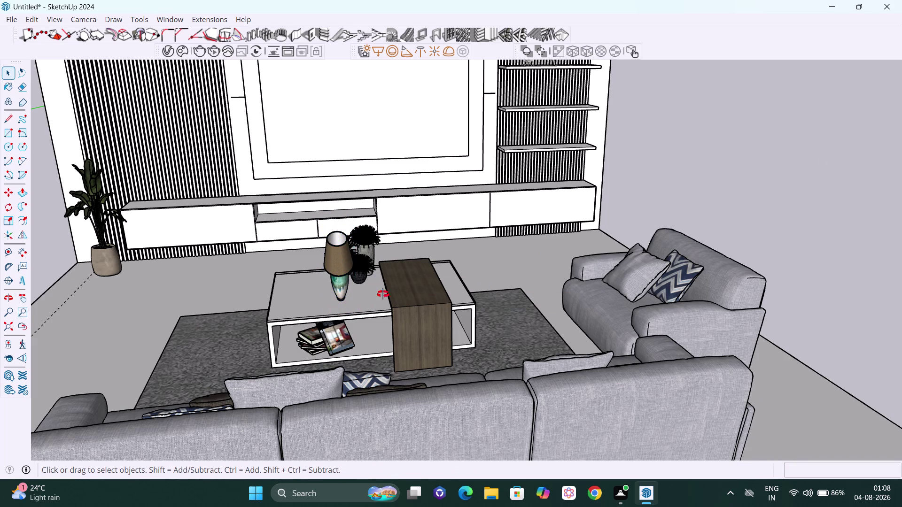
Zoom in on the coffee table and select the table lamp.
middle_drag(378, 298, 448, 248)
middle_drag(436, 267, 410, 334)
scroll(up, 3)
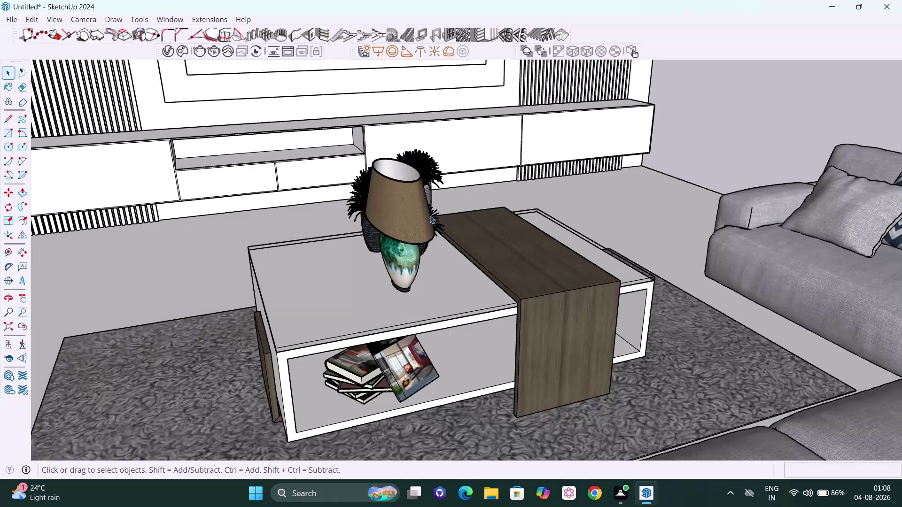
middle_drag(415, 262, 376, 243)
scroll(up, 3)
scroll(up, 3)
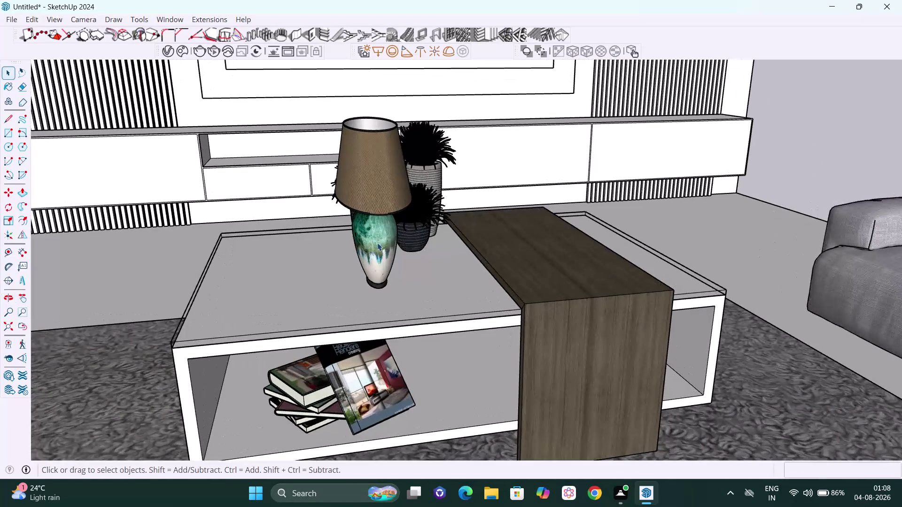
click(377, 243)
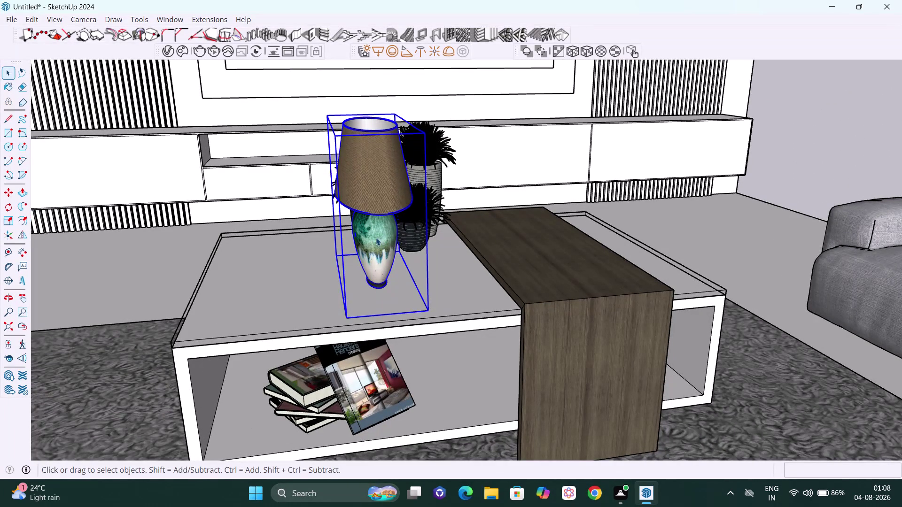
Widen the table lamp to red scale 1.45 with the Scale tool.
key(s)
middle_drag(330, 206, 347, 208)
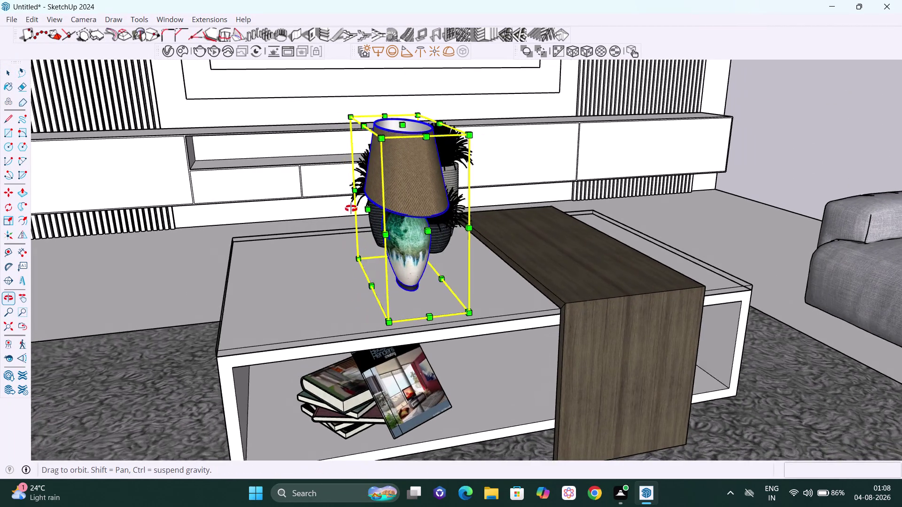
middle_drag(347, 208, 362, 211)
click(400, 221)
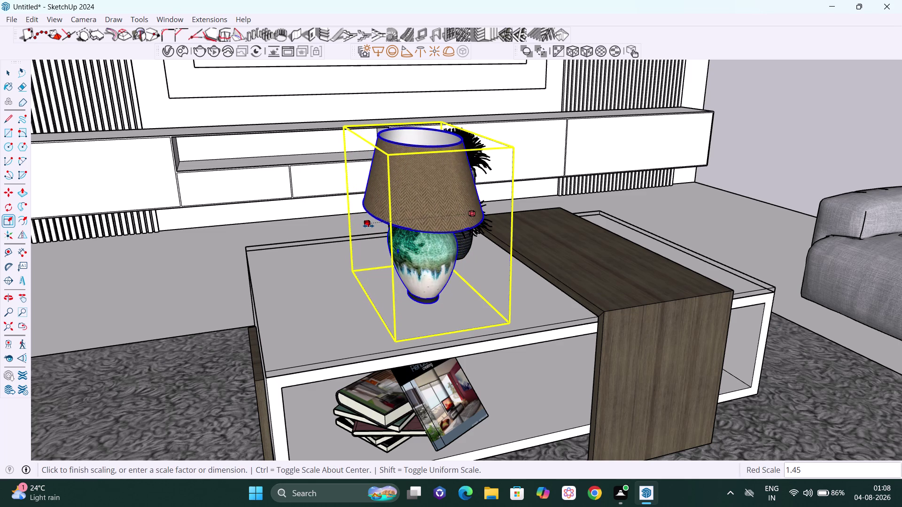
click(369, 226)
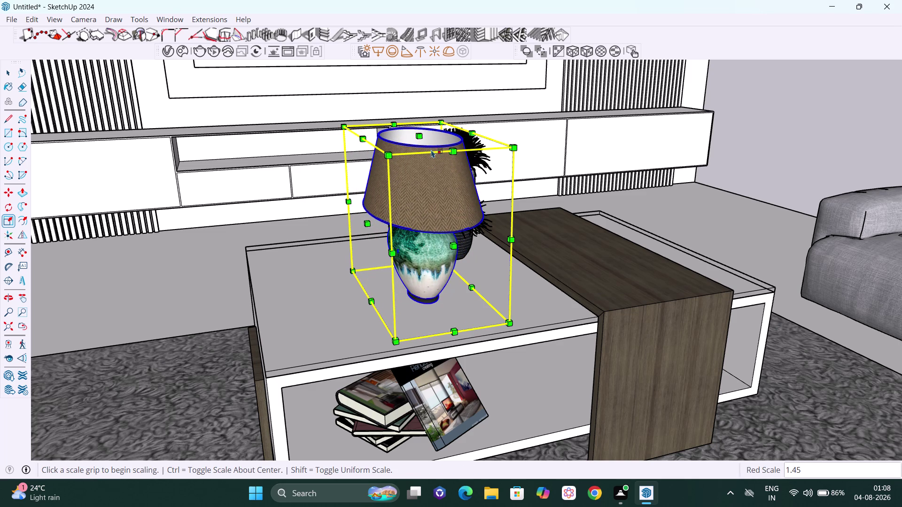
Stretch the lamp upward to blue scale about 1.26.
click(419, 134)
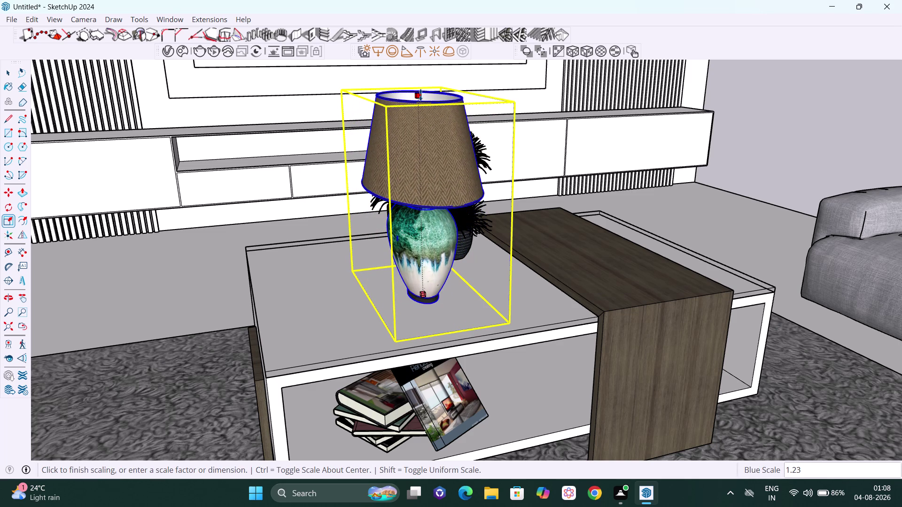
click(421, 91)
key(space)
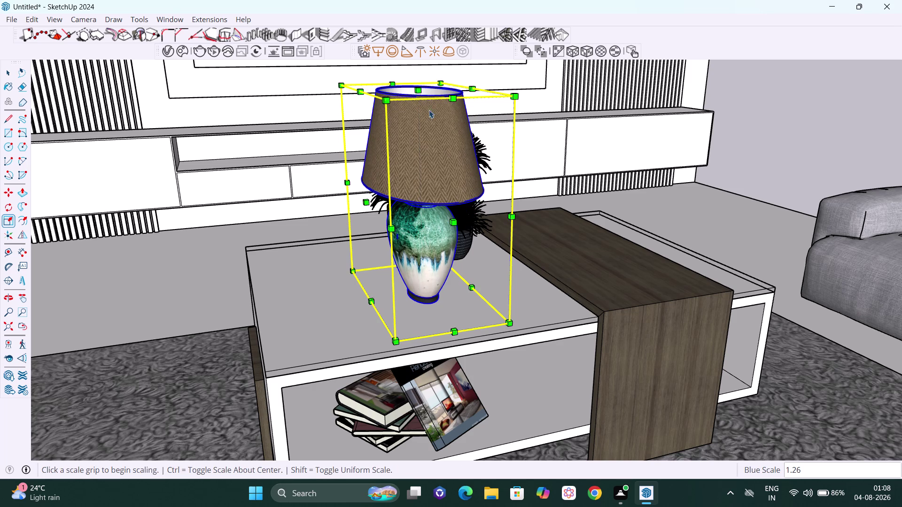
click(839, 142)
scroll(down, 3)
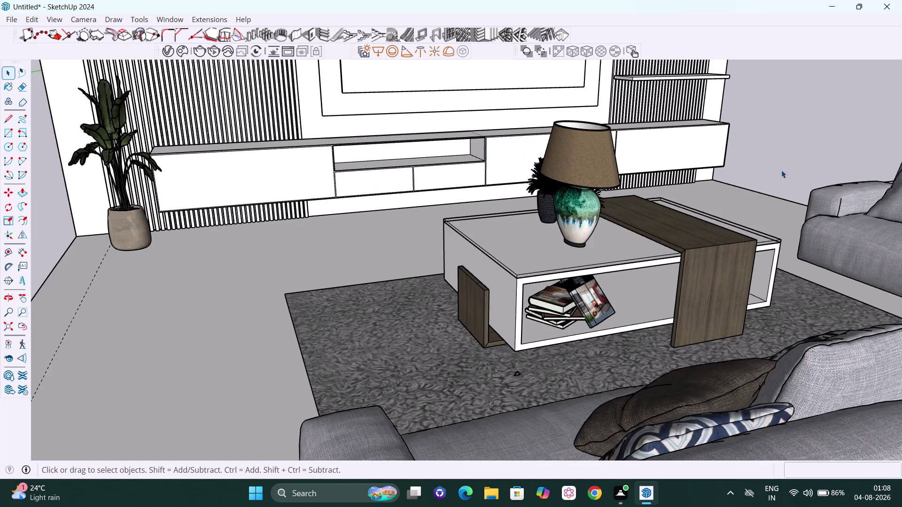
scroll(down, 3)
middle_drag(773, 183, 706, 180)
scroll(down, 3)
scroll(down, 3)
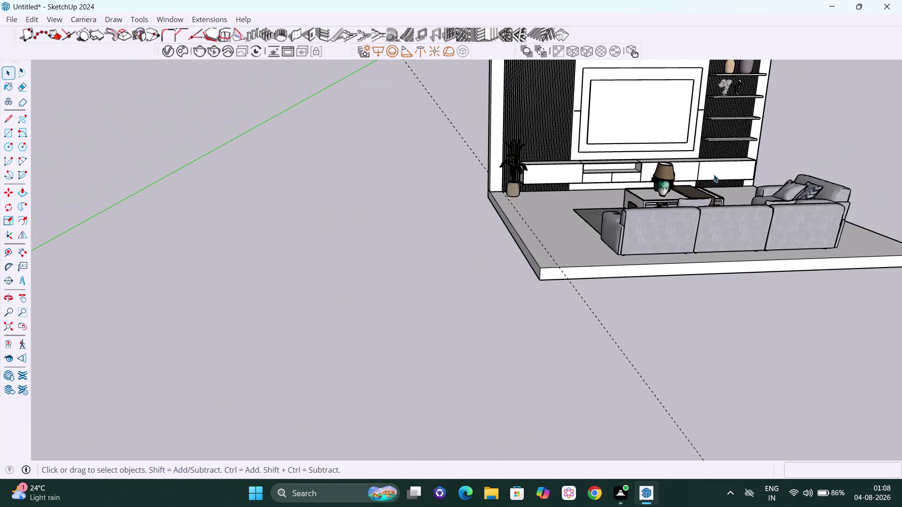
middle_drag(718, 172, 668, 187)
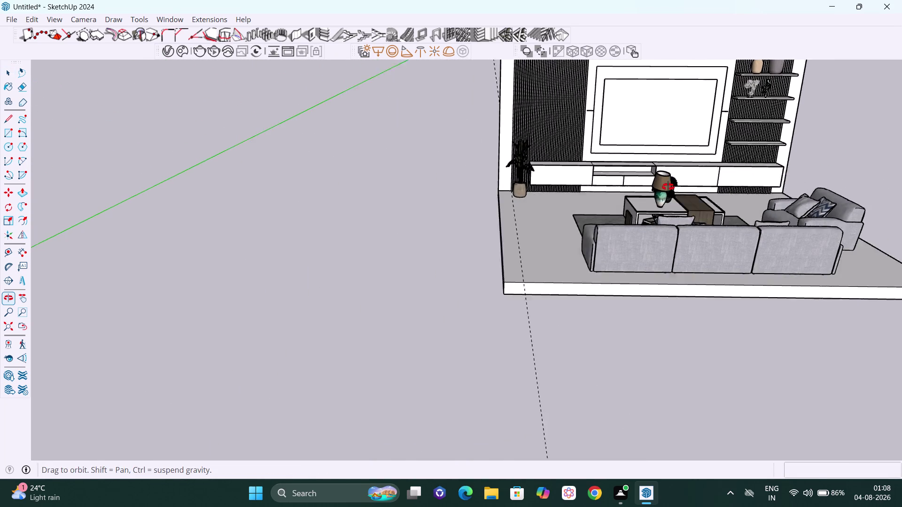
middle_drag(668, 187, 659, 194)
scroll(up, 3)
scroll(up, 3)
middle_drag(640, 227, 568, 239)
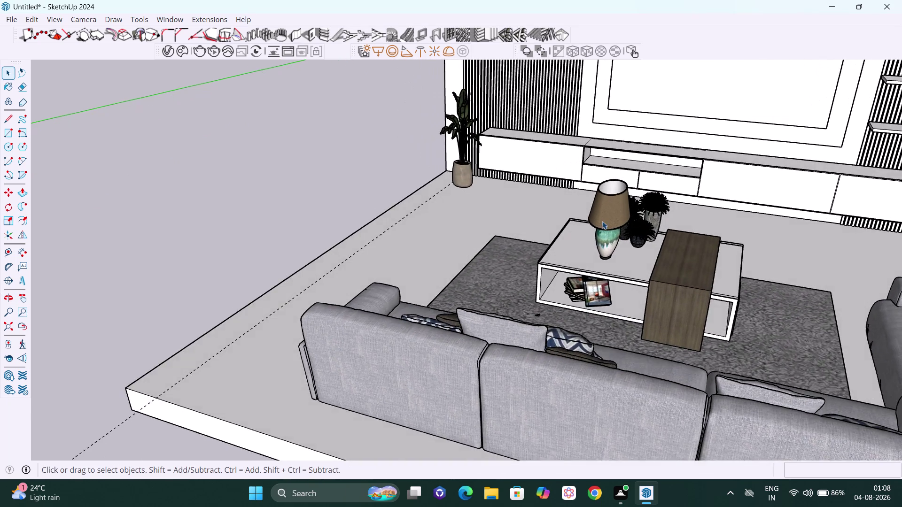
scroll(up, 3)
middle_drag(630, 262, 563, 264)
scroll(up, 3)
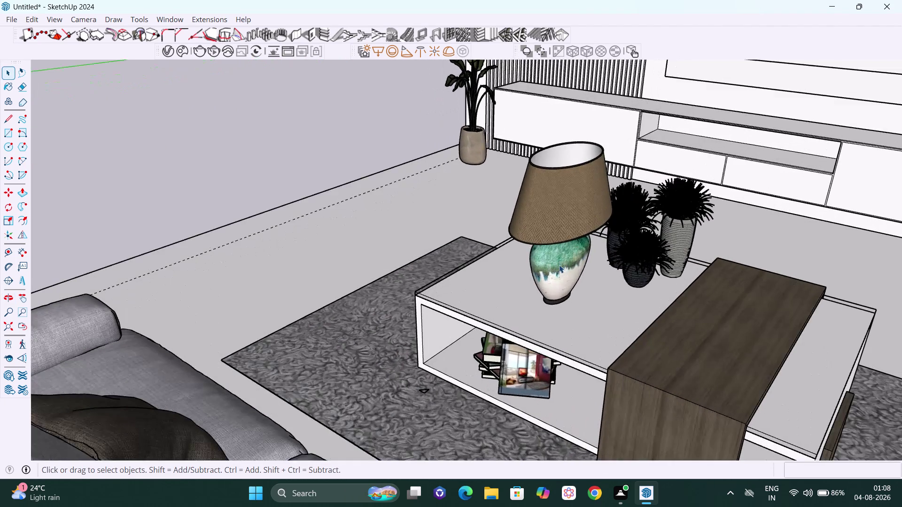
middle_drag(559, 270, 595, 301)
scroll(up, 3)
Scale the table lamp slightly wider, to red scale about 1.08.
click(545, 232)
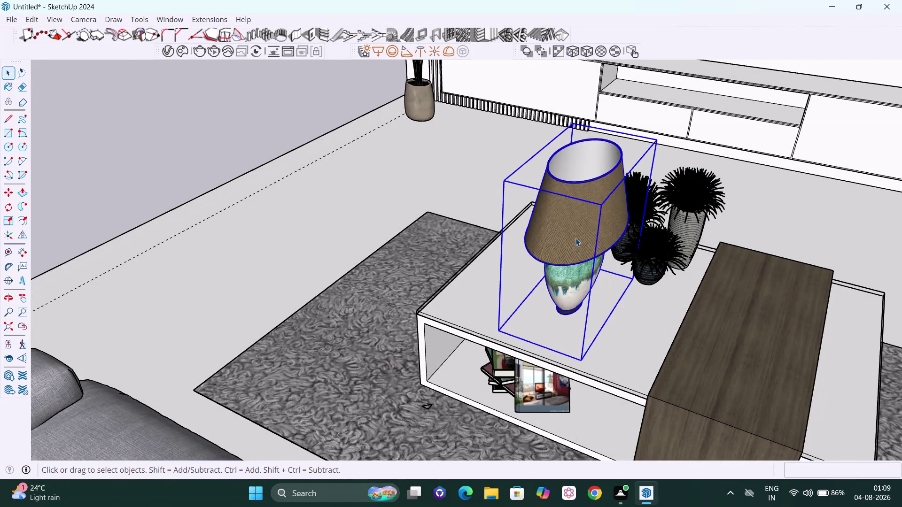
middle_click(576, 239)
key(s)
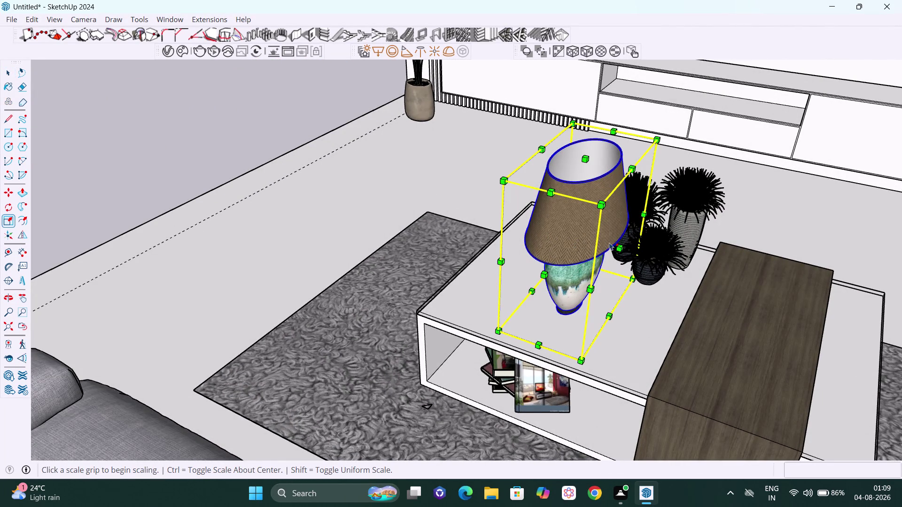
click(620, 248)
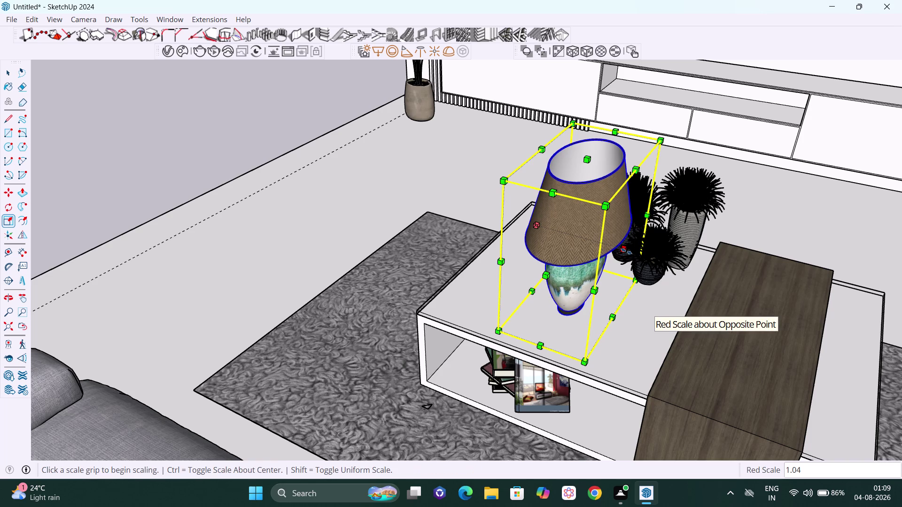
drag(623, 249, 629, 253)
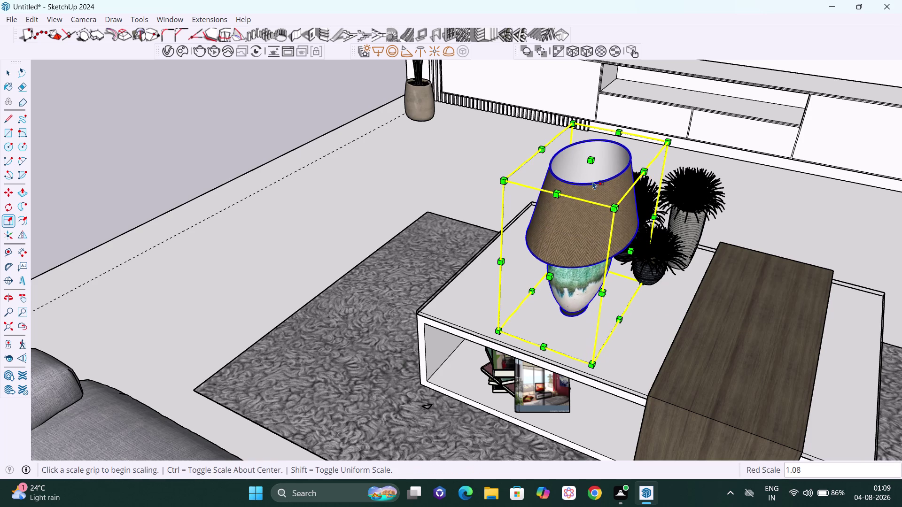
drag(595, 160, 596, 146)
key(space)
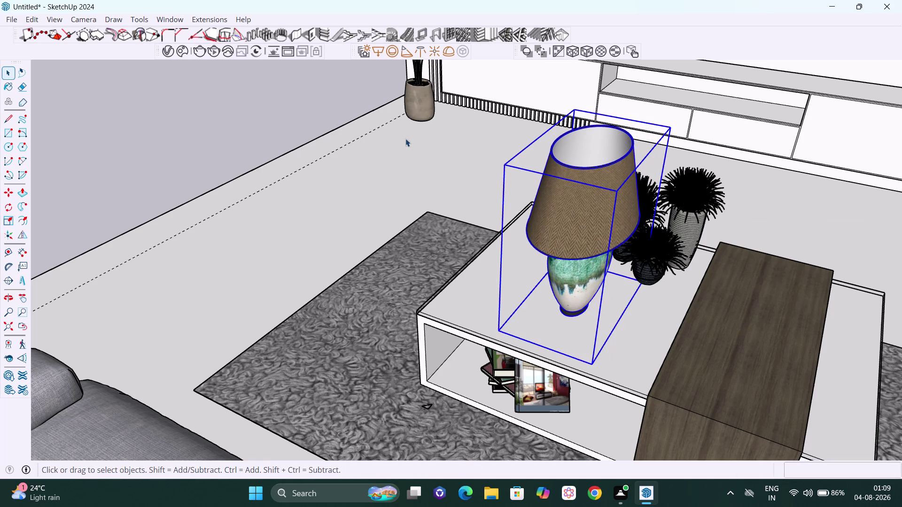
Deselect and orbit around the coffee table to review the resized lamp.
click(309, 95)
scroll(down, 3)
middle_drag(458, 291, 661, 286)
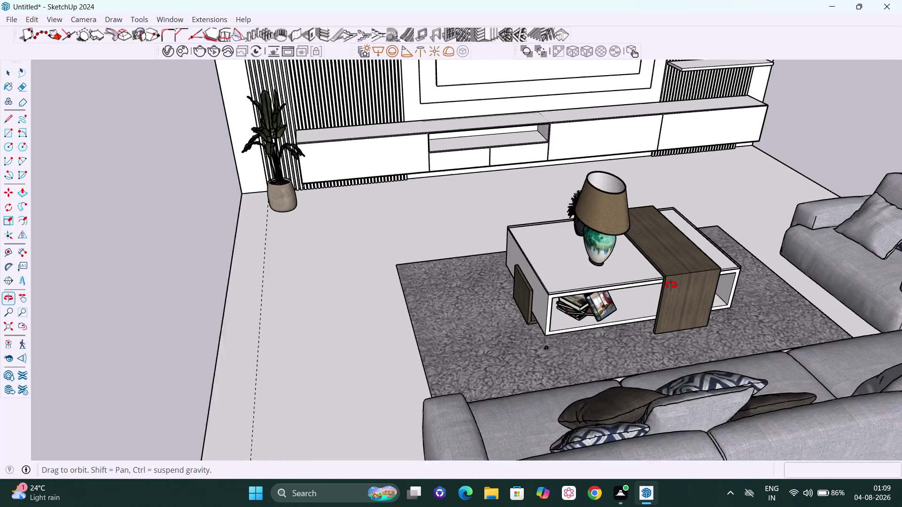
middle_drag(661, 285, 671, 285)
scroll(up, 3)
scroll(up, 3)
middle_drag(570, 255, 782, 218)
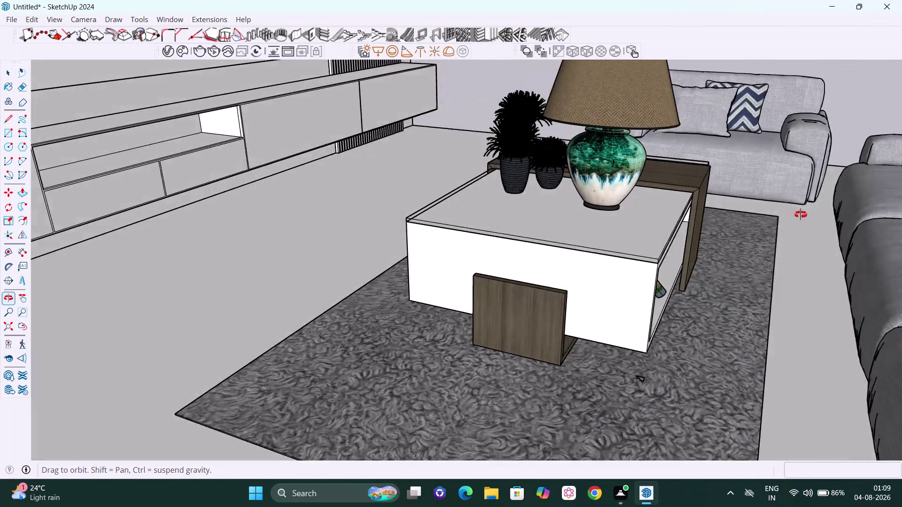
middle_drag(782, 218, 499, 246)
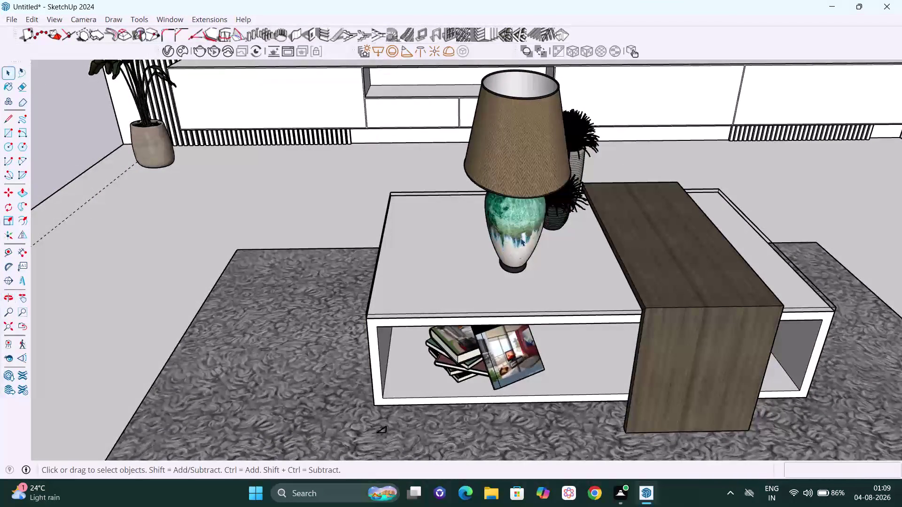
Select the lamp again and pick it up with the Move tool.
click(521, 237)
scroll(up, 3)
middle_drag(520, 237, 477, 235)
key(m)
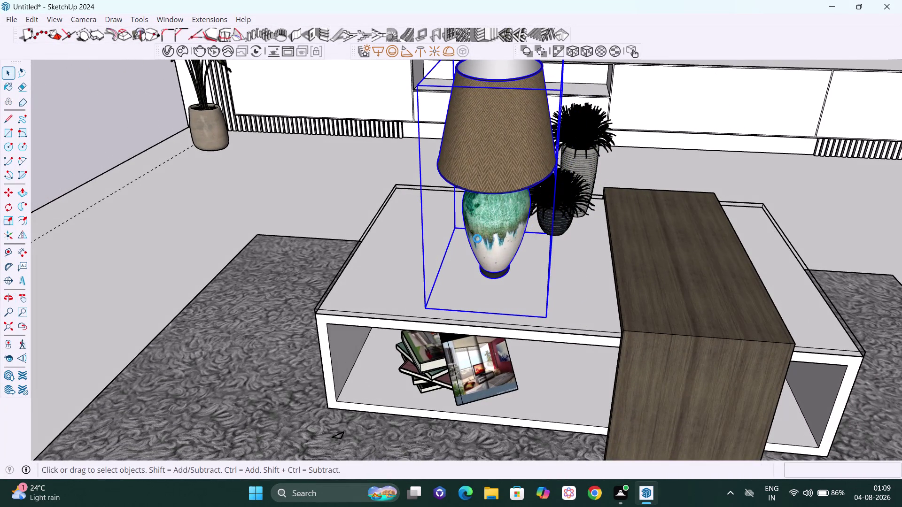
click(497, 278)
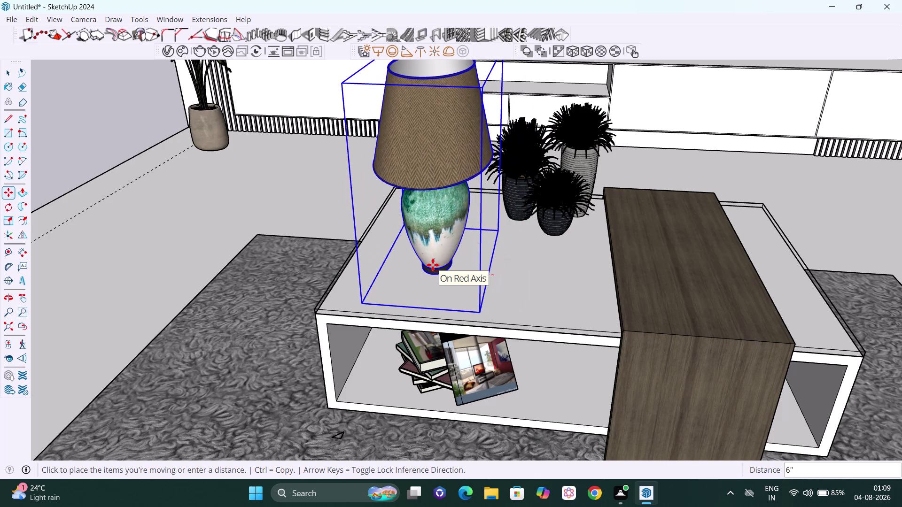
Drop the lamp 6 inches along the red axis and clear the selection.
click(433, 265)
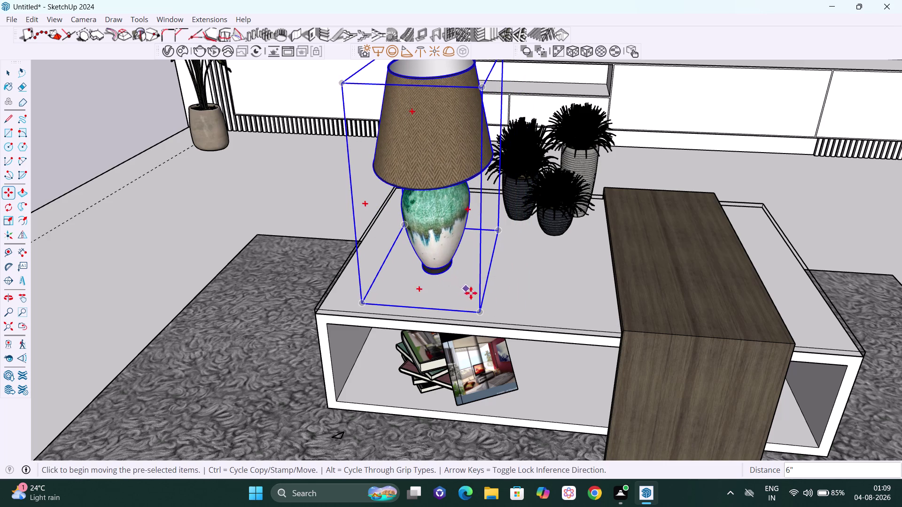
key(space)
scroll(down, 3)
click(189, 132)
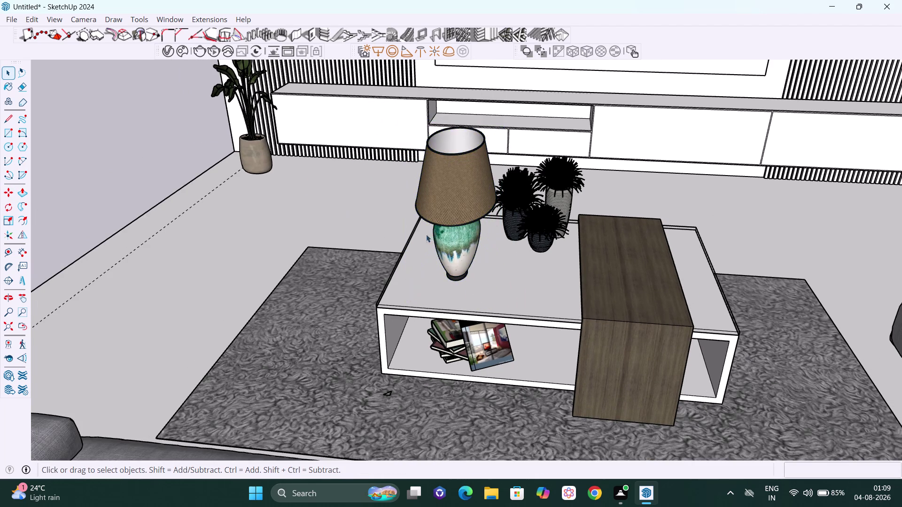
Orbit around the coffee table to review the lamp's new position.
scroll(down, 3)
middle_drag(519, 277, 720, 299)
scroll(up, 3)
scroll(up, 3)
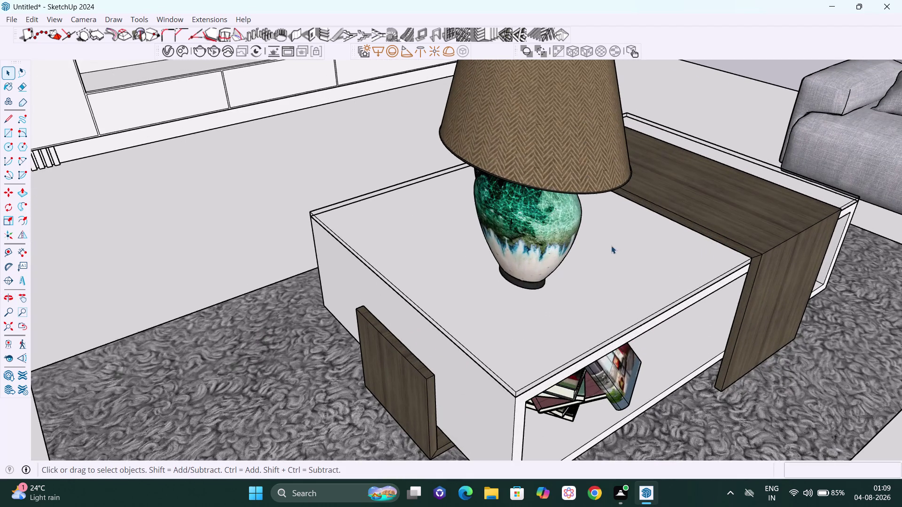
middle_drag(521, 289, 799, 258)
scroll(down, 3)
scroll(down, 3)
middle_drag(612, 196, 720, 217)
middle_drag(702, 211, 603, 209)
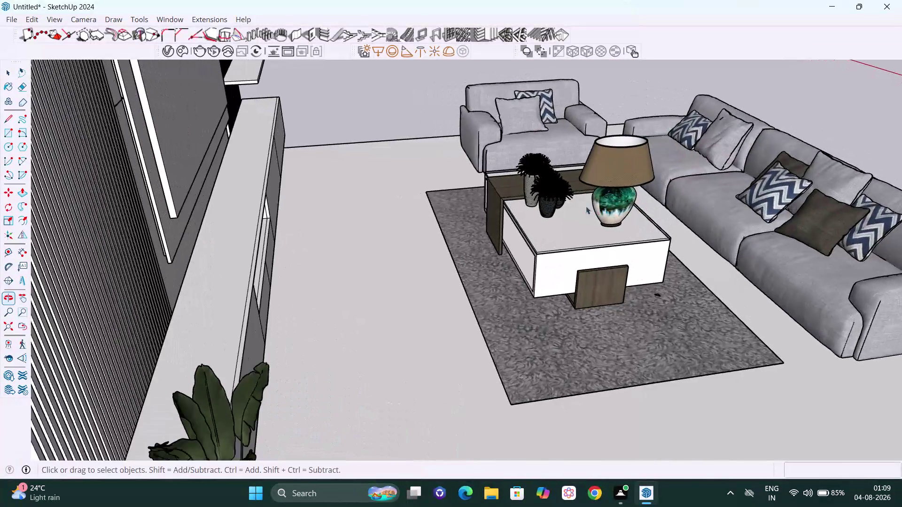
scroll(up, 3)
scroll(up, 3)
Frame the lamp beside the potted plants and select it.
middle_drag(603, 217, 429, 219)
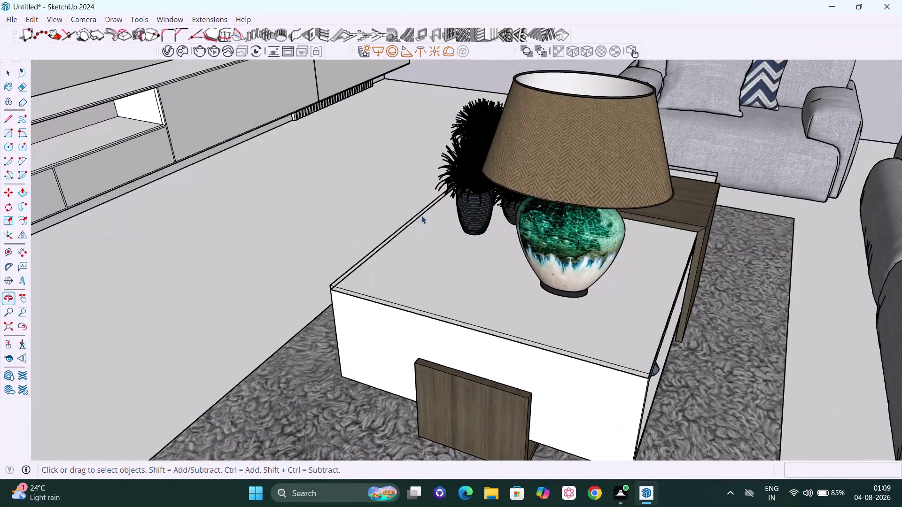
scroll(down, 3)
middle_drag(500, 220, 575, 241)
scroll(up, 3)
click(544, 223)
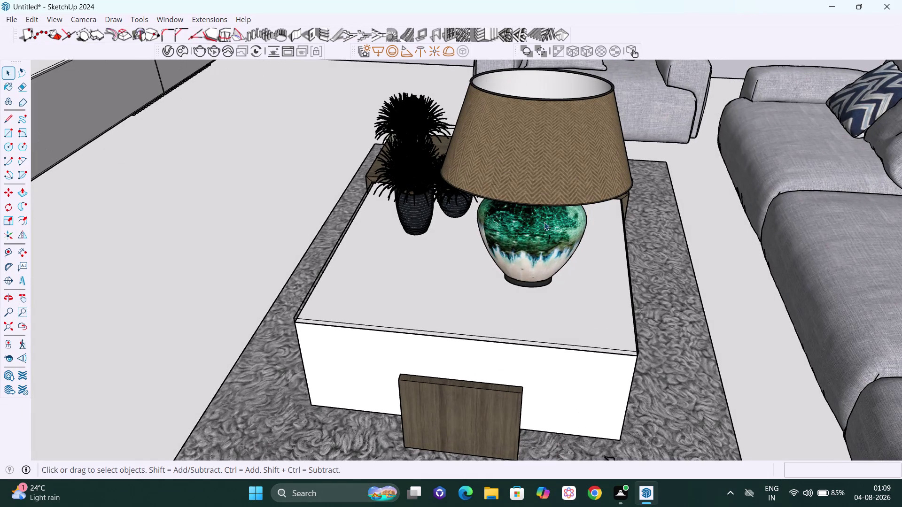
Shrink the table lamp to green scale 0.61, then zoom out over the room.
middle_drag(542, 228, 650, 238)
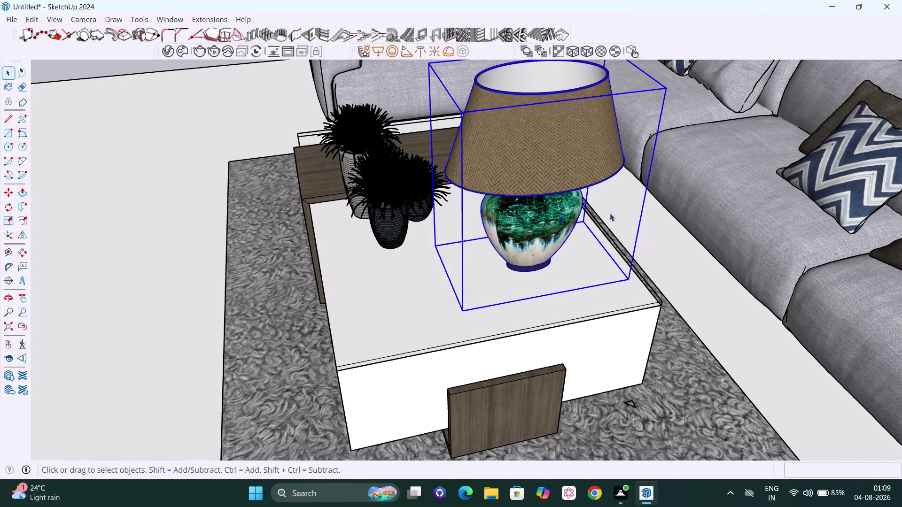
key(s)
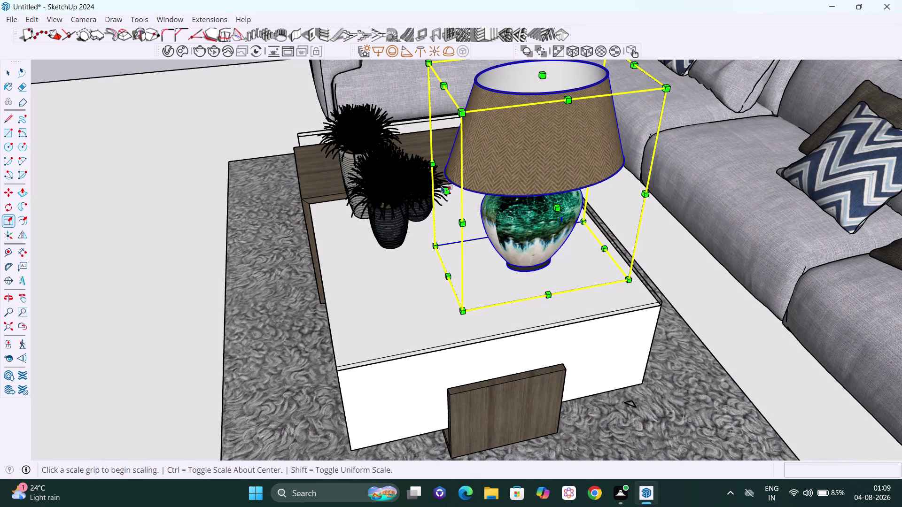
click(442, 188)
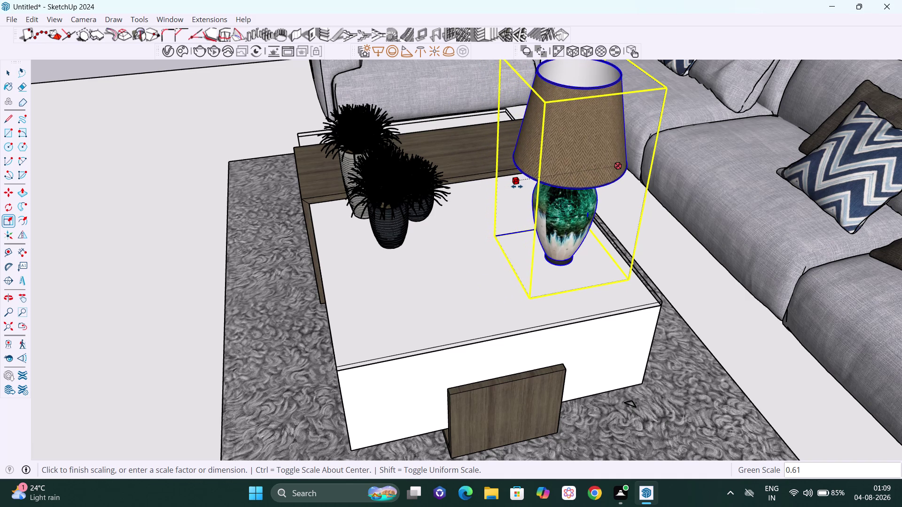
click(517, 186)
scroll(down, 3)
middle_drag(692, 297, 565, 303)
key(space)
scroll(down, 3)
scroll(down, 3)
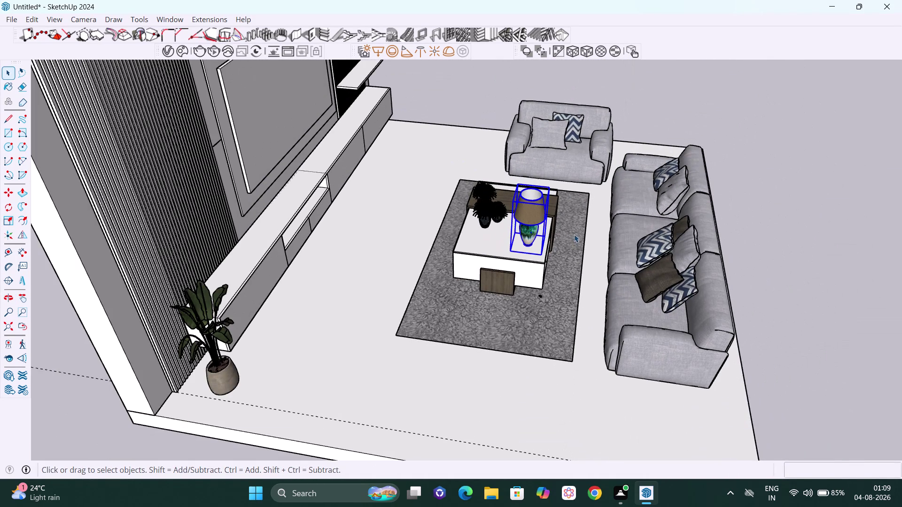
Zoom in on the coffee table and select the narrowed lamp.
middle_drag(564, 232, 559, 232)
click(742, 207)
scroll(up, 3)
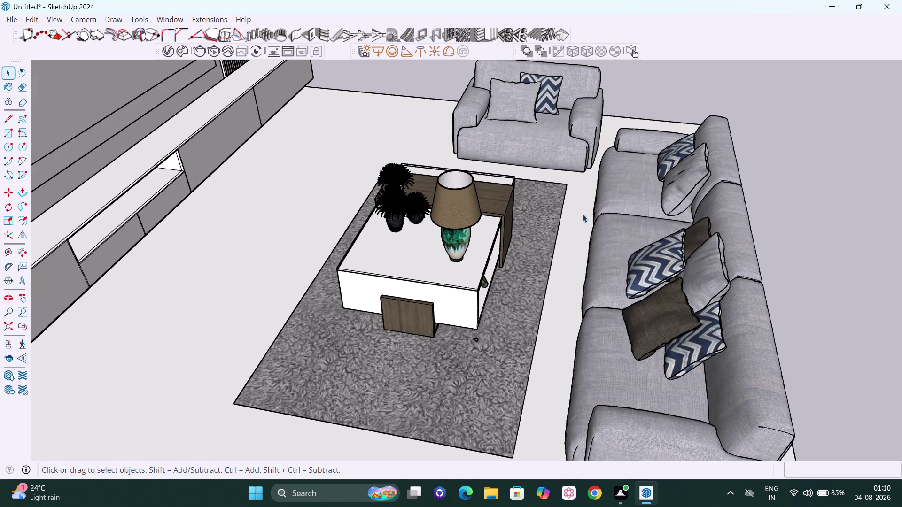
scroll(up, 3)
middle_drag(444, 194, 392, 193)
scroll(up, 3)
middle_drag(414, 243, 508, 206)
click(468, 245)
Move the lamp 6 inches along the green axis, beside the potted plants.
middle_drag(466, 246, 459, 249)
key(m)
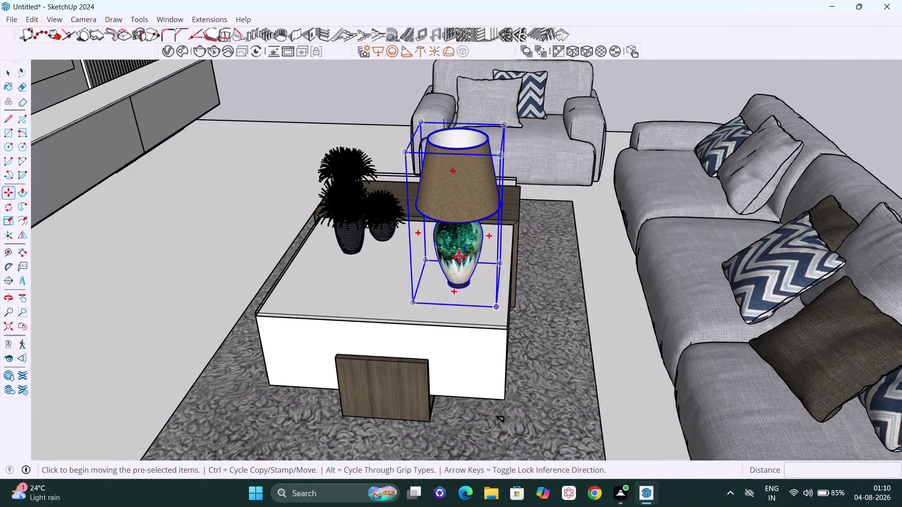
click(459, 256)
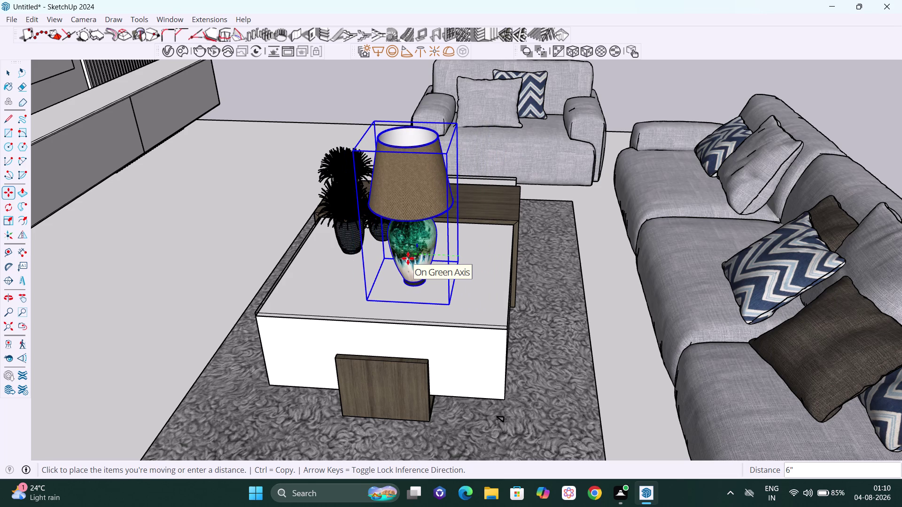
click(407, 259)
key(space)
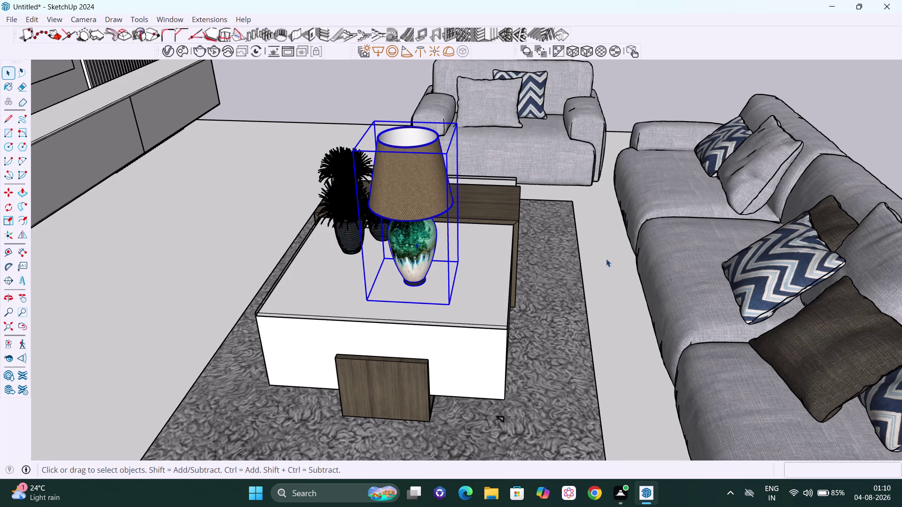
click(606, 259)
scroll(down, 3)
middle_drag(608, 272, 323, 276)
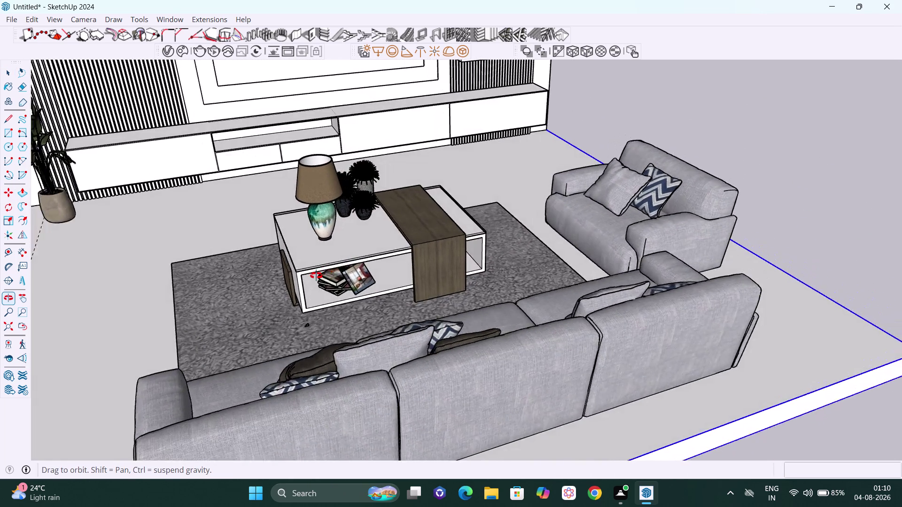
middle_drag(323, 276, 315, 276)
scroll(down, 3)
middle_drag(406, 250, 167, 293)
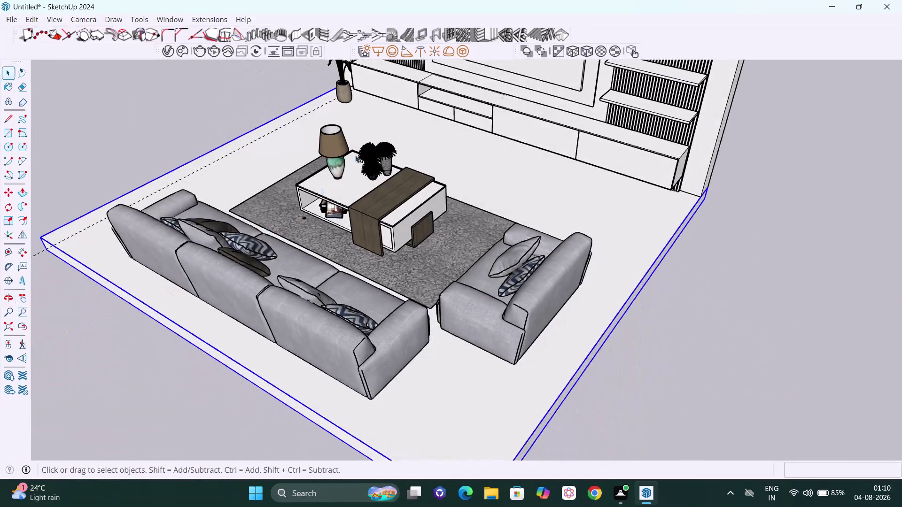
scroll(up, 3)
scroll(up, 3)
middle_drag(357, 167, 592, 176)
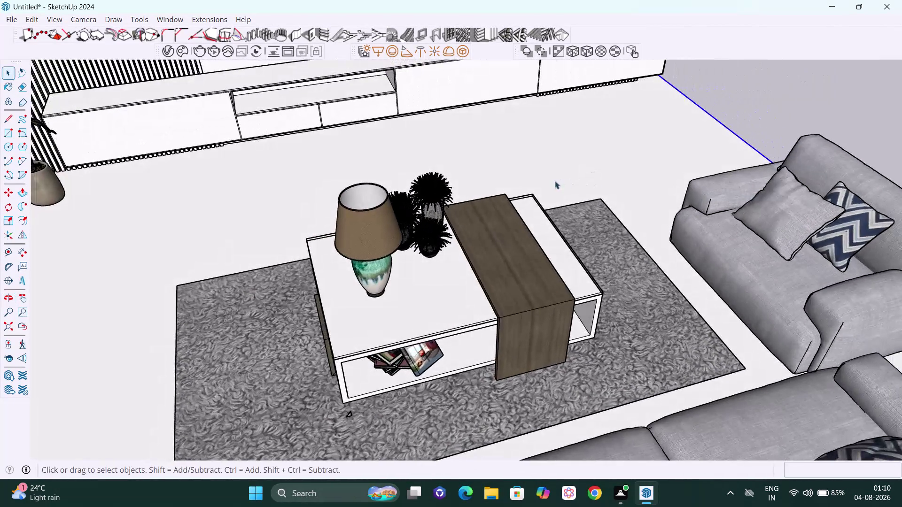
scroll(down, 3)
middle_drag(583, 172, 325, 133)
scroll(down, 3)
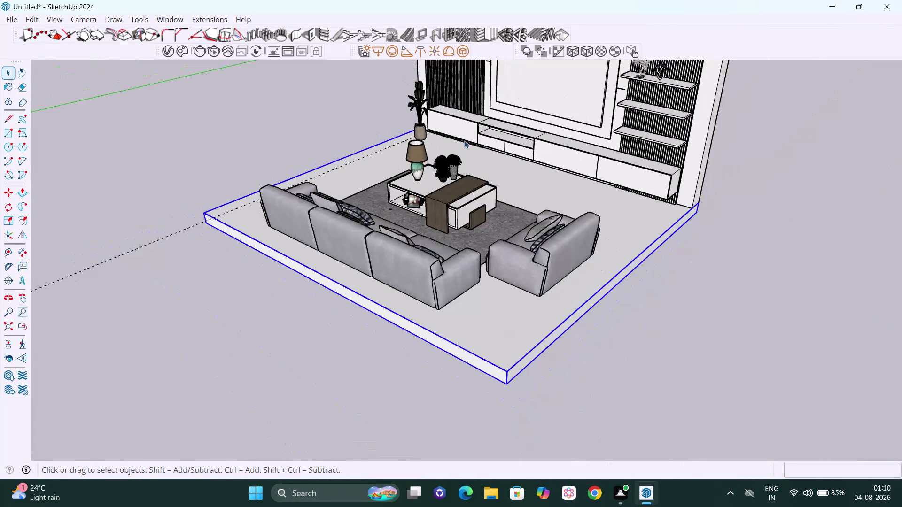
scroll(down, 3)
click(682, 162)
scroll(up, 3)
scroll(up, 3)
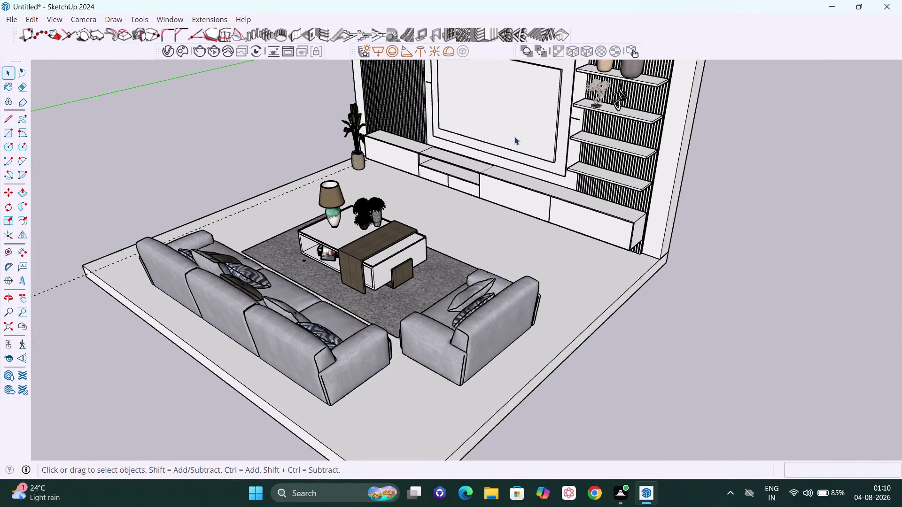
scroll(up, 3)
scroll(up, 3)
middle_drag(493, 175, 628, 161)
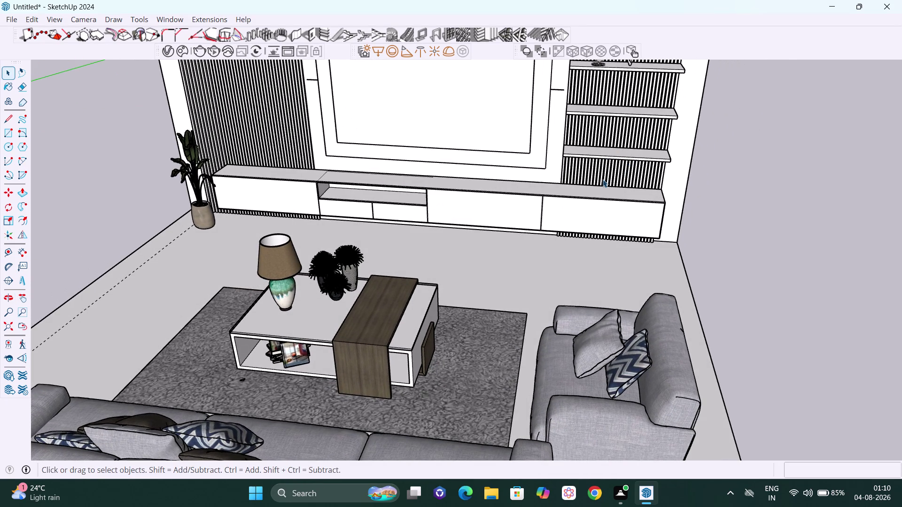
key(h)
drag(534, 157, 519, 274)
scroll(up, 3)
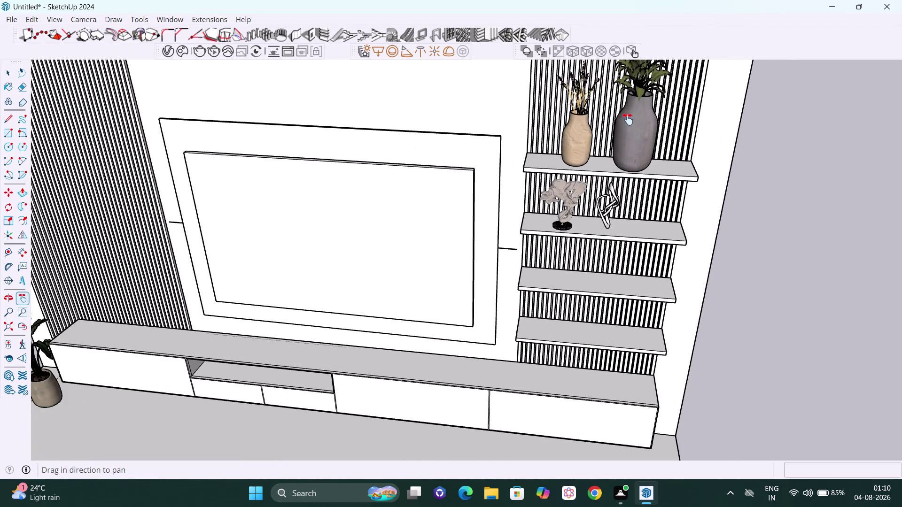
scroll(up, 3)
middle_drag(628, 229, 850, 167)
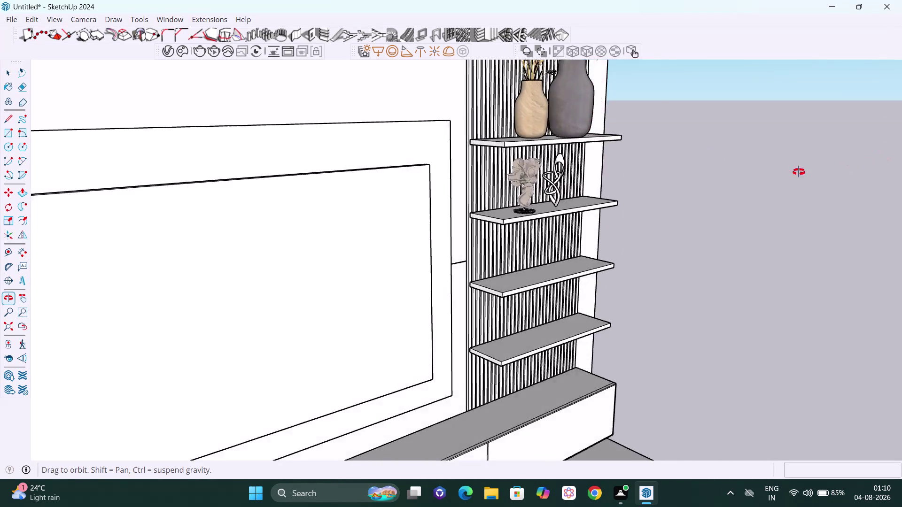
middle_drag(851, 167, 576, 175)
scroll(down, 3)
drag(530, 231, 876, 134)
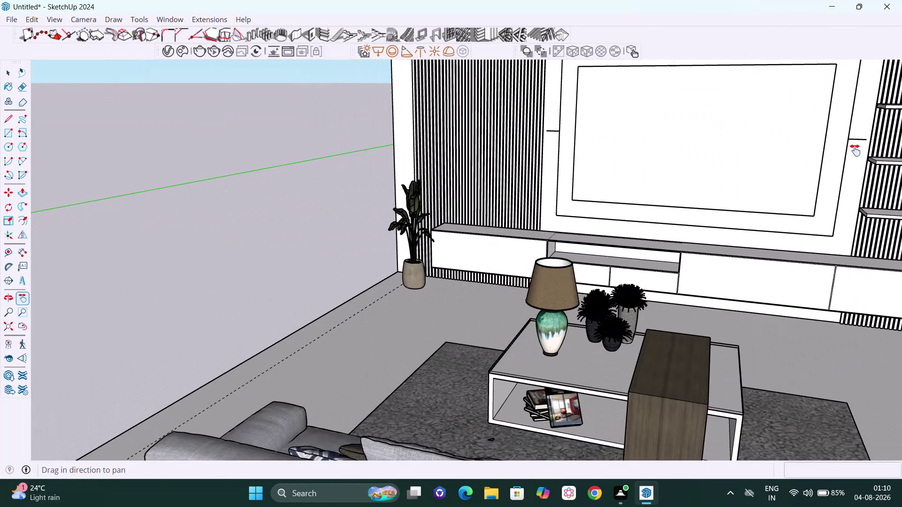
drag(835, 173, 650, 191)
drag(698, 171, 554, 299)
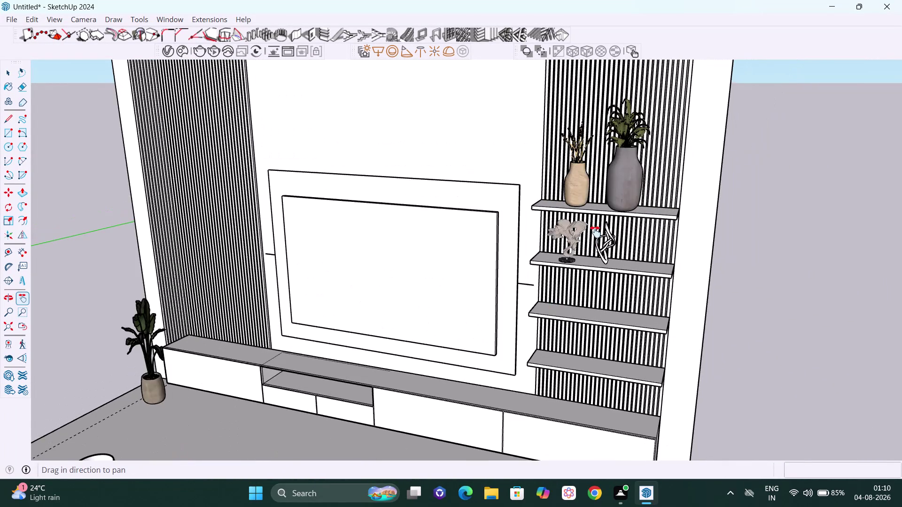
scroll(down, 3)
middle_drag(618, 240, 723, 180)
scroll(up, 3)
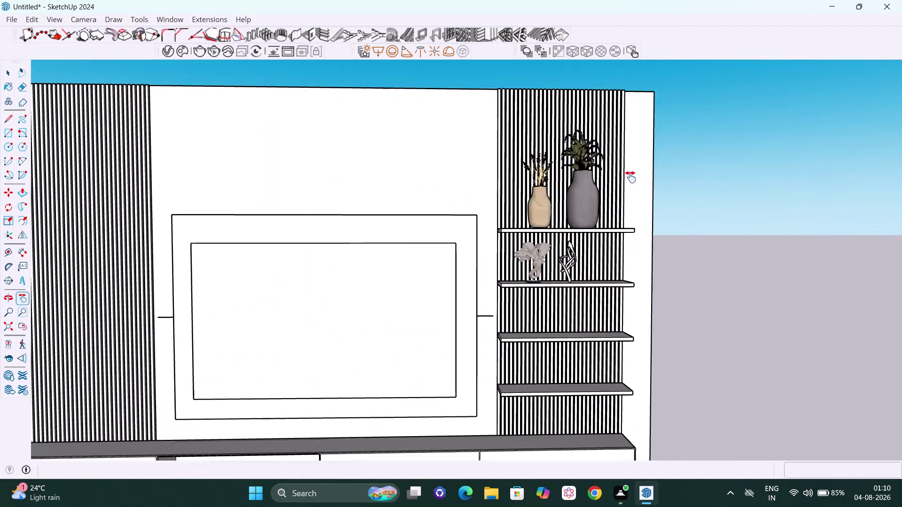
scroll(up, 3)
middle_drag(584, 194, 568, 219)
scroll(up, 3)
key(space)
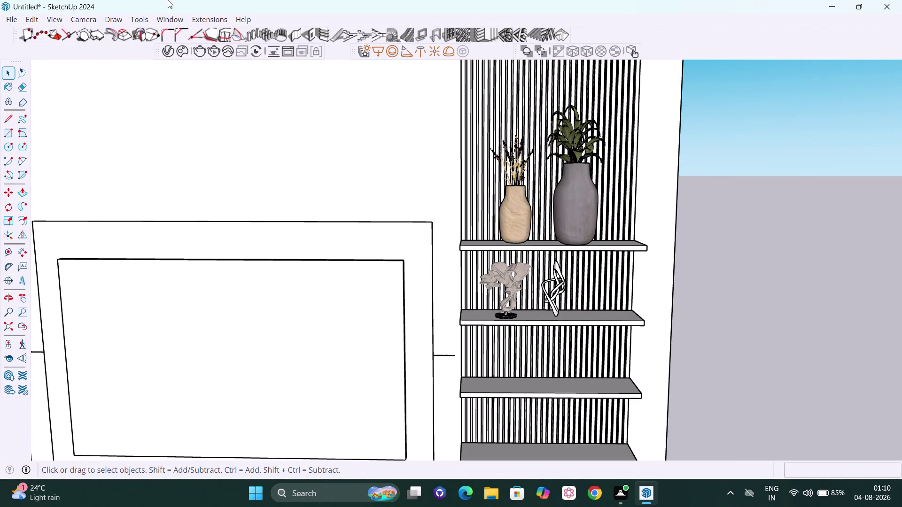
click(170, 21)
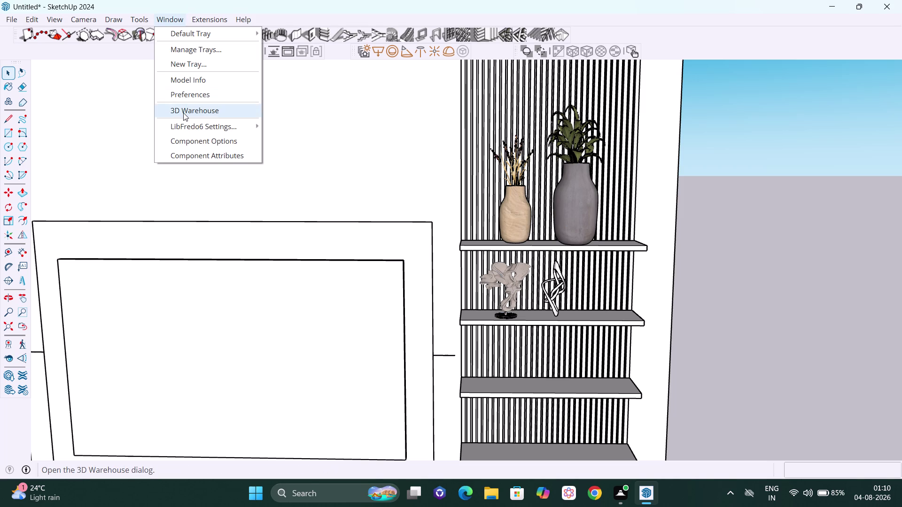
Browse 3D Warehouse ceramic vase results and download the 528 KB 'Ceramic Vase'.
click(183, 112)
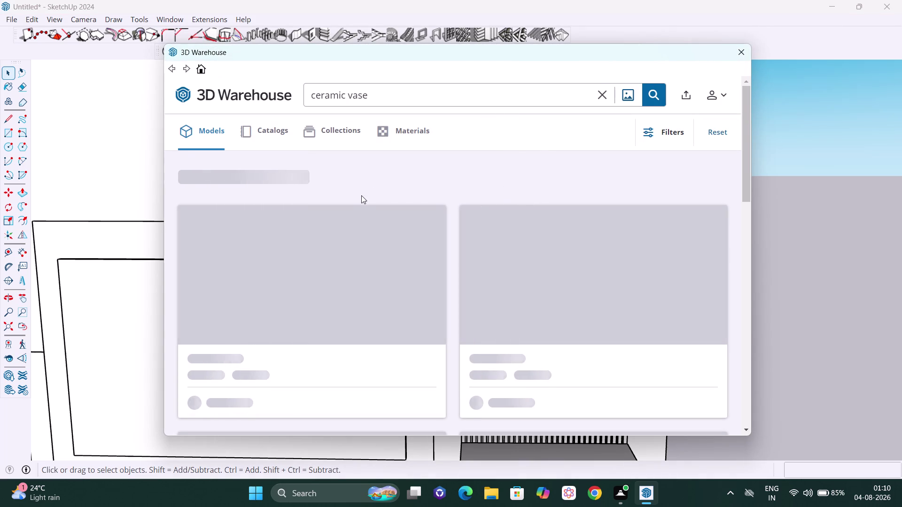
scroll(down, 3)
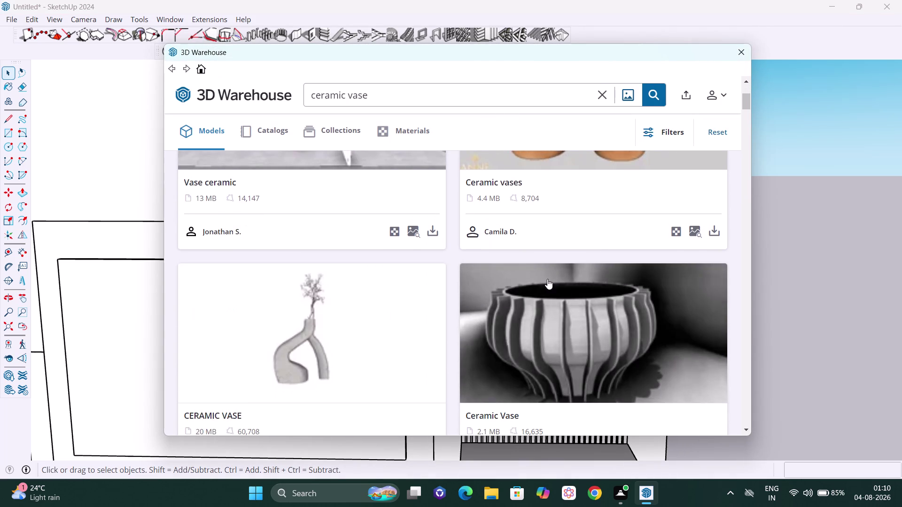
scroll(down, 3)
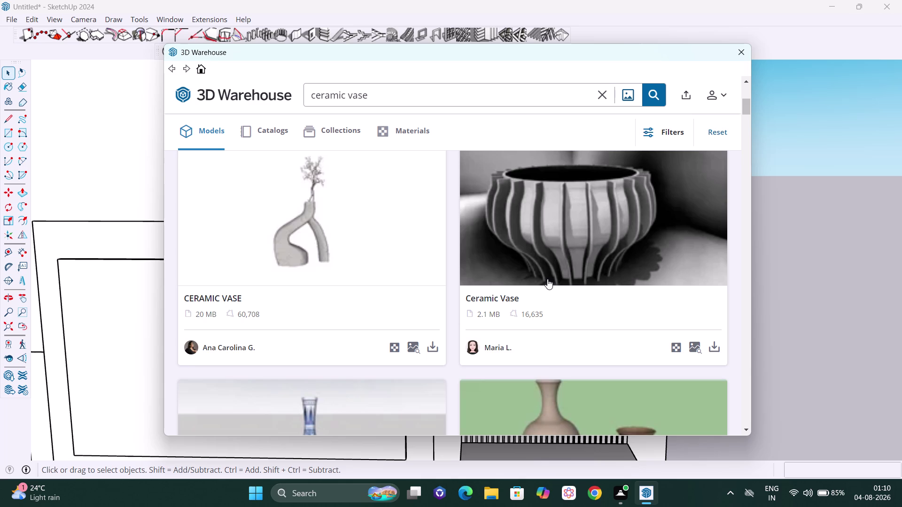
scroll(down, 3)
scroll(down, 3)
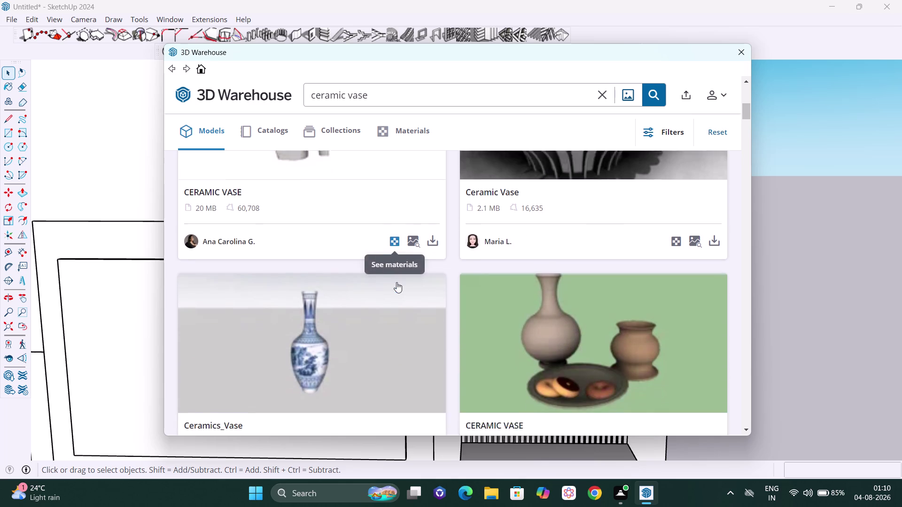
scroll(down, 3)
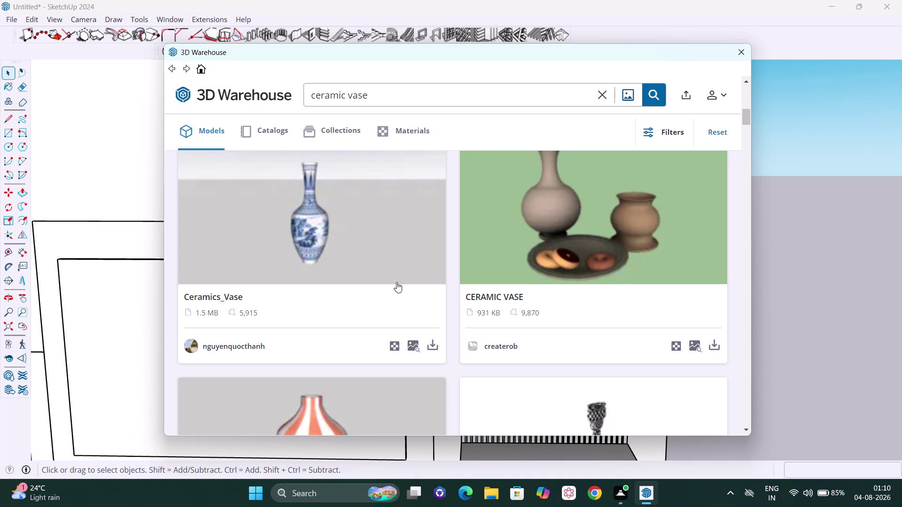
scroll(down, 3)
scroll(down, 3)
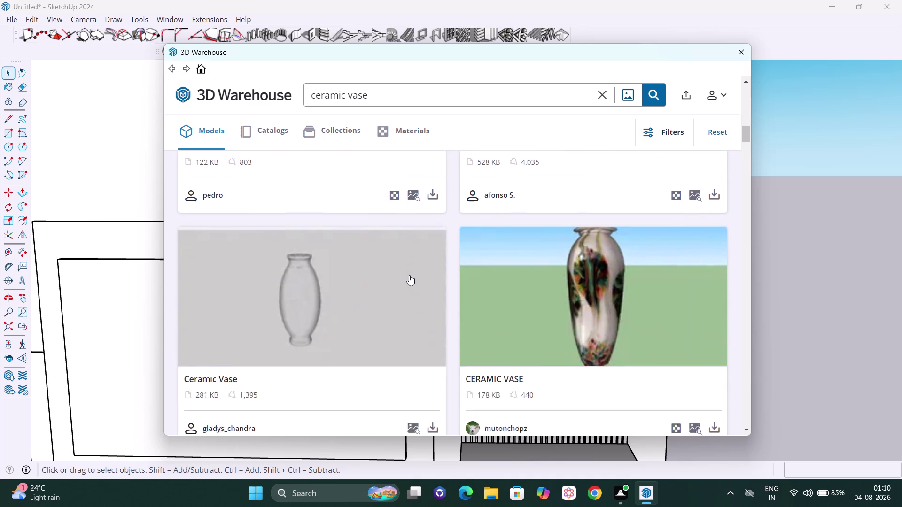
scroll(up, 3)
scroll(up, 3)
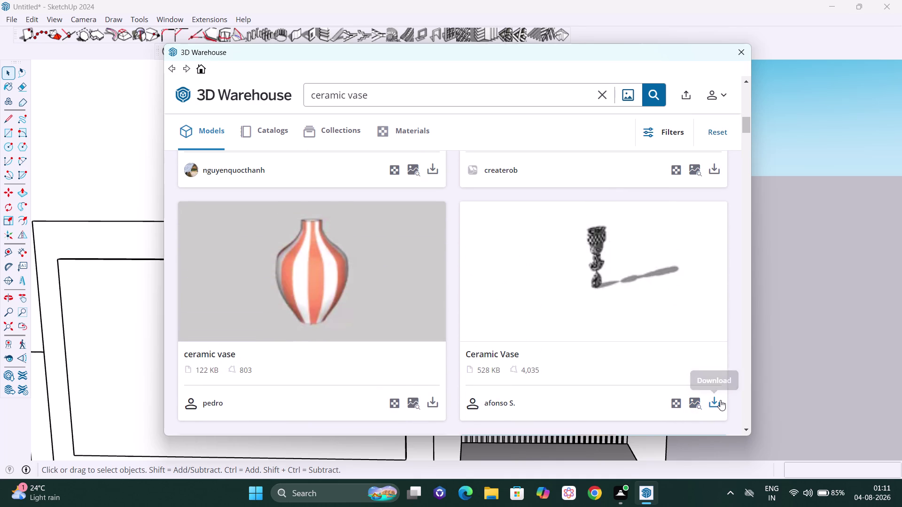
scroll(down, 3)
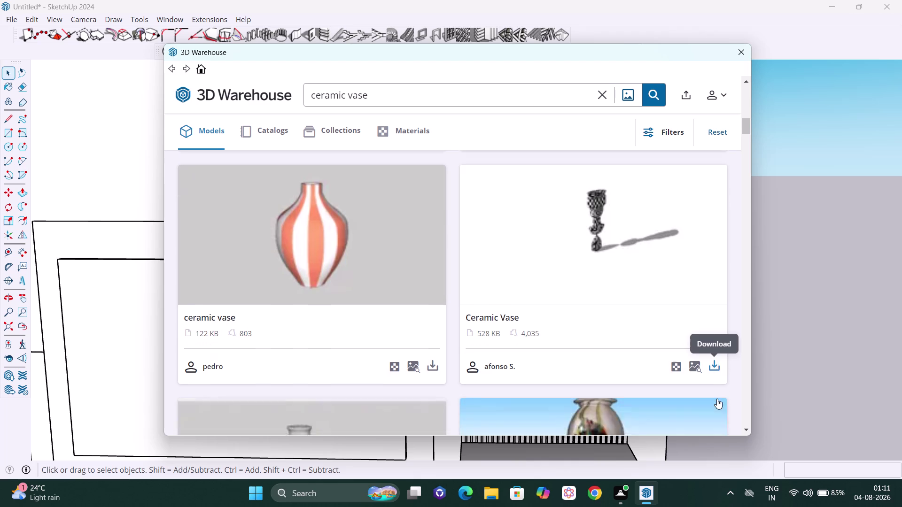
scroll(down, 3)
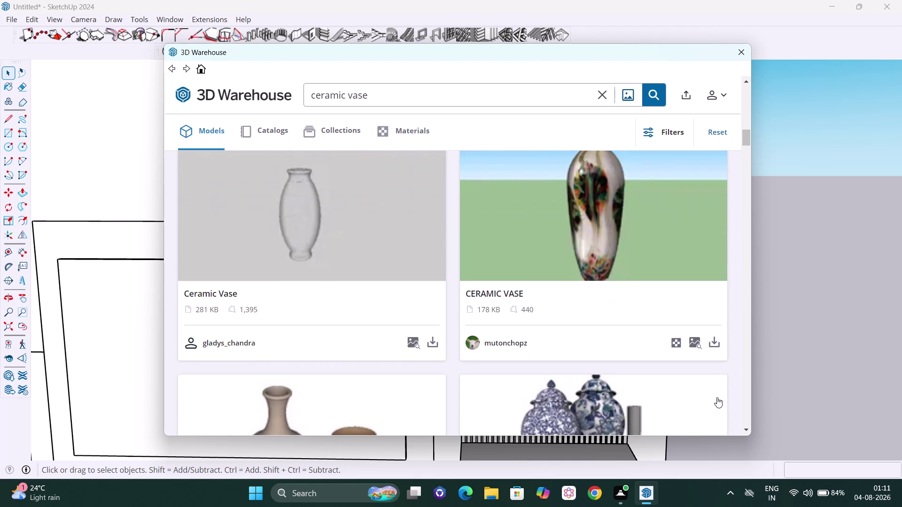
scroll(down, 3)
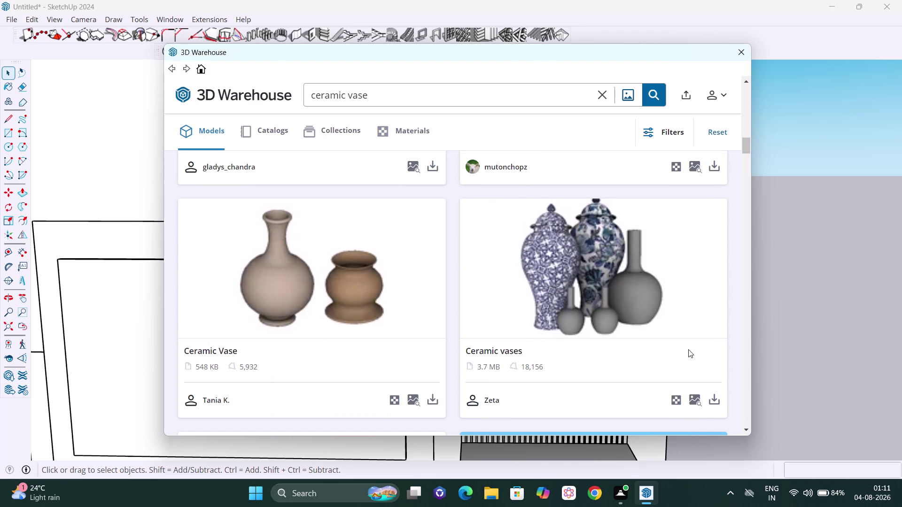
scroll(down, 3)
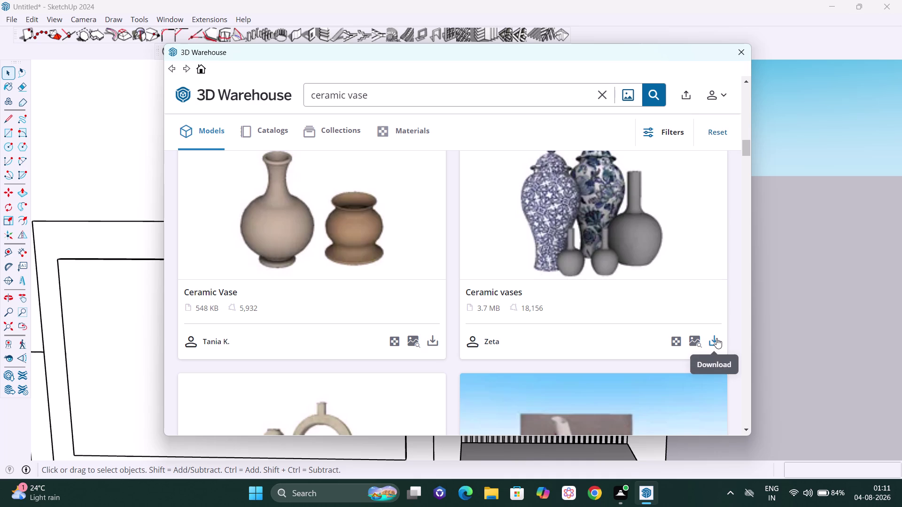
scroll(down, 3)
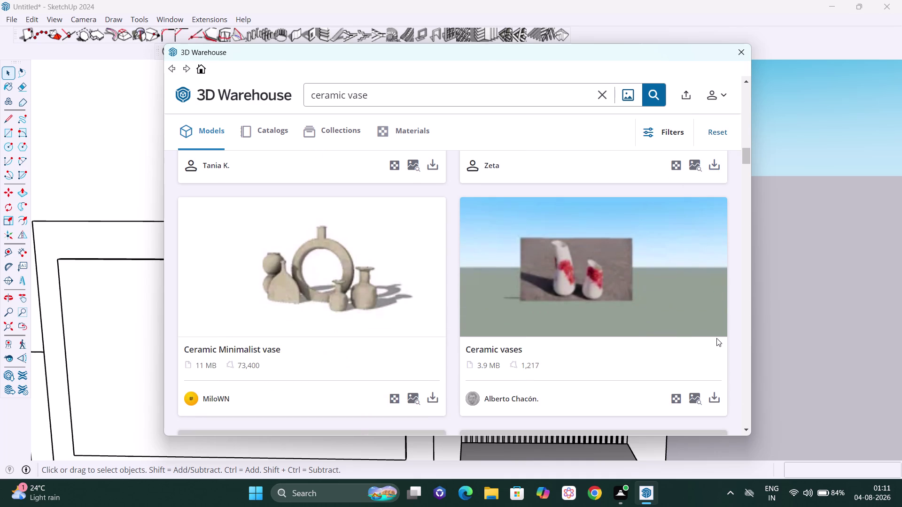
scroll(up, 3)
scroll(up, 3)
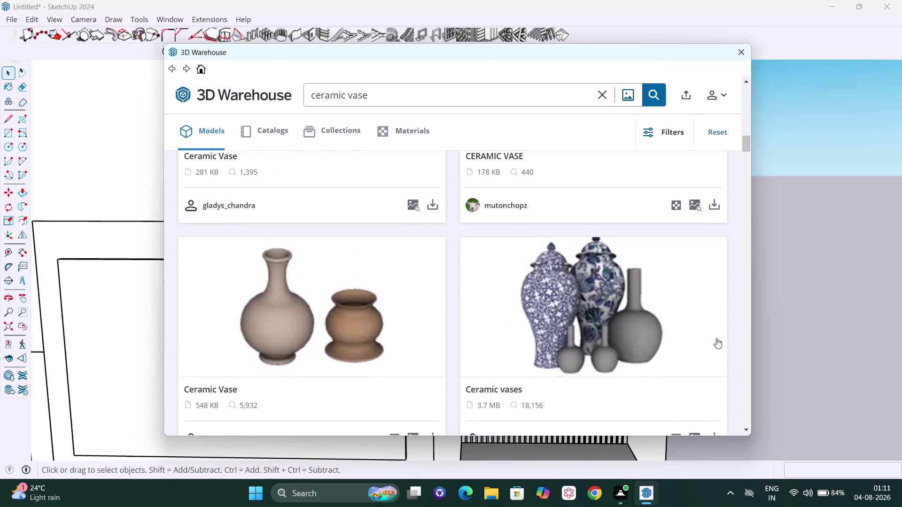
scroll(up, 3)
scroll(up, 3)
scroll(up, 3)
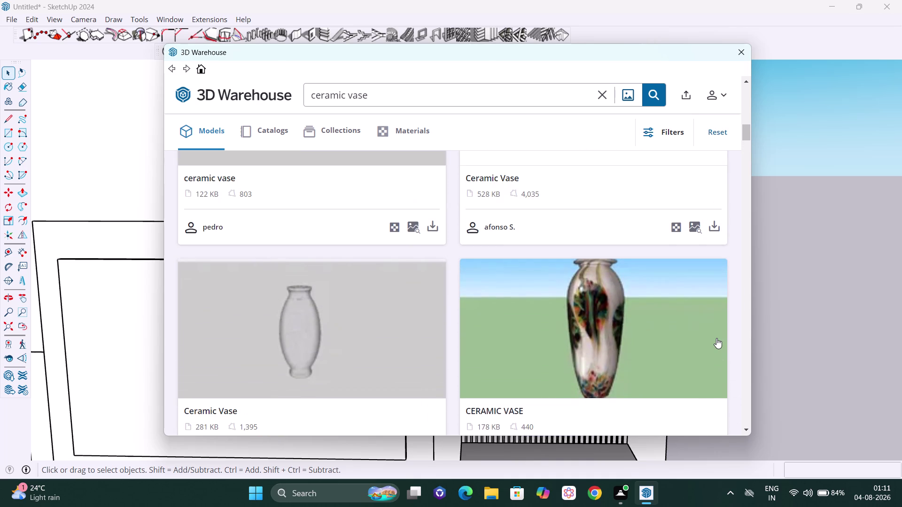
scroll(up, 3)
scroll(up, 3)
scroll(down, 3)
scroll(down, 3)
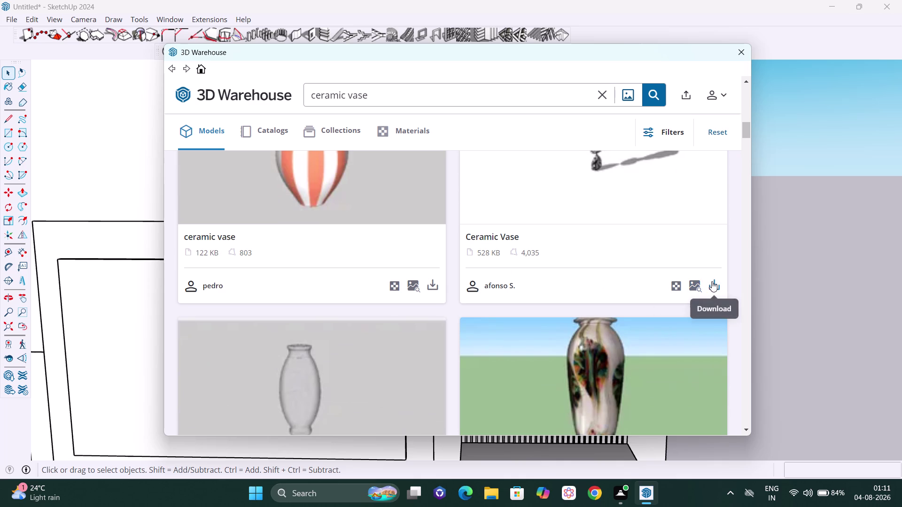
click(712, 281)
Load the Ceramic Vase into the model and place it on the TV wall unit shelf.
click(410, 259)
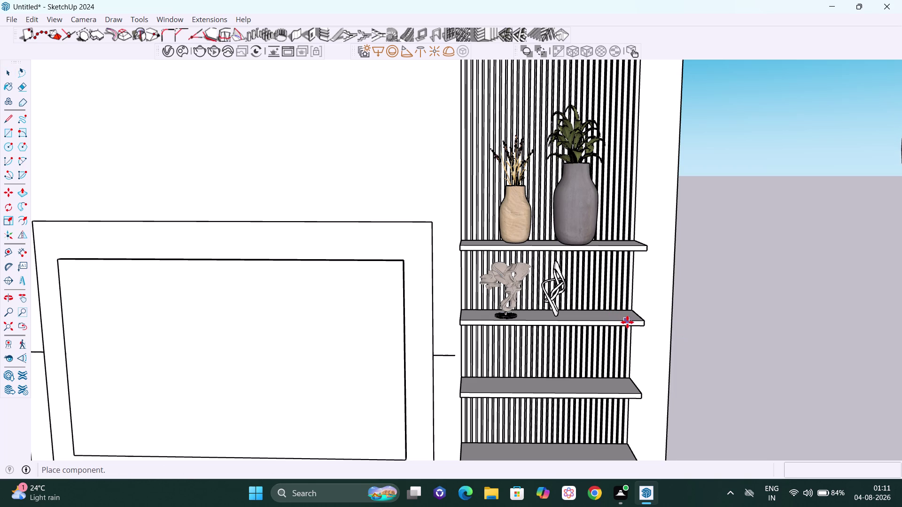
middle_drag(626, 323, 359, 312)
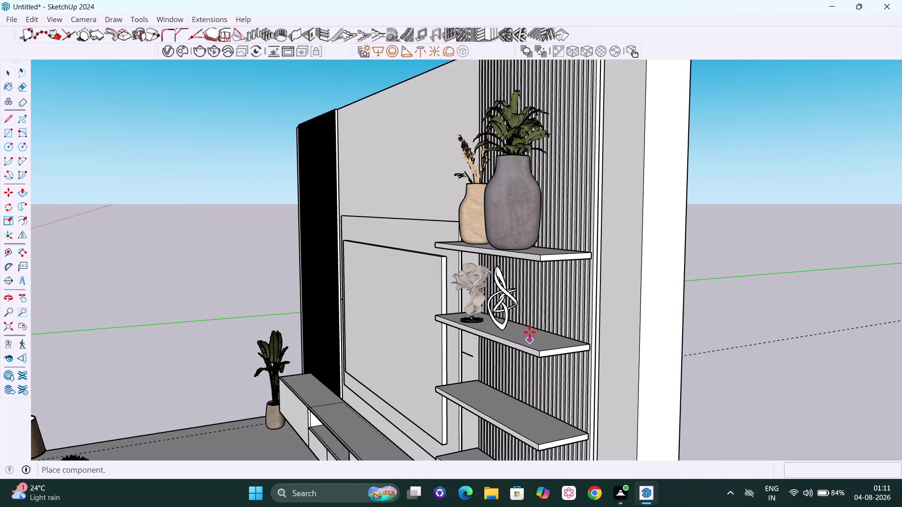
click(522, 341)
scroll(down, 3)
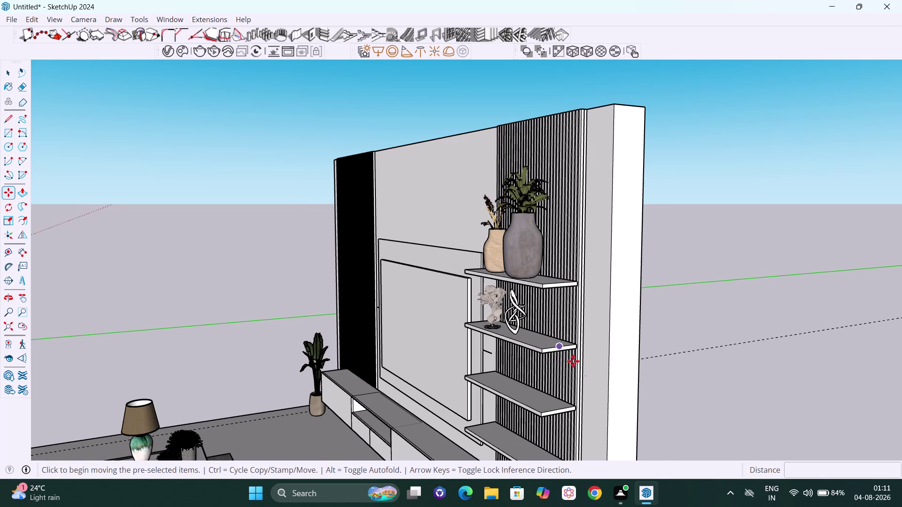
middle_drag(639, 367, 550, 369)
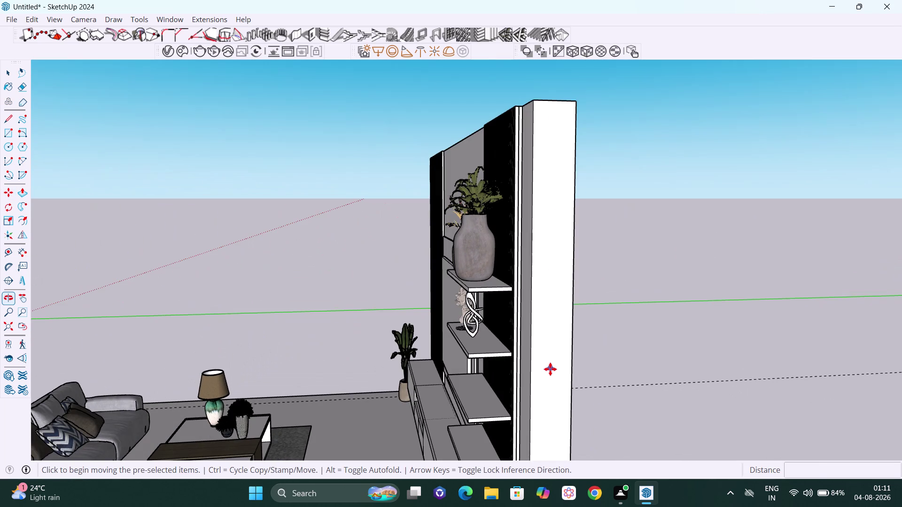
key(ctrl+z)
key(space)
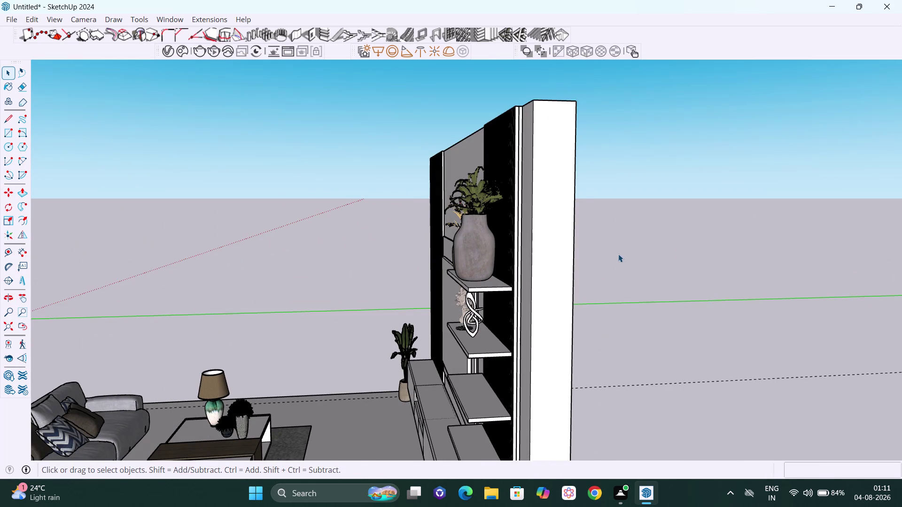
Orbit out to view the whole living room facing the TV wall.
scroll(down, 3)
drag(664, 231, 653, 236)
middle_drag(563, 269, 626, 283)
scroll(up, 3)
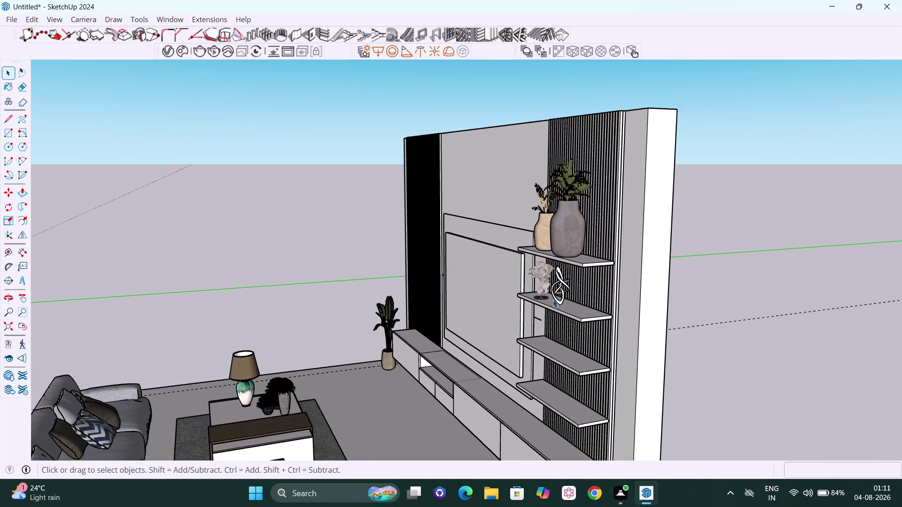
middle_drag(529, 308, 648, 305)
scroll(down, 3)
scroll(down, 3)
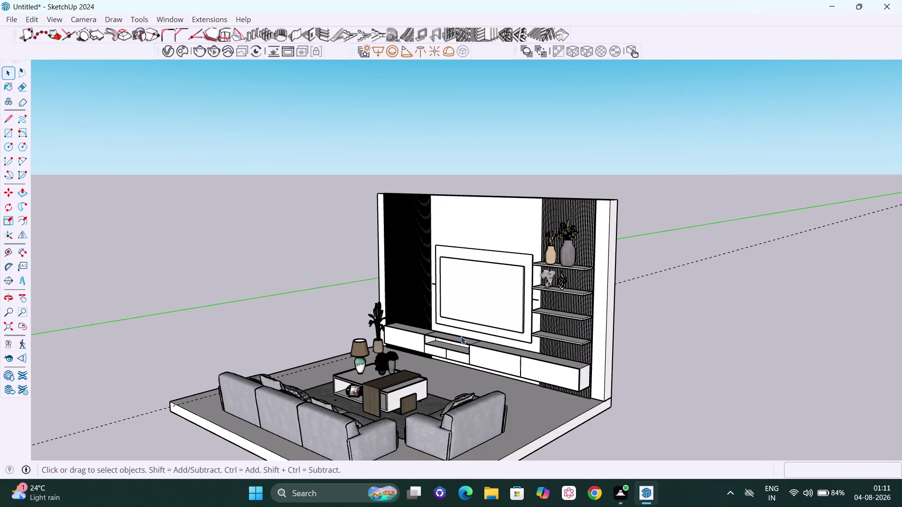
middle_drag(457, 342, 665, 331)
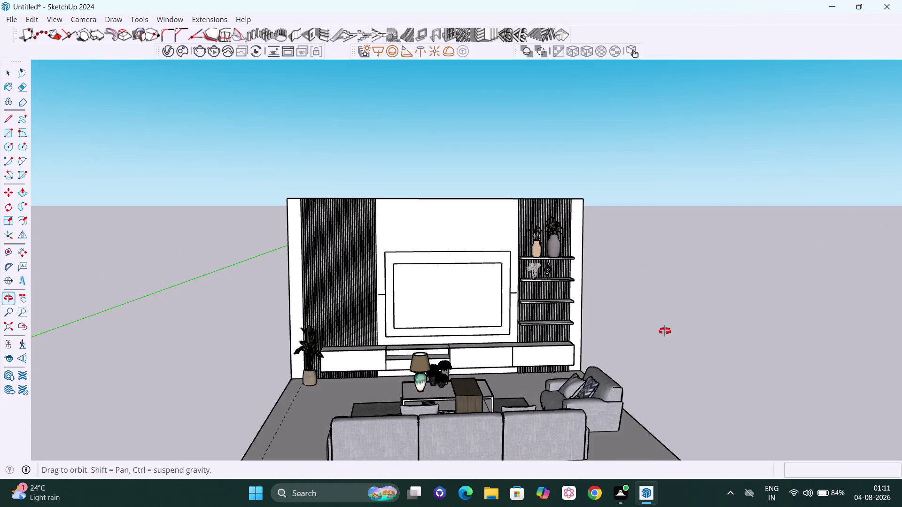
middle_drag(665, 331, 590, 339)
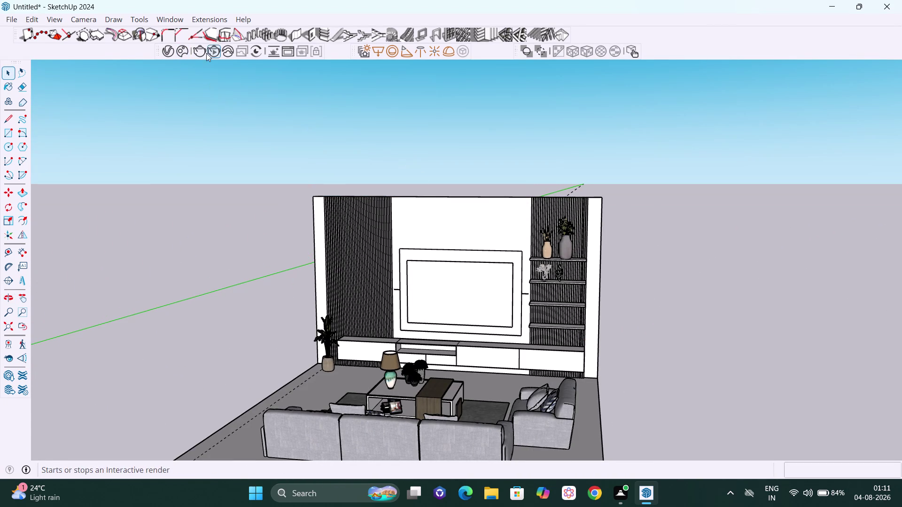
click(171, 15)
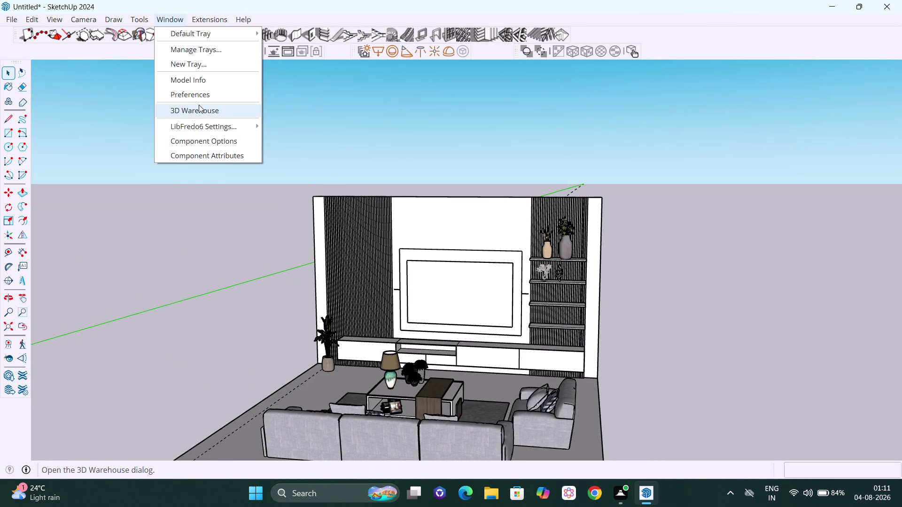
Reopen 3D Warehouse on the 315 ceramic vase results and focus its search box.
click(199, 108)
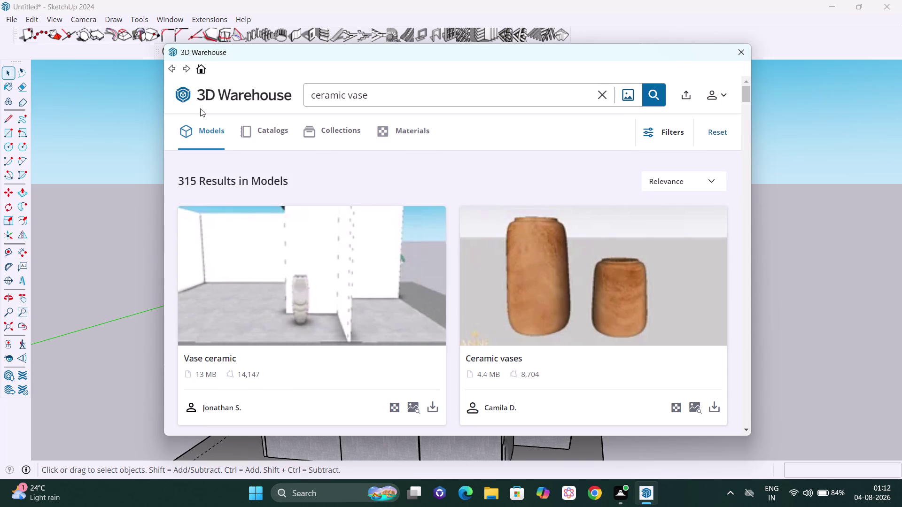
click(397, 98)
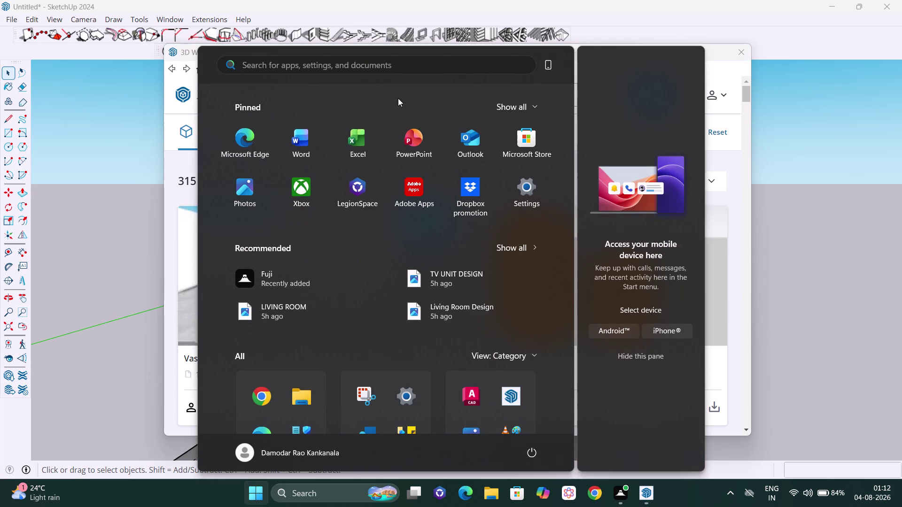
click(398, 98)
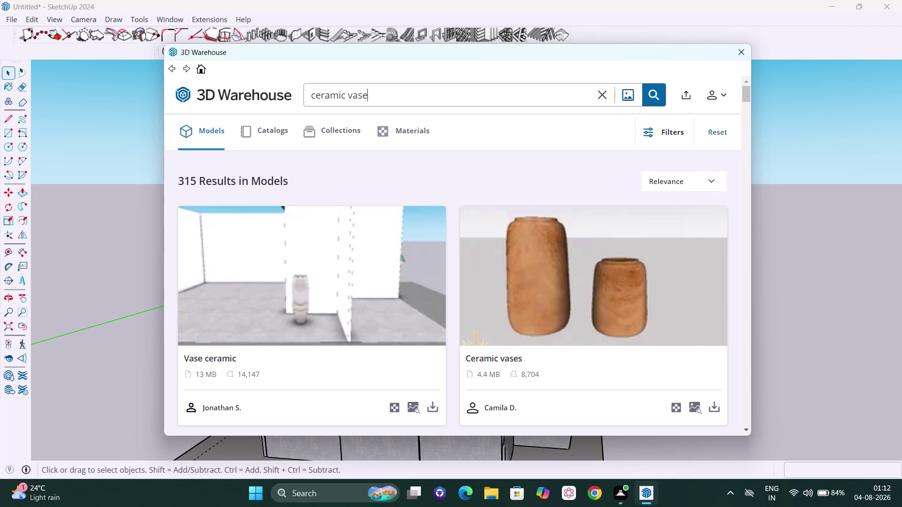
Replace the ceramic vase query with a 3D Warehouse search for 'decorative clocks'.
key(BackSpace)
key(BackSpace)
key(BackSpace)
text(deco)
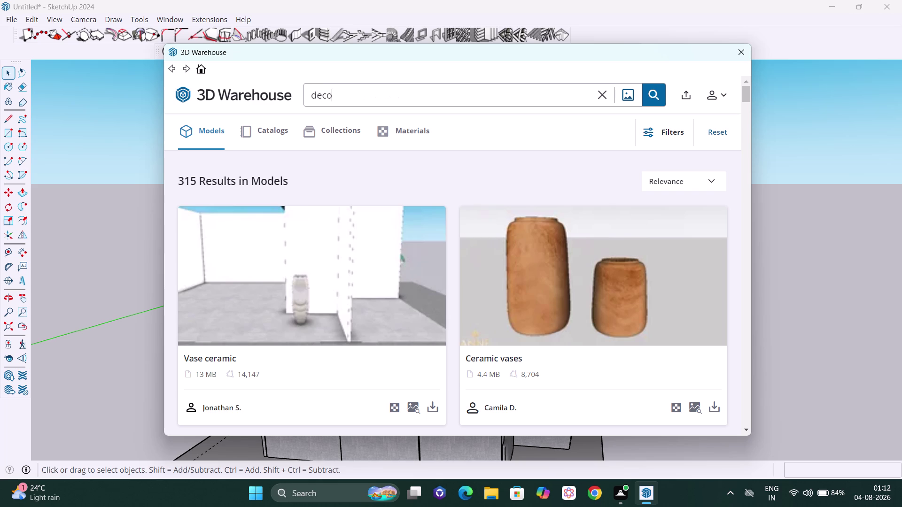
text(rative)
key(space)
text(cloc)
text(ks)
key(Return)
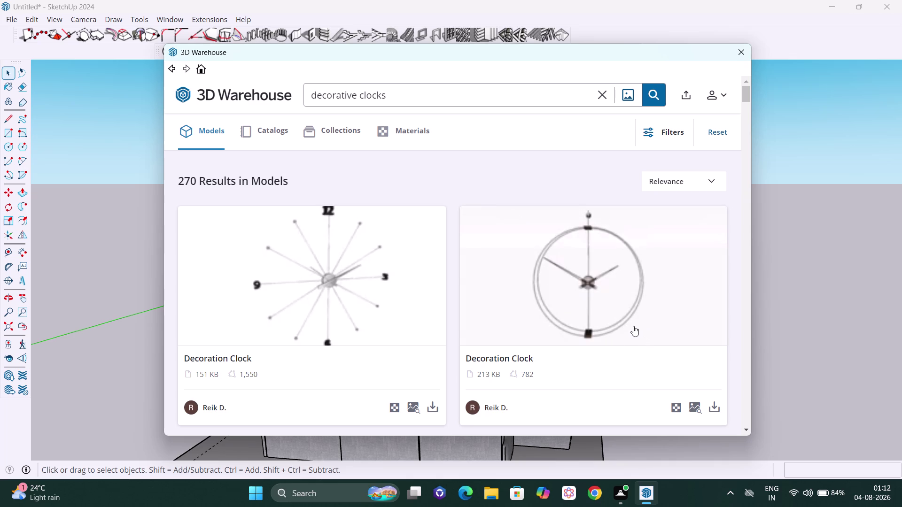
Browse the decorative clock results, then close the 3D Warehouse window.
scroll(down, 3)
scroll(down, 3)
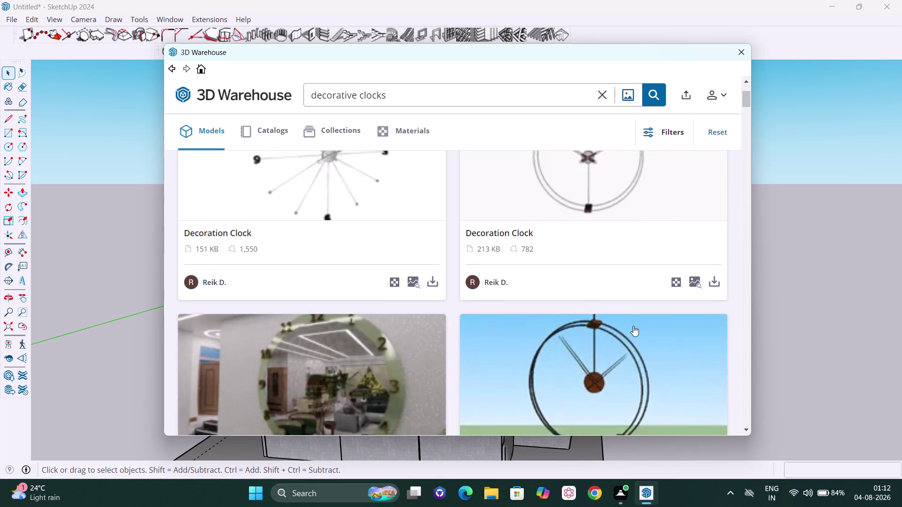
scroll(down, 3)
scroll(down, 3)
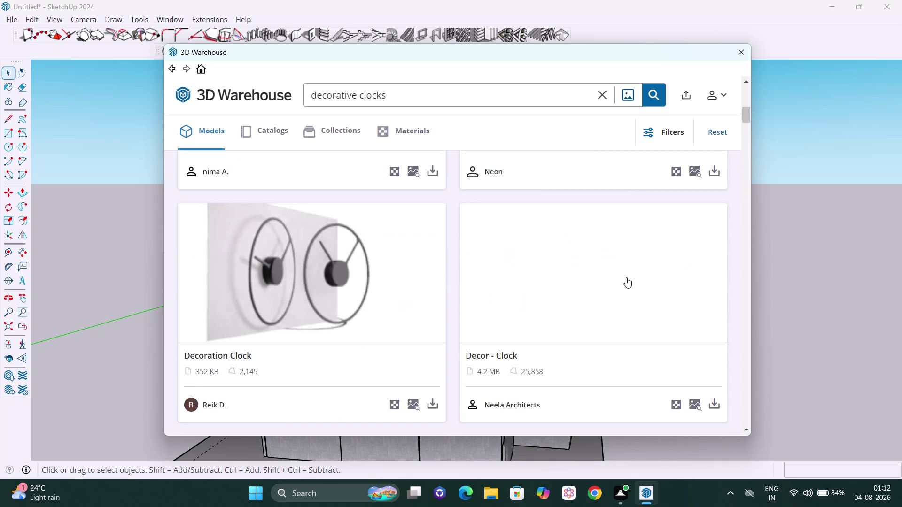
scroll(down, 3)
scroll(down, 3)
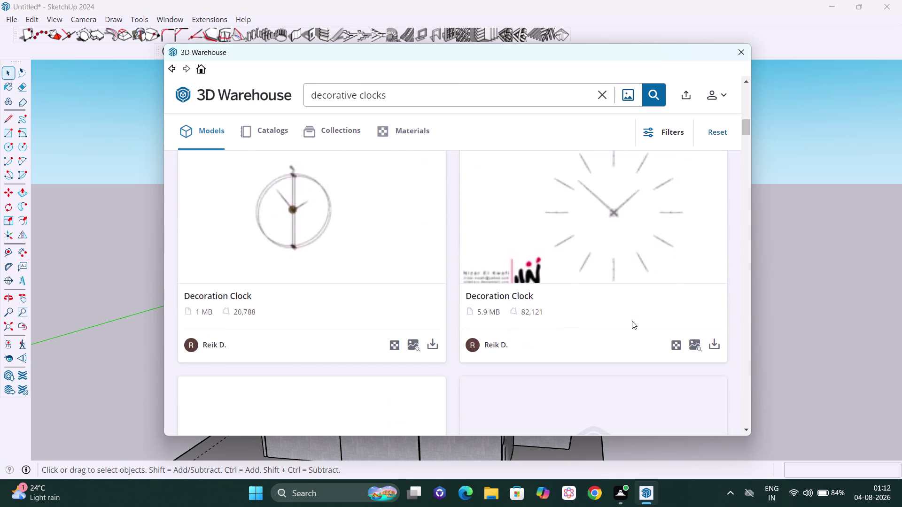
scroll(down, 3)
scroll(down, 3)
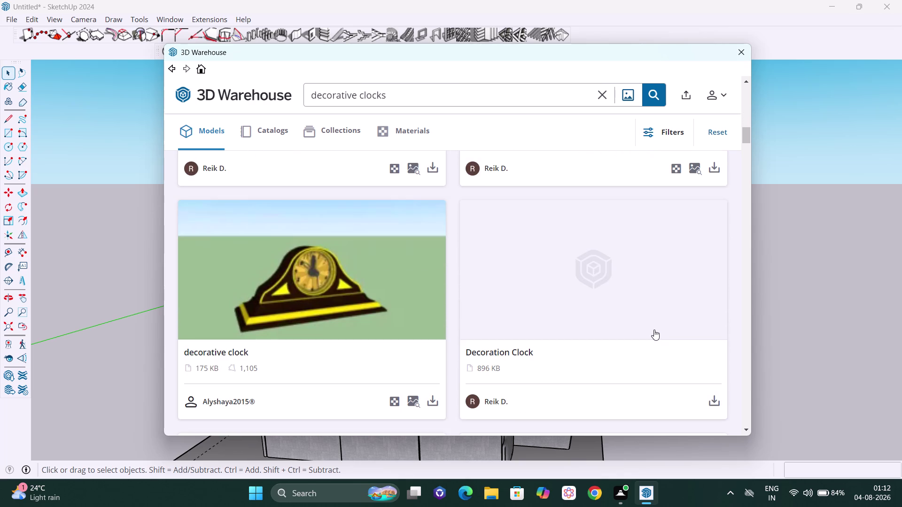
scroll(down, 3)
scroll(down, 3)
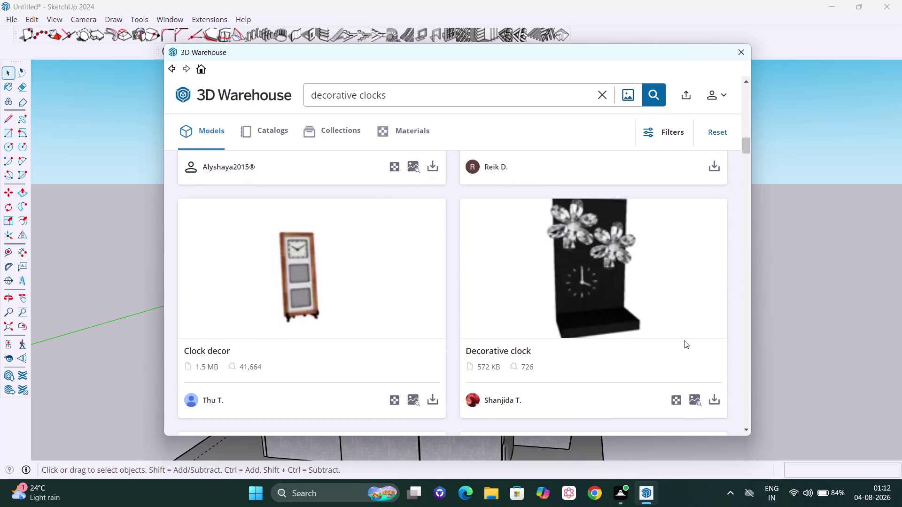
scroll(down, 3)
scroll(down, 3)
scroll(down, 3)
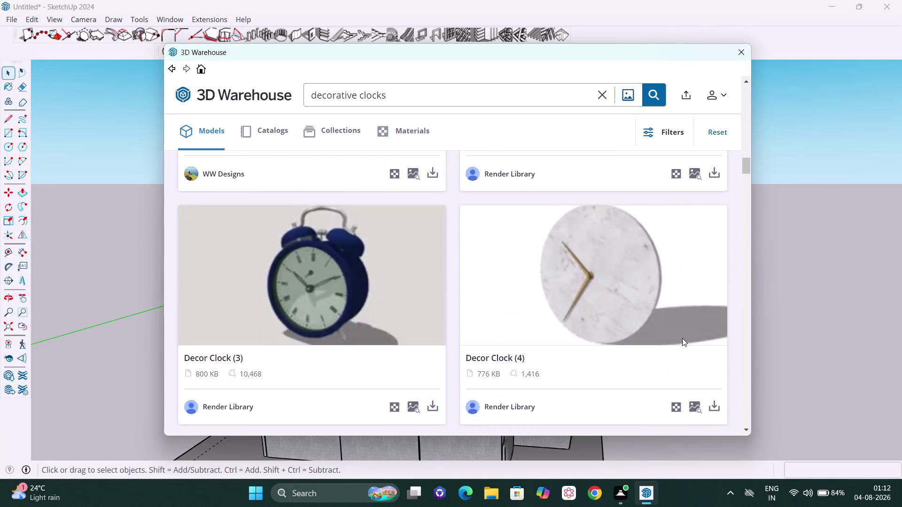
scroll(up, 3)
scroll(down, 3)
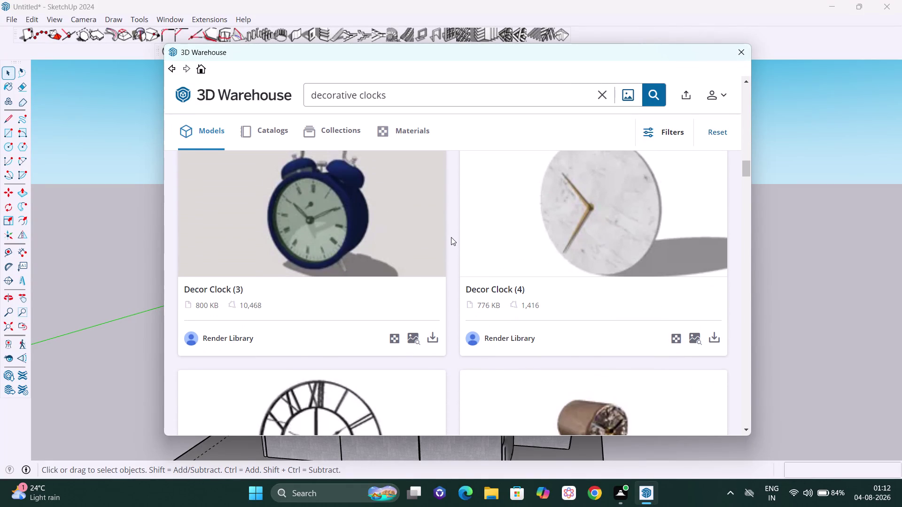
scroll(down, 3)
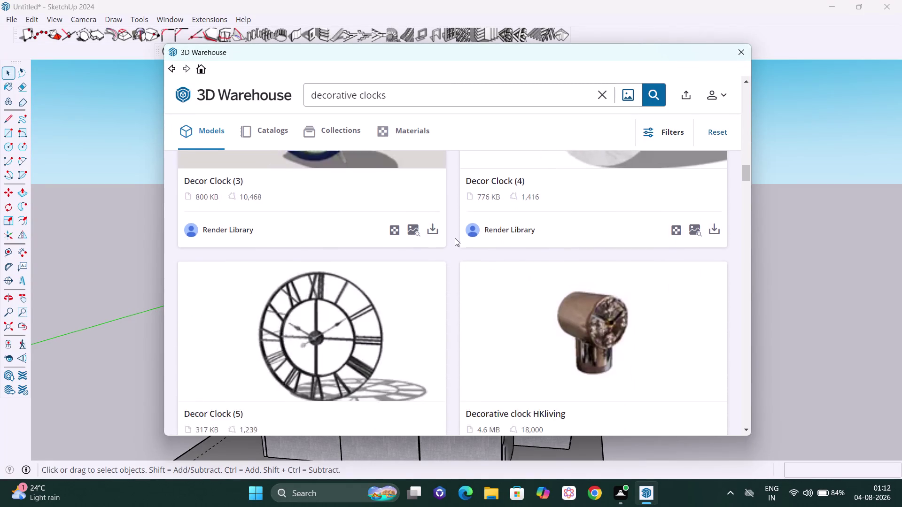
scroll(down, 3)
scroll(down, 3)
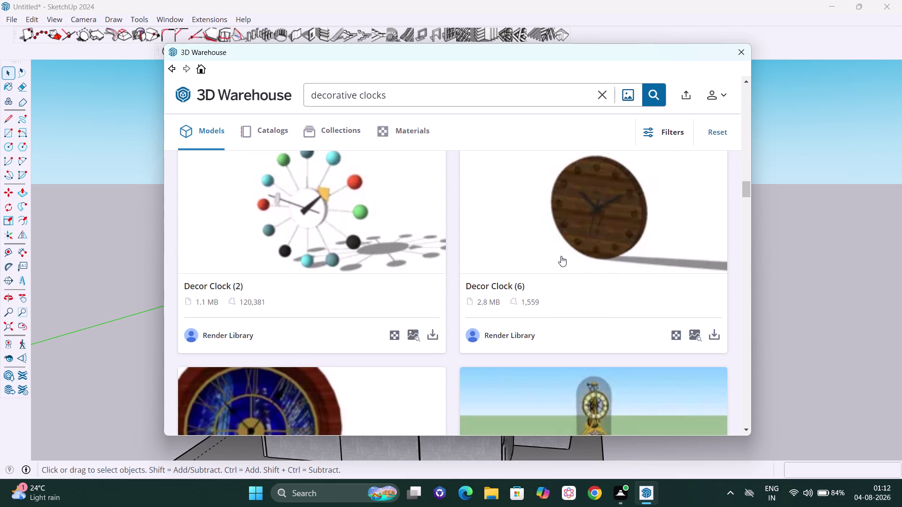
scroll(down, 3)
scroll(up, 3)
scroll(down, 3)
scroll(down, 3)
scroll(down, 3)
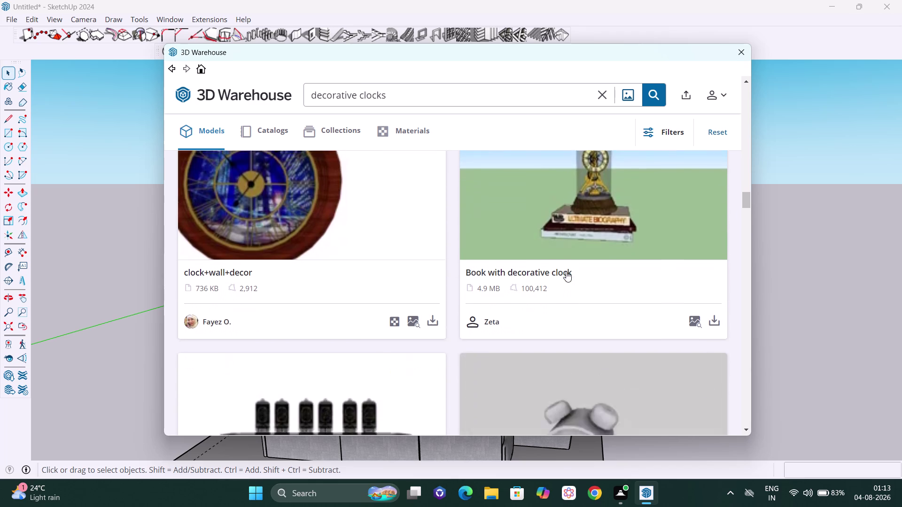
scroll(down, 3)
scroll(down, 3)
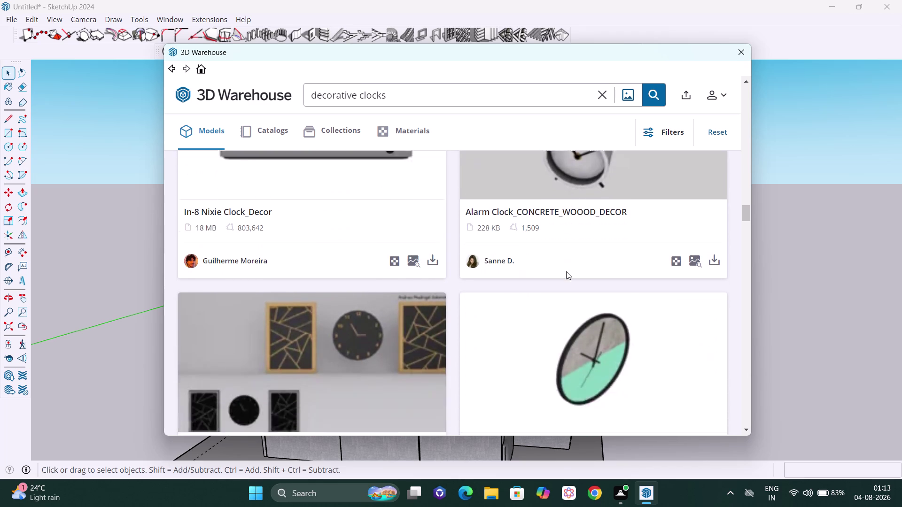
scroll(down, 3)
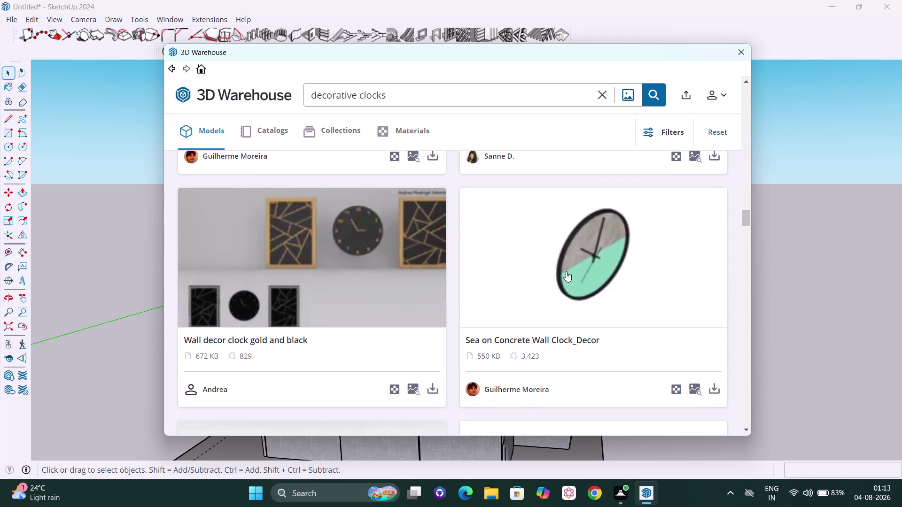
scroll(down, 3)
scroll(down, 3)
scroll(down, 3)
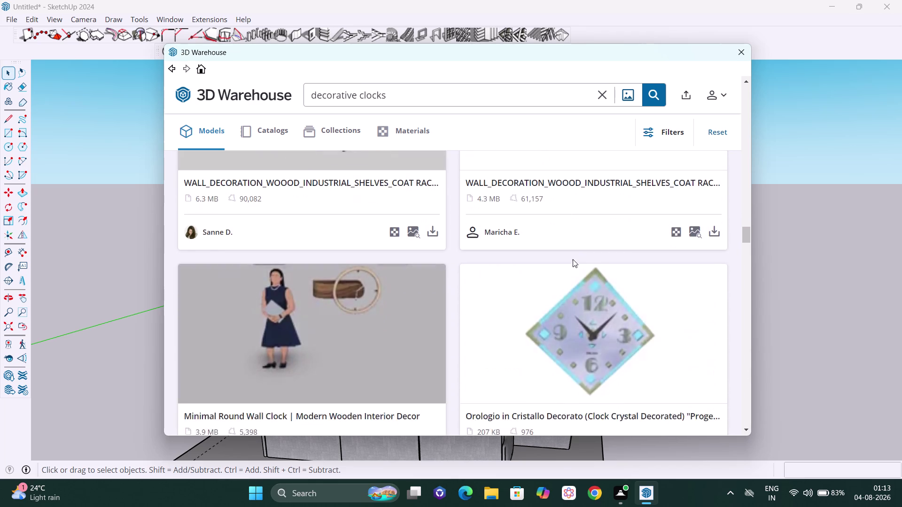
scroll(down, 3)
scroll(down, 3)
scroll(down, 3)
scroll(up, 3)
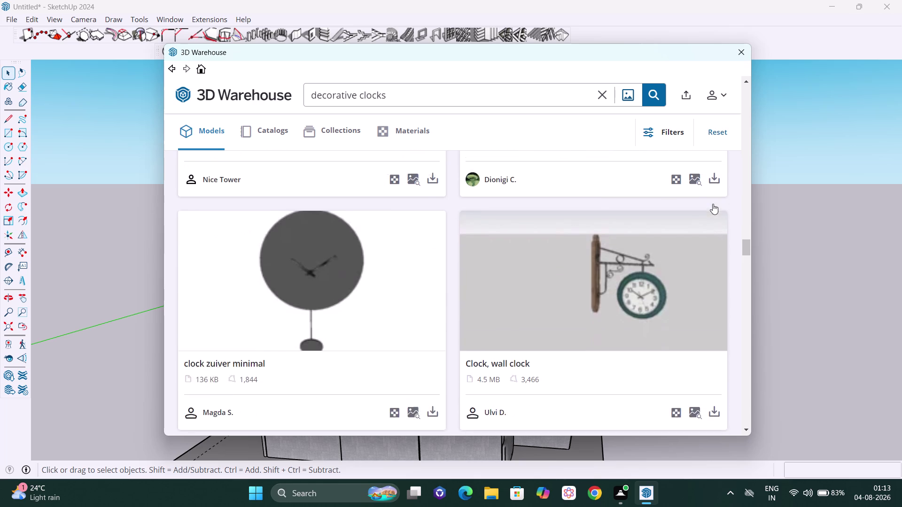
scroll(up, 3)
scroll(up, 3)
scroll(down, 3)
scroll(down, 3)
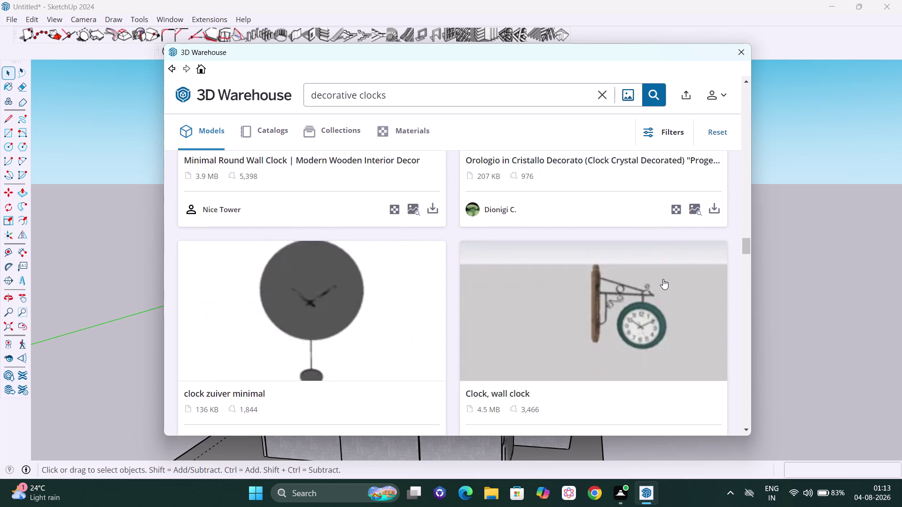
scroll(down, 3)
scroll(down, 3)
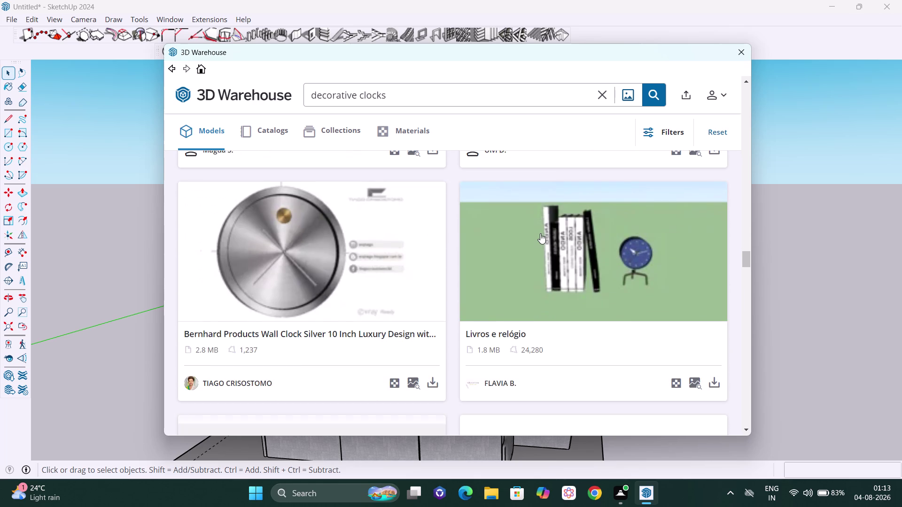
scroll(down, 3)
scroll(down, 3)
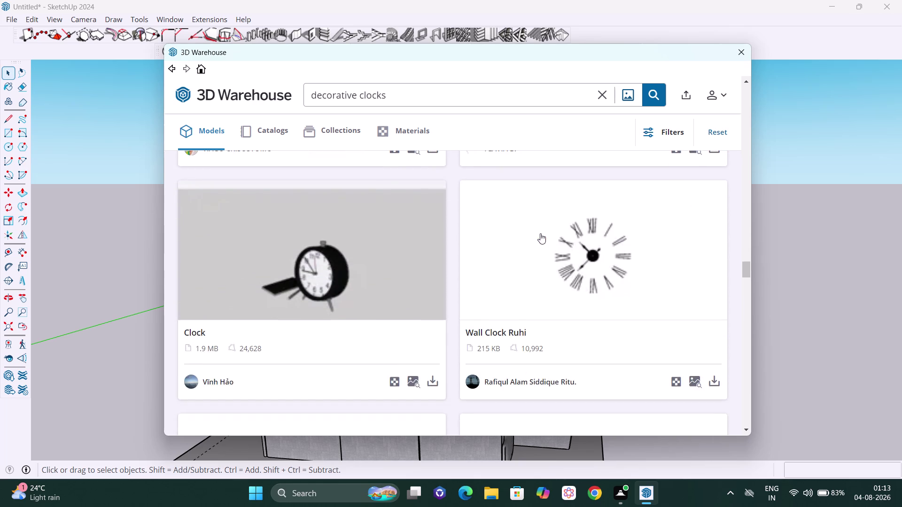
scroll(down, 3)
scroll(down, 3)
scroll(down, 3)
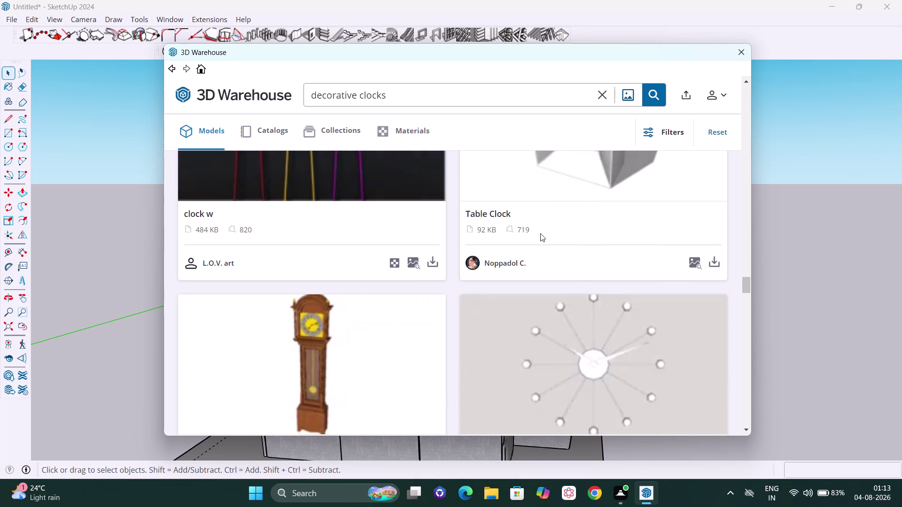
scroll(down, 3)
scroll(down, 3)
scroll(down, 3)
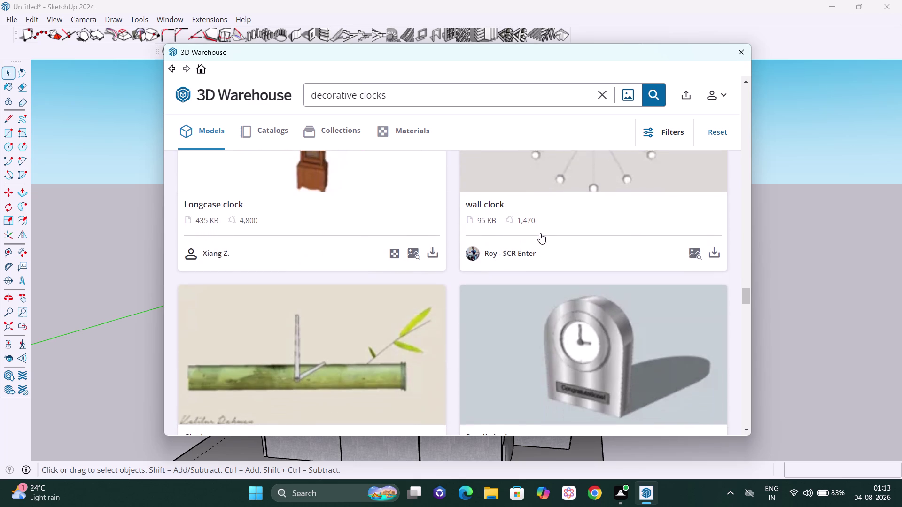
scroll(down, 3)
scroll(down, 3)
scroll(down, 3)
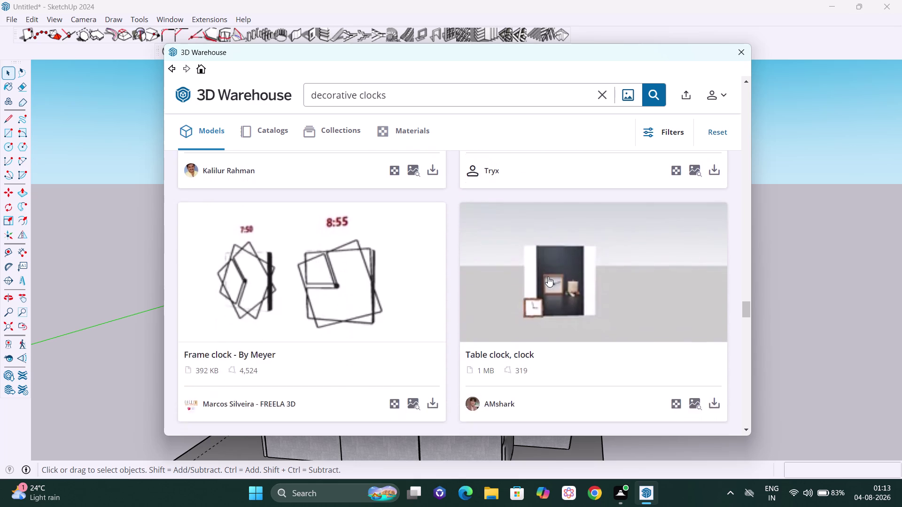
scroll(down, 3)
scroll(down, 3)
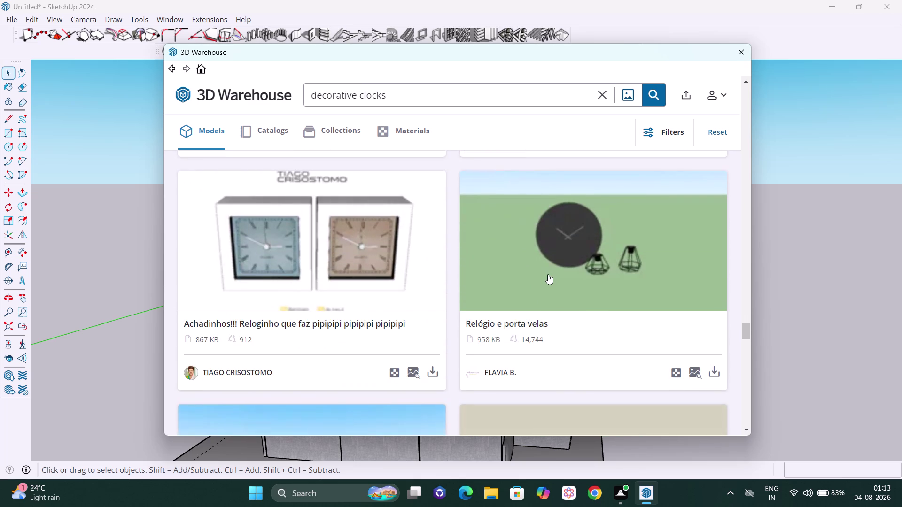
scroll(down, 3)
scroll(down, 3)
scroll(down, 3)
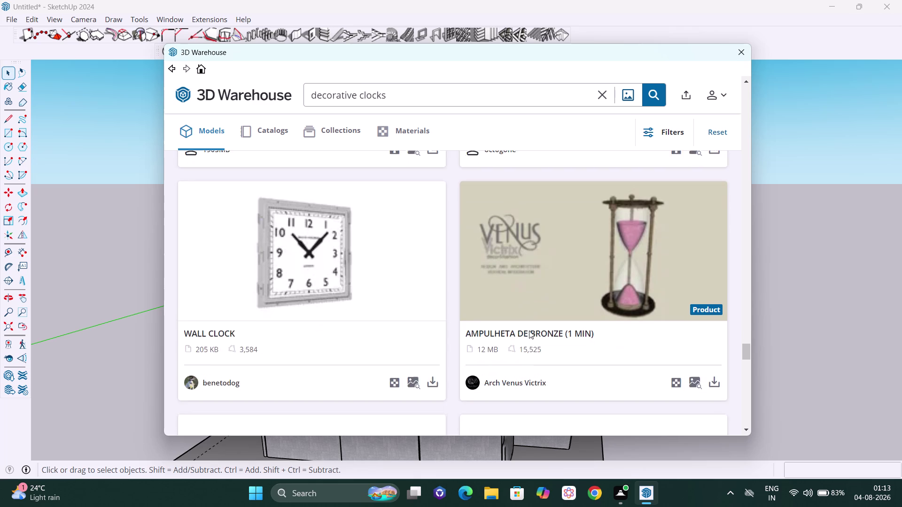
scroll(down, 3)
scroll(up, 3)
scroll(up, 3)
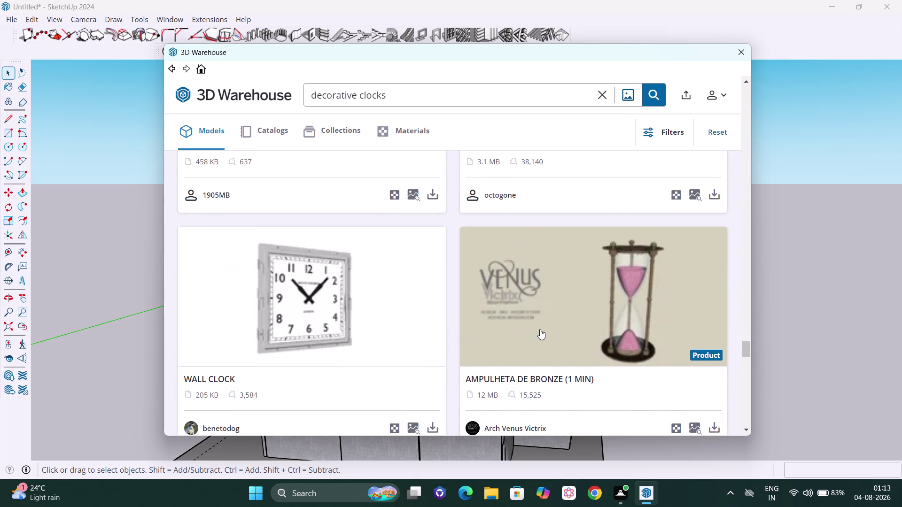
scroll(up, 3)
scroll(up, 3)
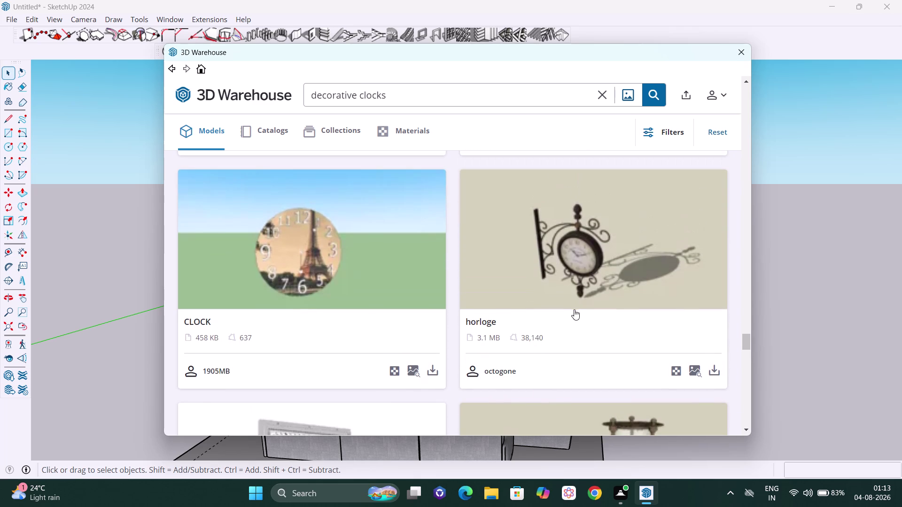
scroll(down, 3)
scroll(down, 3)
scroll(down, 3)
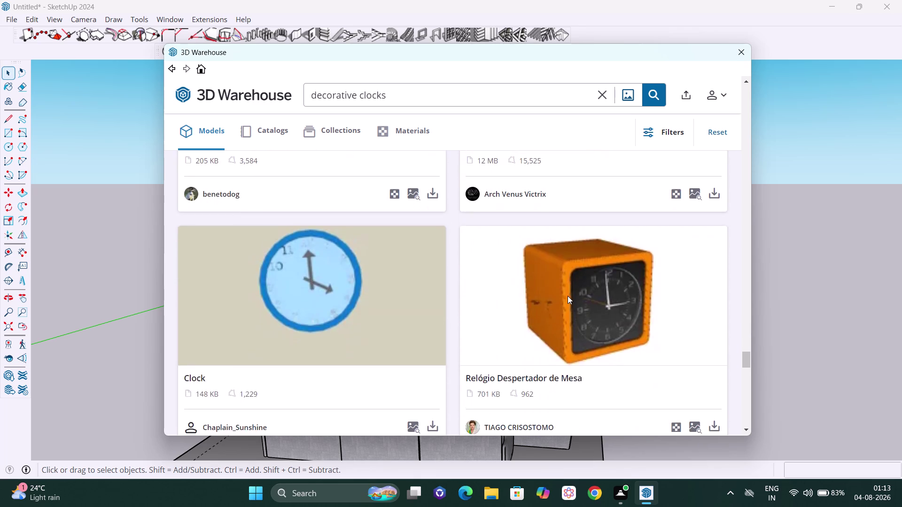
scroll(down, 3)
scroll(down, 3)
scroll(down, 3)
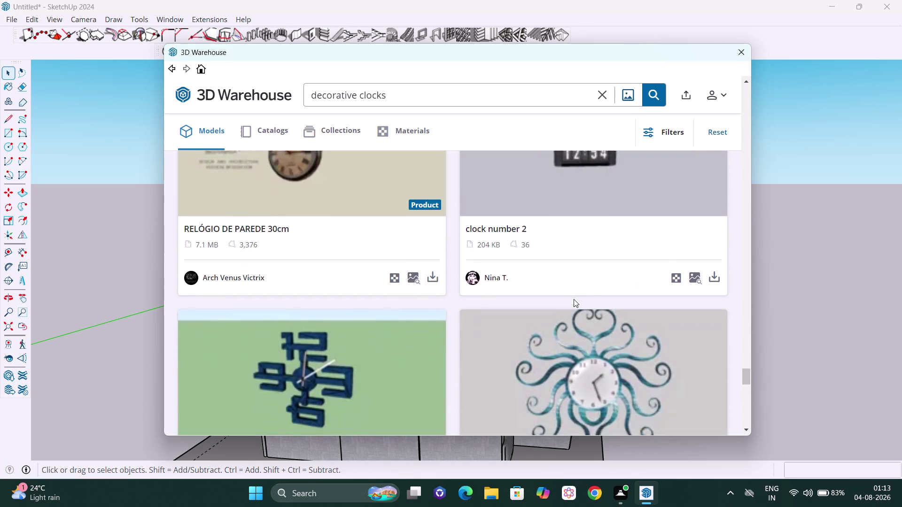
scroll(up, 3)
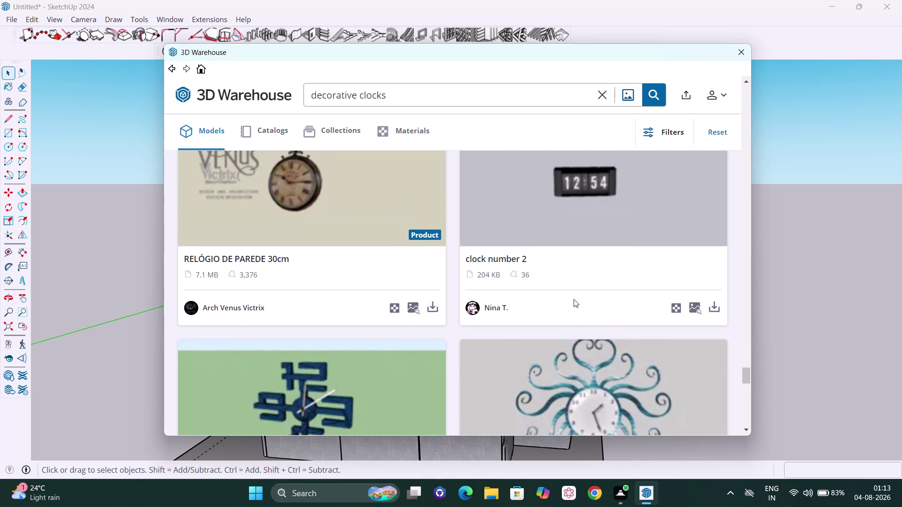
scroll(down, 3)
scroll(down, 3)
scroll(down, 3)
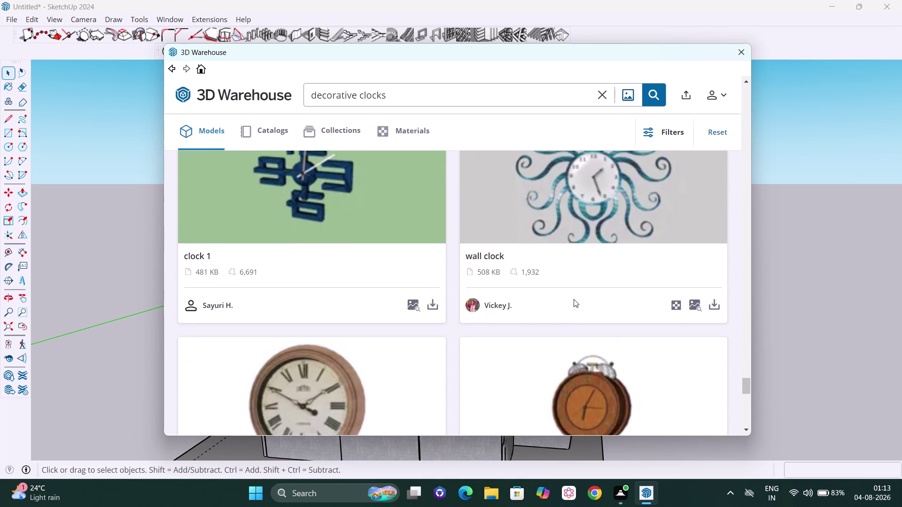
scroll(down, 3)
scroll(down, 3)
scroll(down, 3)
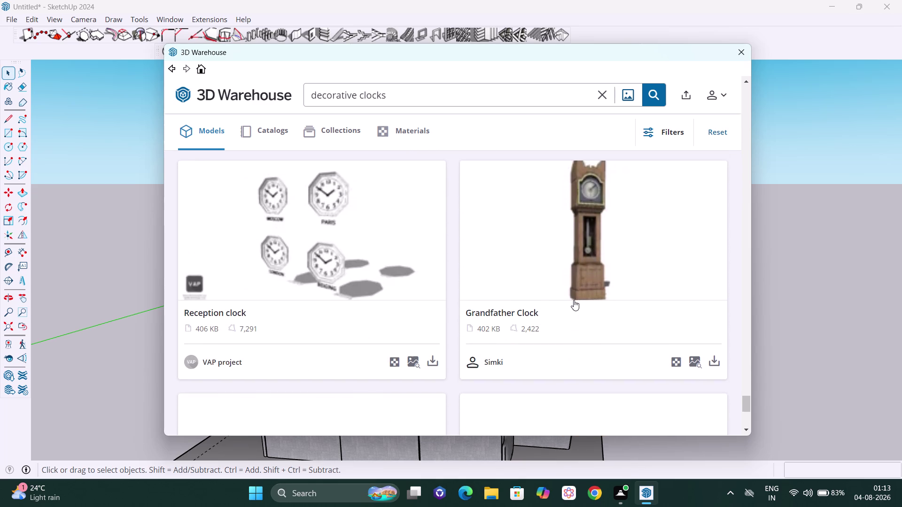
scroll(down, 3)
scroll(down, 3)
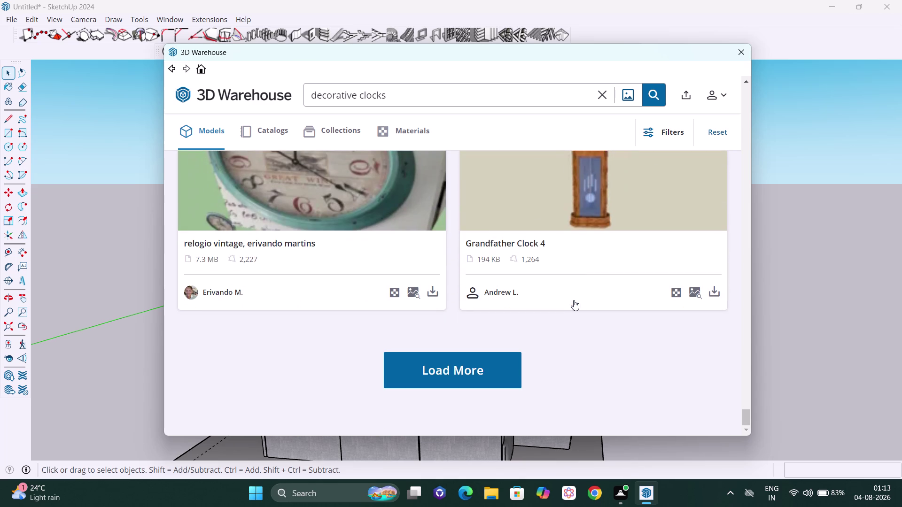
scroll(down, 3)
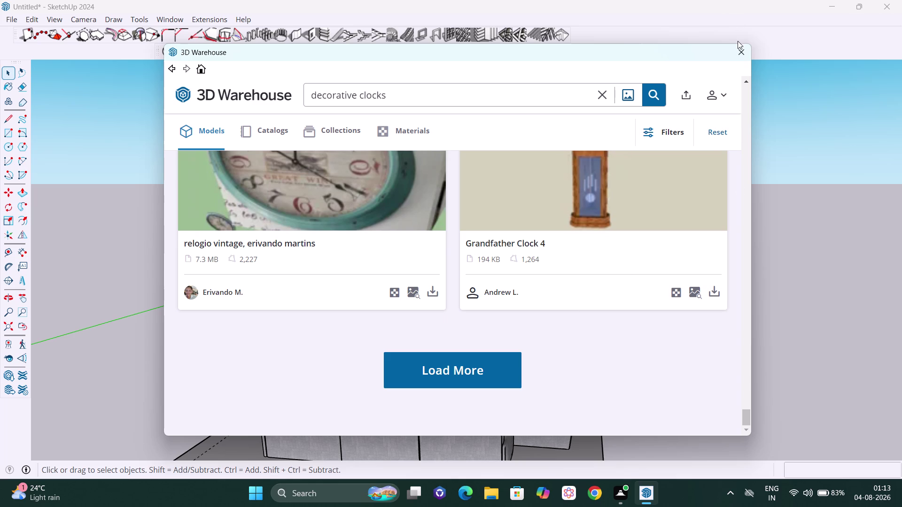
click(738, 40)
Zoom in on the TV wall and reopen 3D Warehouse from the Window menu.
click(738, 50)
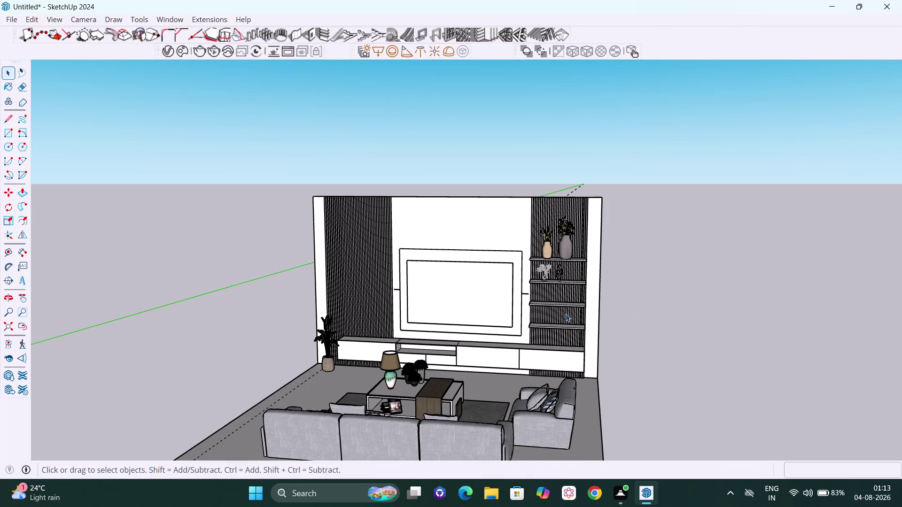
scroll(up, 3)
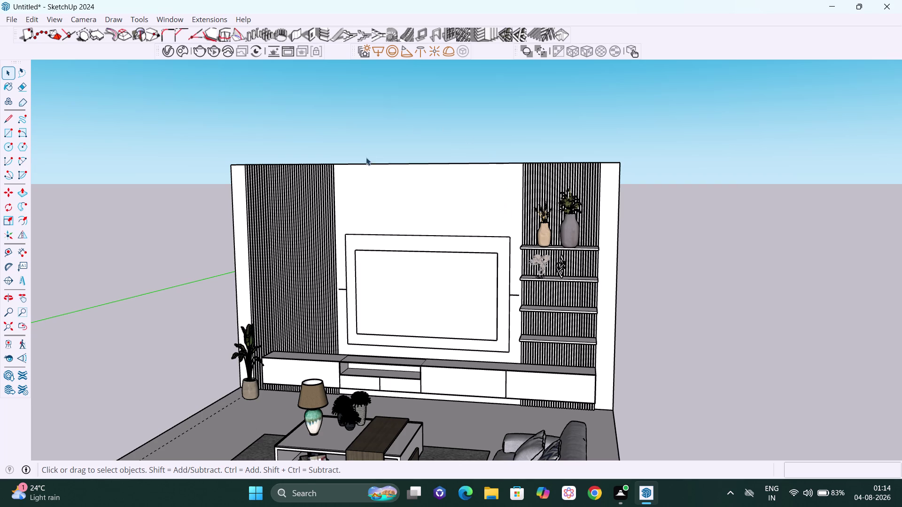
click(178, 16)
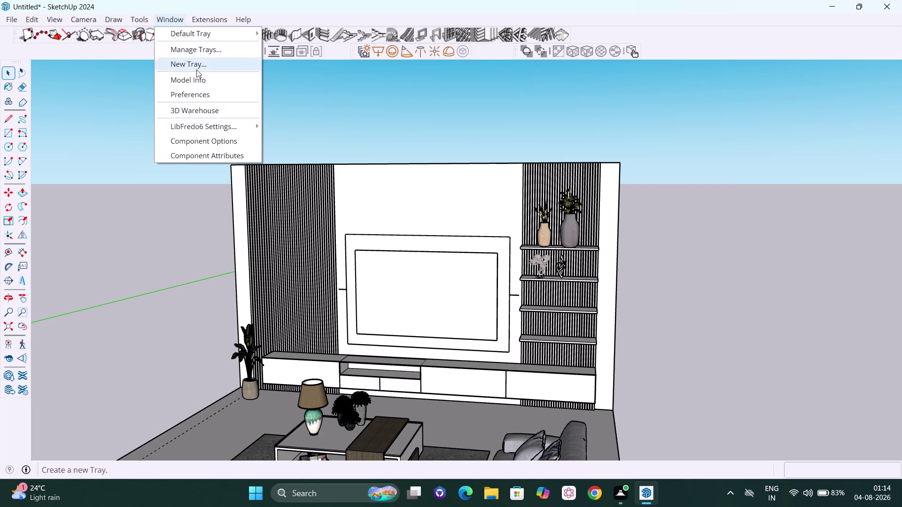
click(205, 112)
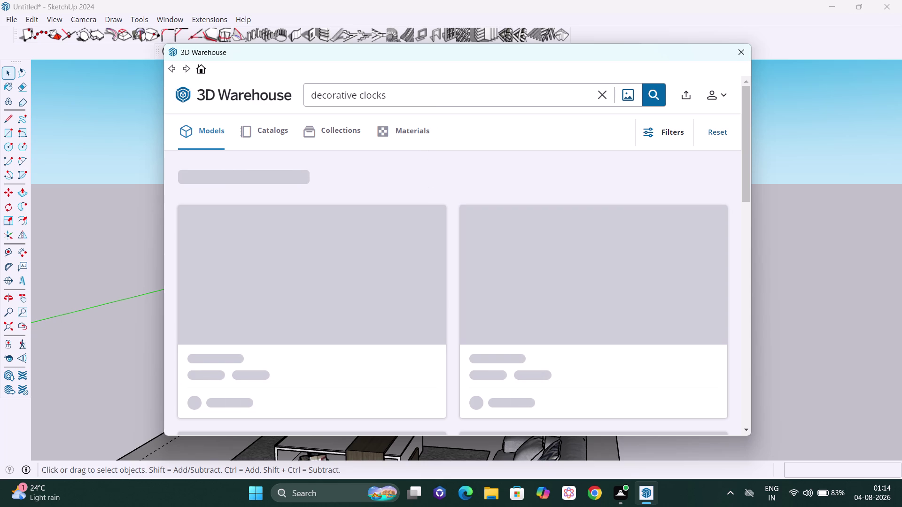
Replace the decorative clocks query with a search for 'shee'.
click(434, 104)
click(598, 95)
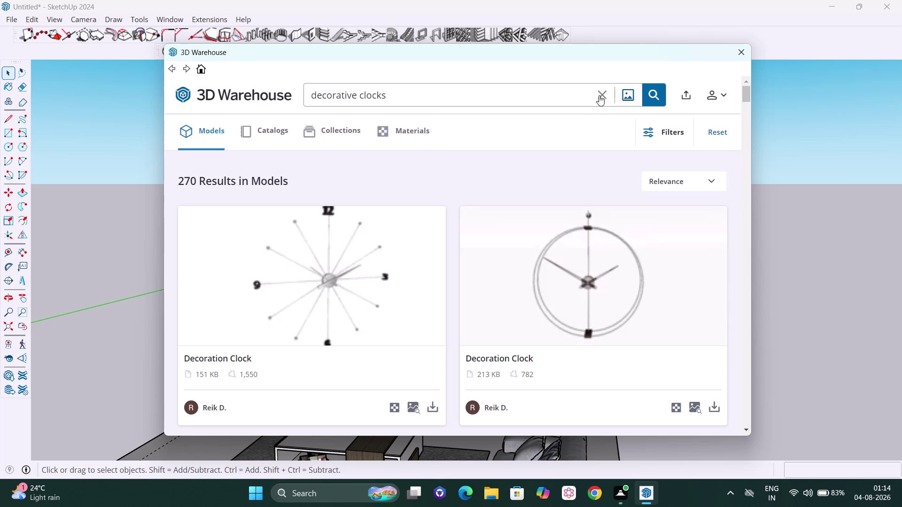
text(sh)
text(ee)
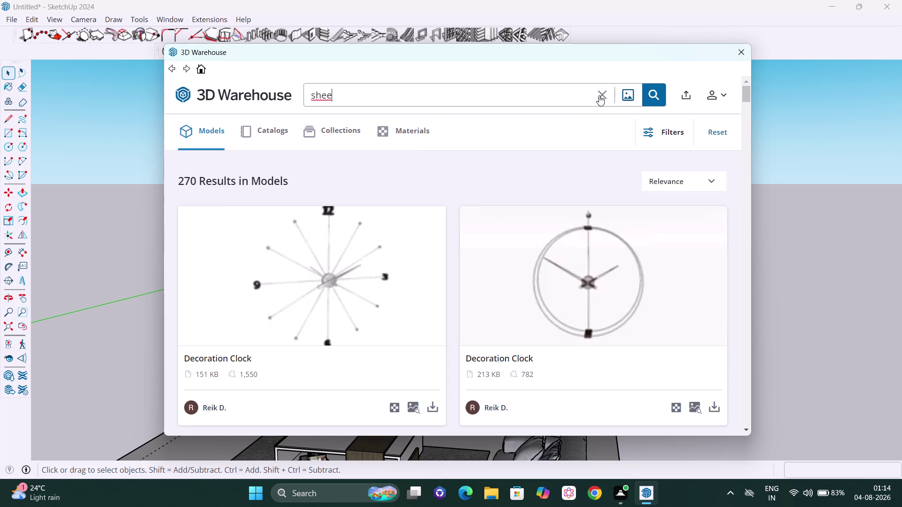
key(Return)
text(lf cl)
text(ocks)
key(Return)
key(Pause)
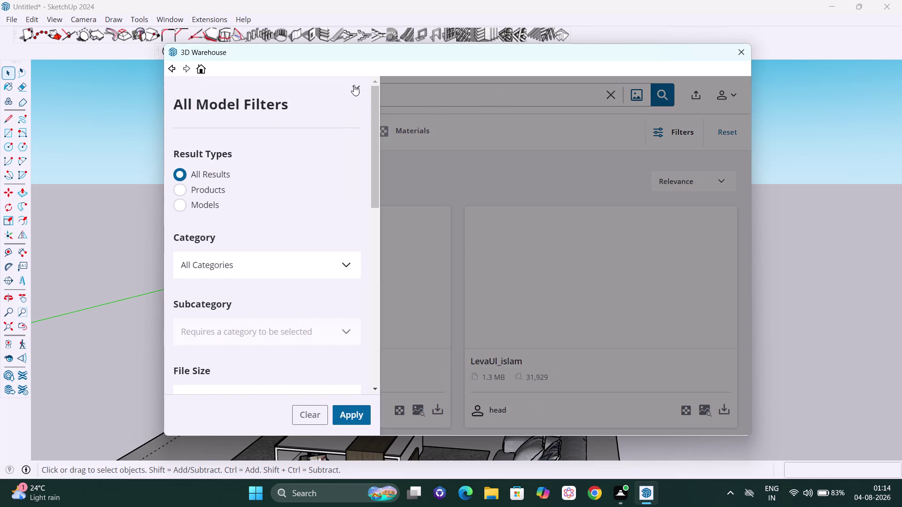
Close the Filters panel over the 'shee' search results.
click(351, 86)
click(384, 98)
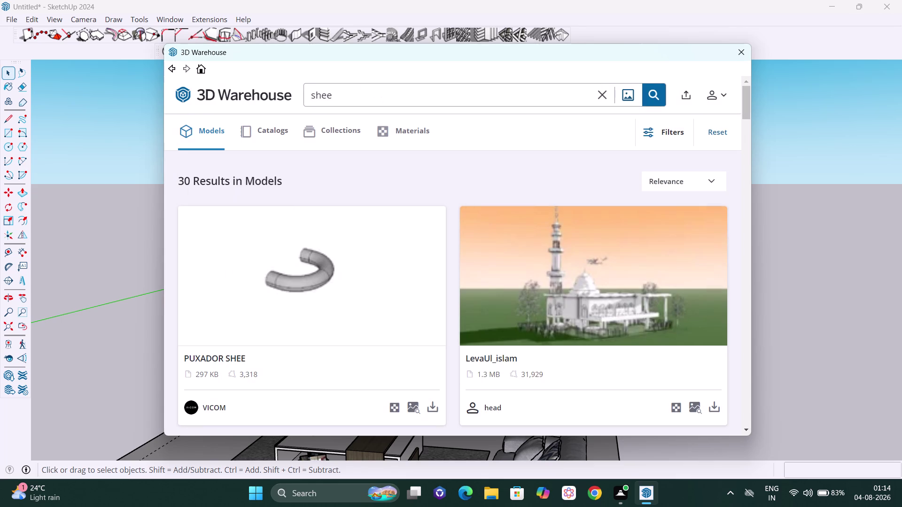
key(Return)
key(Return)
key(Return)
key(Return)
key(Return)
key(Return)
key(Return)
Delete the mistyped search text and search for 'shelf clocks'.
key(BackSpace)
key(BackSpace)
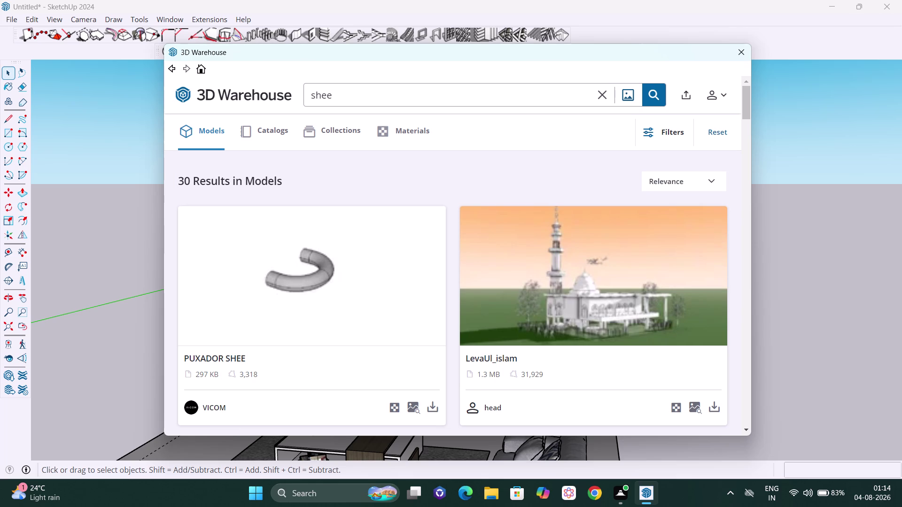
key(BackSpace)
key(BackSpace)
click(386, 98)
key(BackSpace)
key(BackSpace)
key(BackSpace)
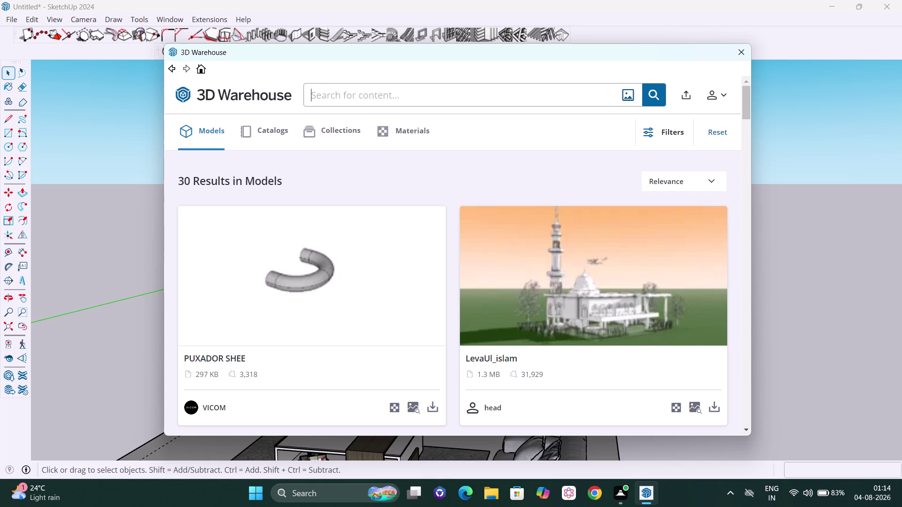
text(shelf)
key(space)
text(clocks)
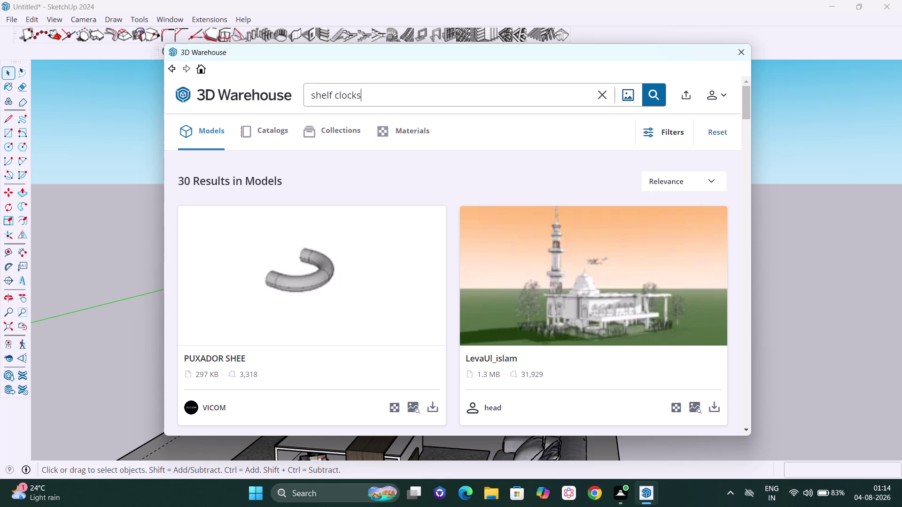
key(Return)
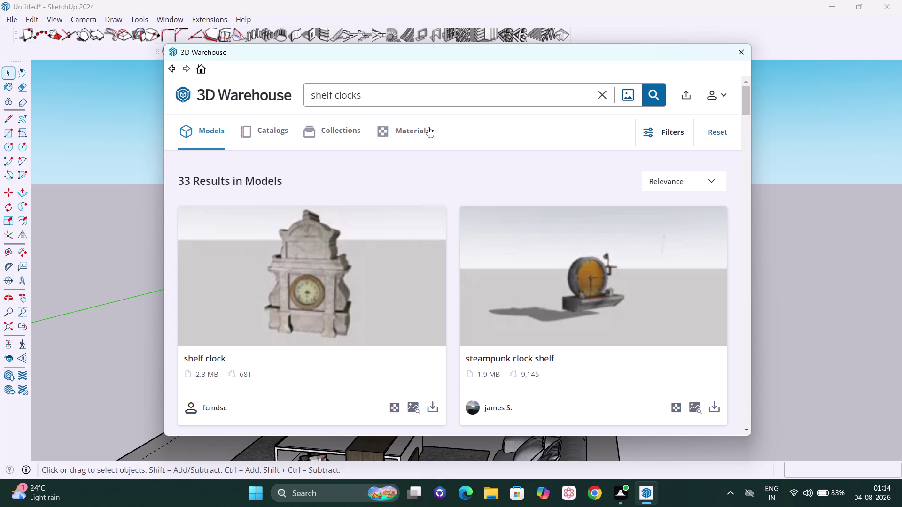
Browse the 33 shelf clock results, return to the top, and download the 'shelf clock' model.
scroll(down, 3)
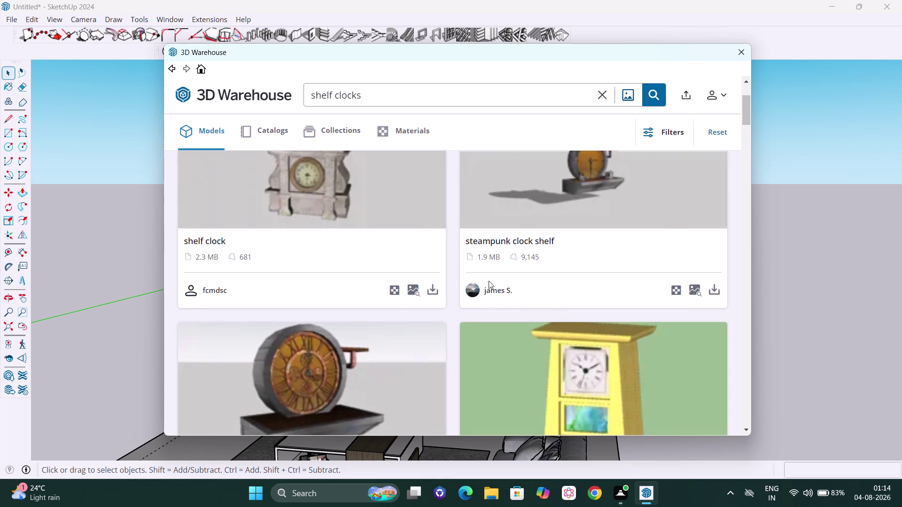
scroll(down, 3)
scroll(down, 3)
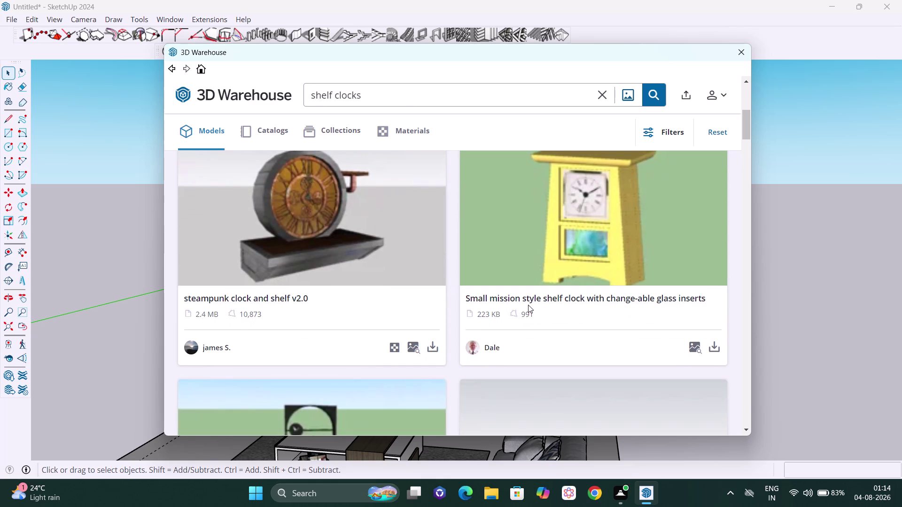
scroll(down, 3)
scroll(down, 3)
scroll(down, 3)
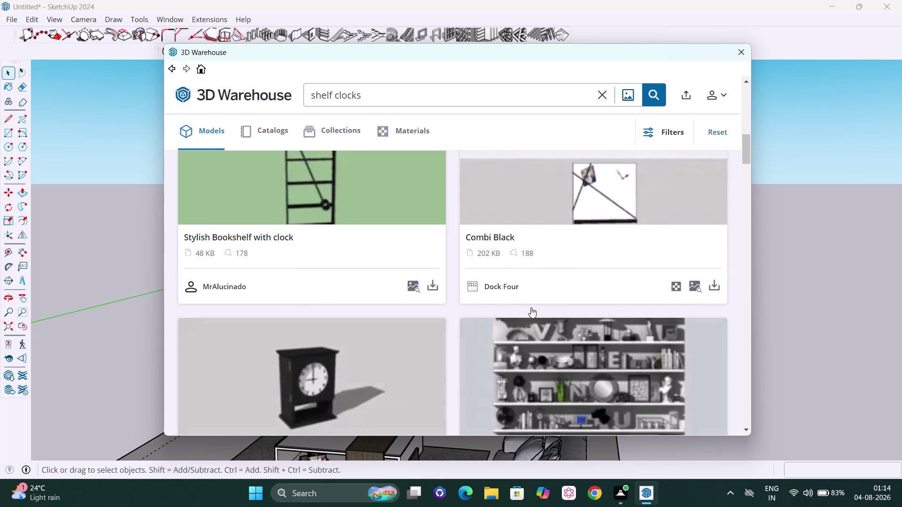
scroll(down, 3)
scroll(down, 3)
scroll(down, 3)
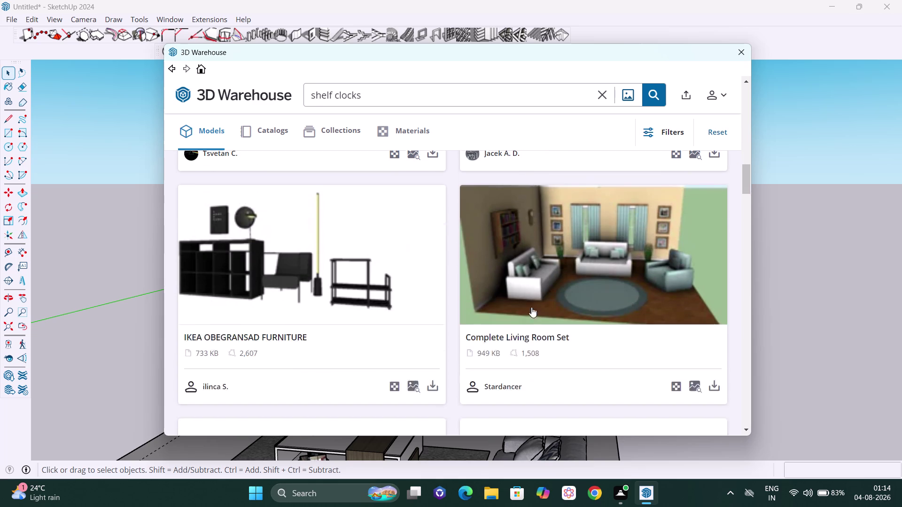
scroll(down, 3)
scroll(up, 3)
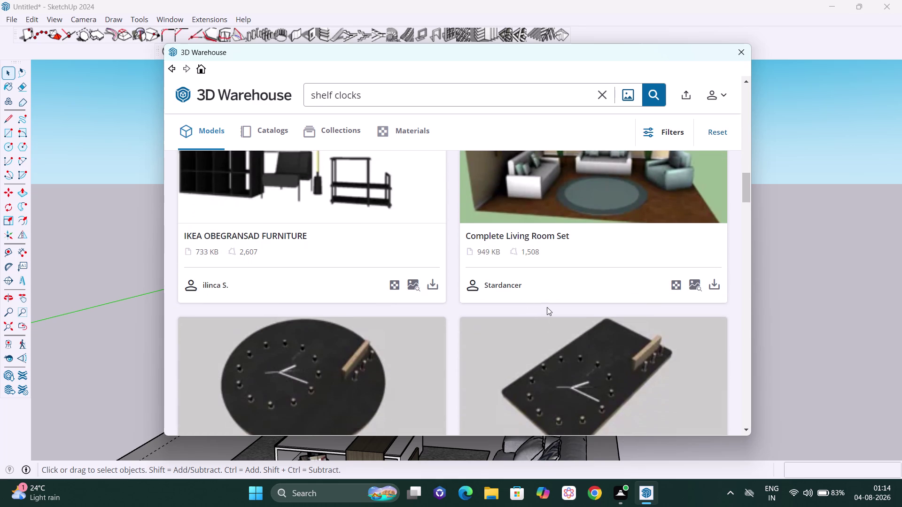
scroll(up, 3)
scroll(up, 3)
scroll(up, 3)
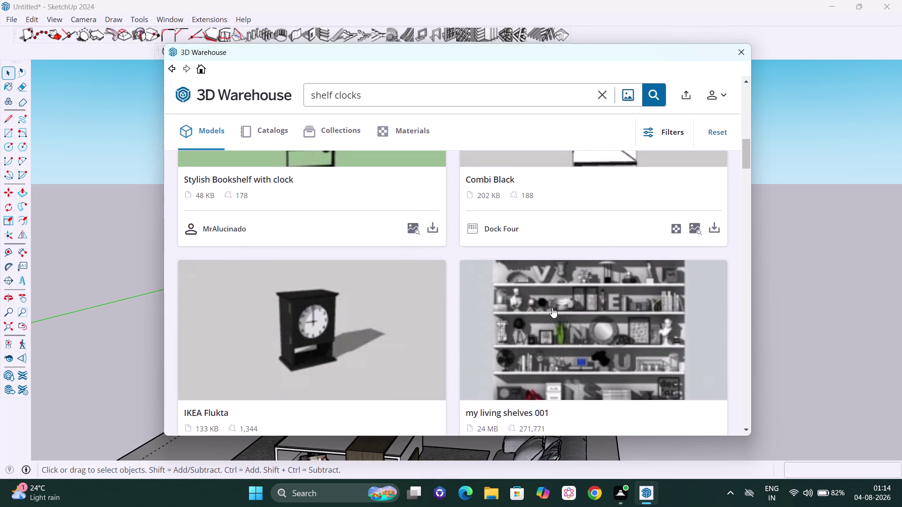
scroll(up, 3)
scroll(up, 3)
scroll(up, 3)
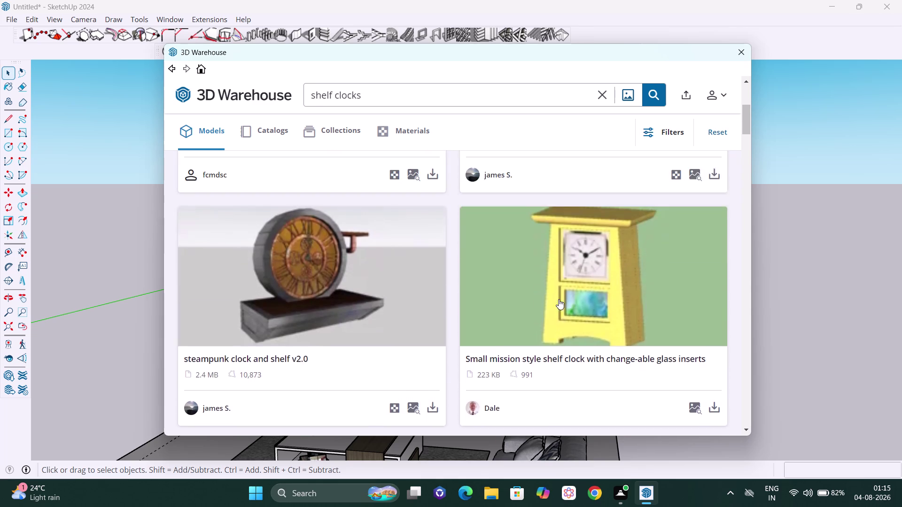
scroll(up, 3)
scroll(up, 3)
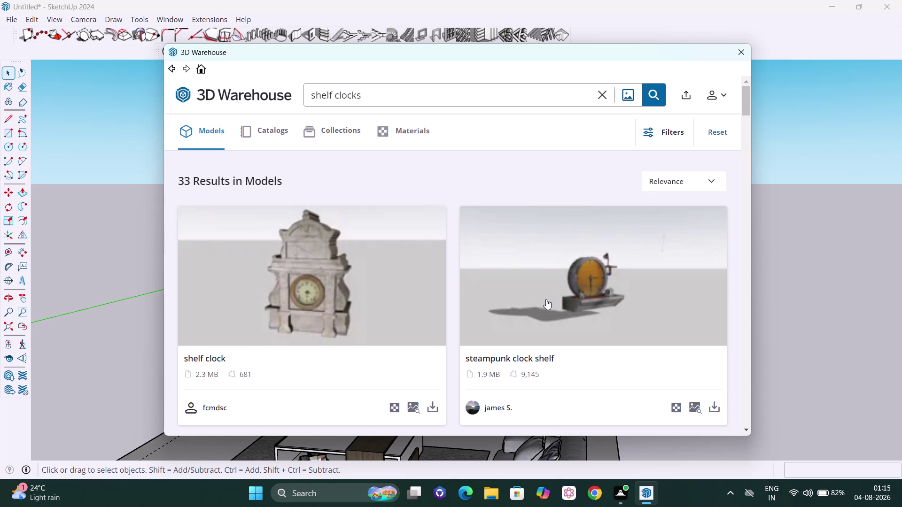
scroll(up, 3)
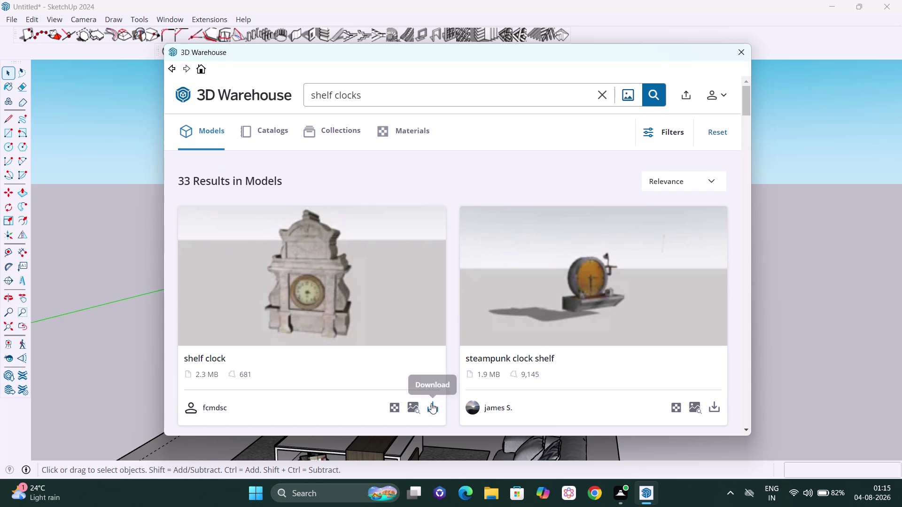
scroll(down, 3)
scroll(down, 3)
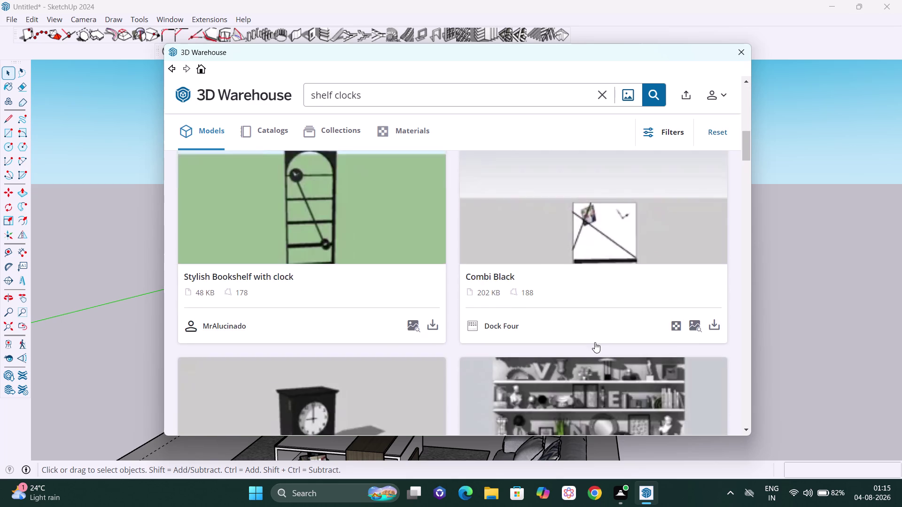
scroll(down, 3)
scroll(down, 3)
scroll(down, 3)
scroll(down, 3)
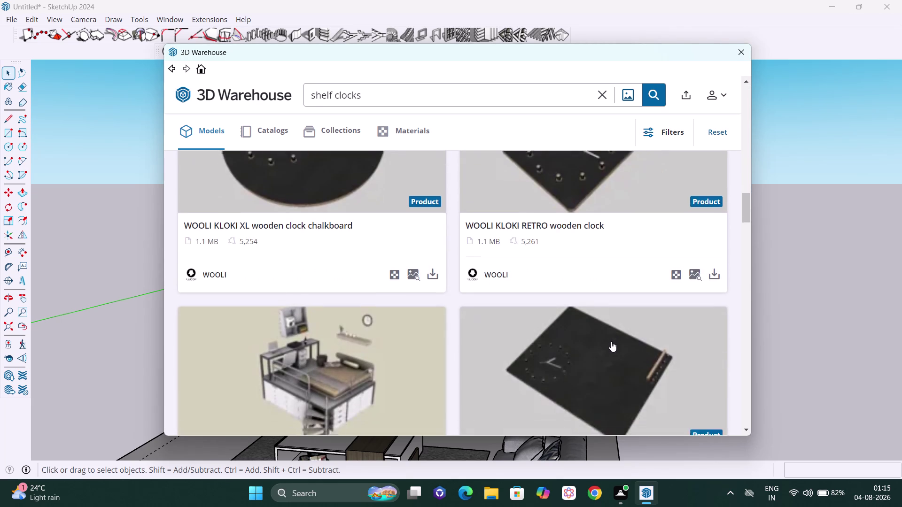
scroll(down, 3)
scroll(down, 3)
scroll(down, 3)
scroll(down, 3)
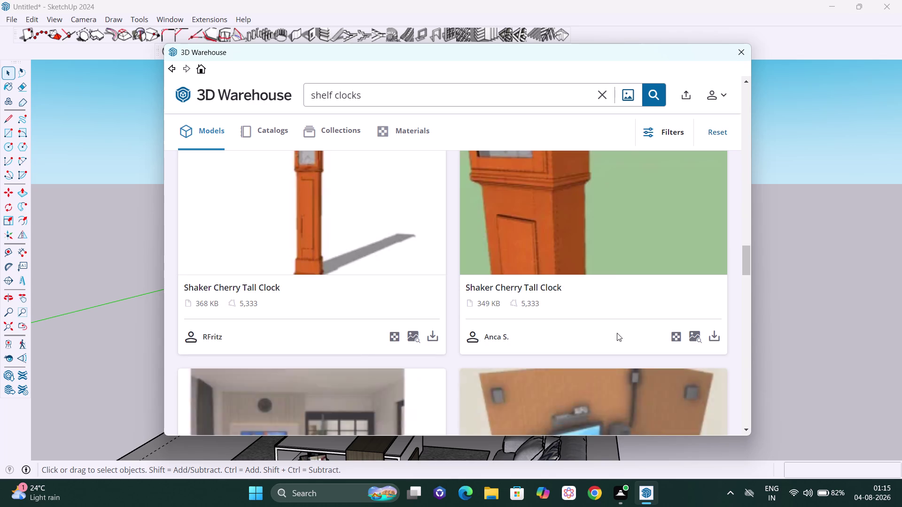
scroll(down, 3)
scroll(down, 3)
scroll(down, 3)
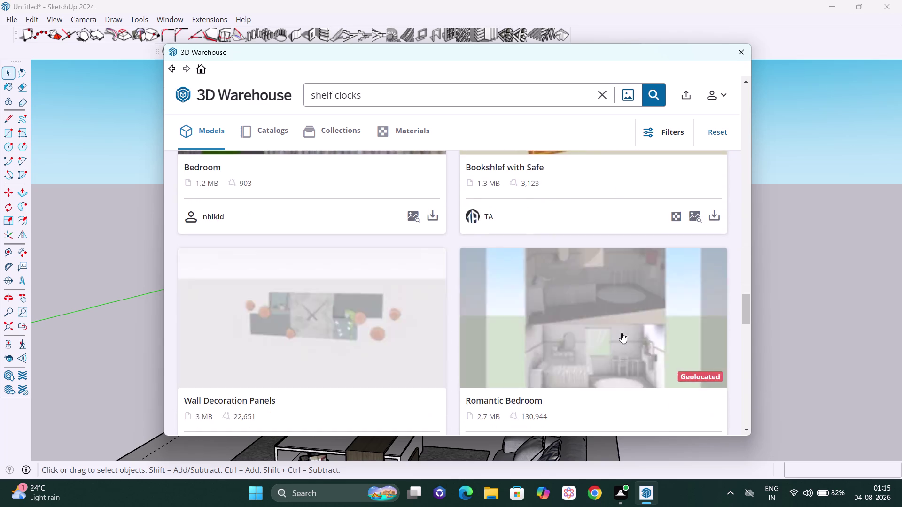
scroll(down, 3)
scroll(down, 3)
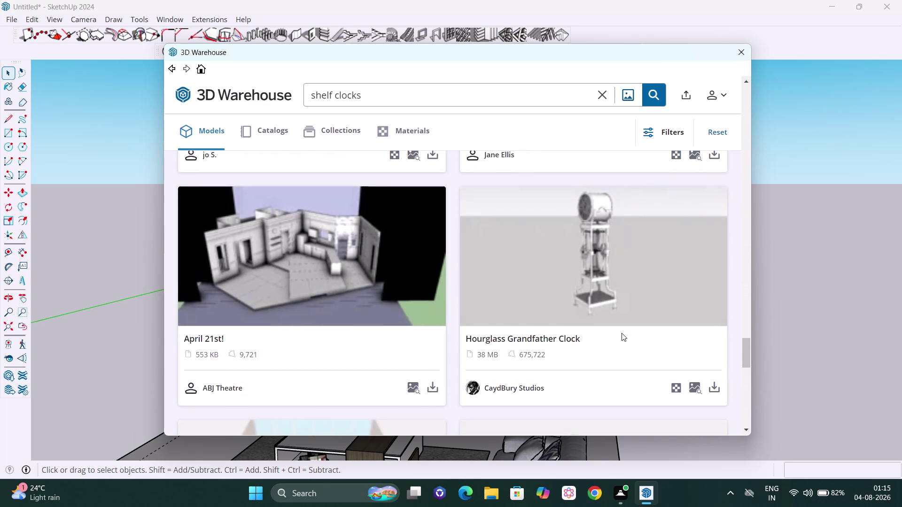
scroll(down, 3)
scroll(down, 3)
scroll(down, 3)
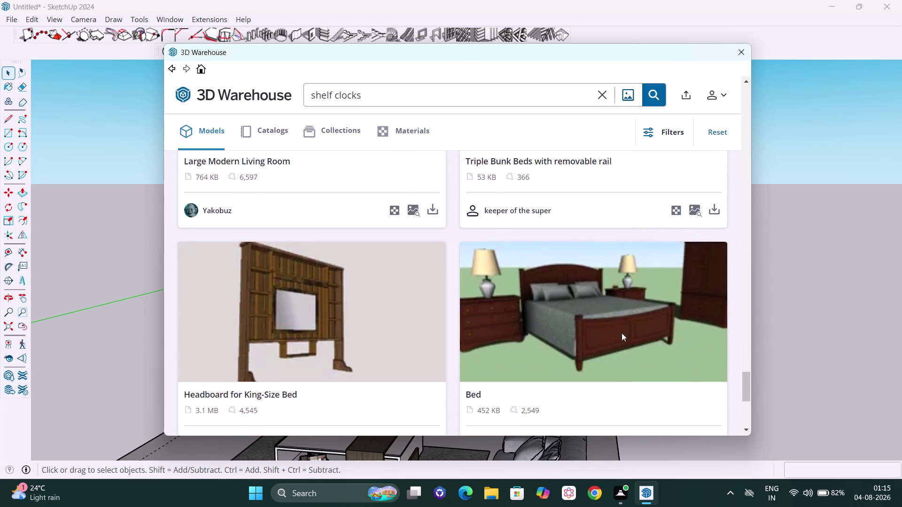
scroll(down, 3)
scroll(down, 3)
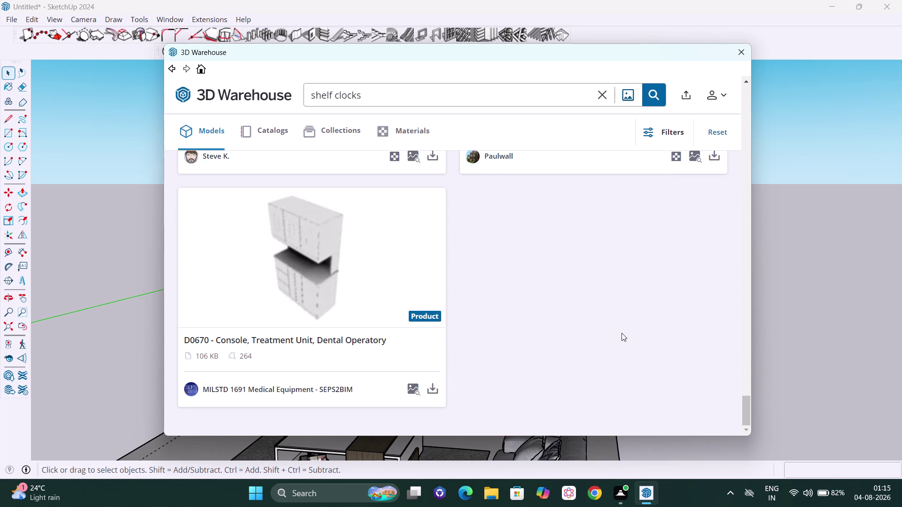
scroll(up, 3)
scroll(up, 3)
scroll(up, 3)
scroll(up, 3)
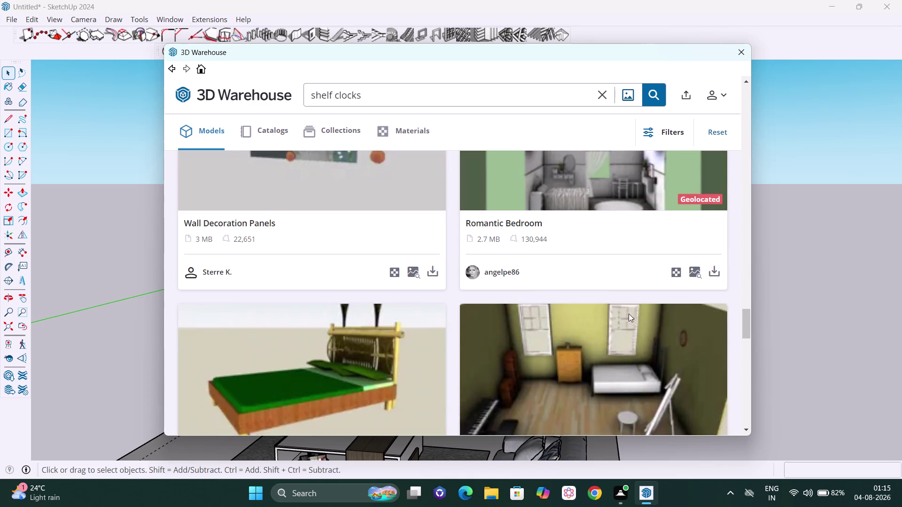
scroll(up, 3)
scroll(up, 3)
scroll(up, 3)
scroll(up, 3)
scroll(up, 3)
scroll(up, 3)
scroll(up, 3)
scroll(up, 3)
scroll(up, 3)
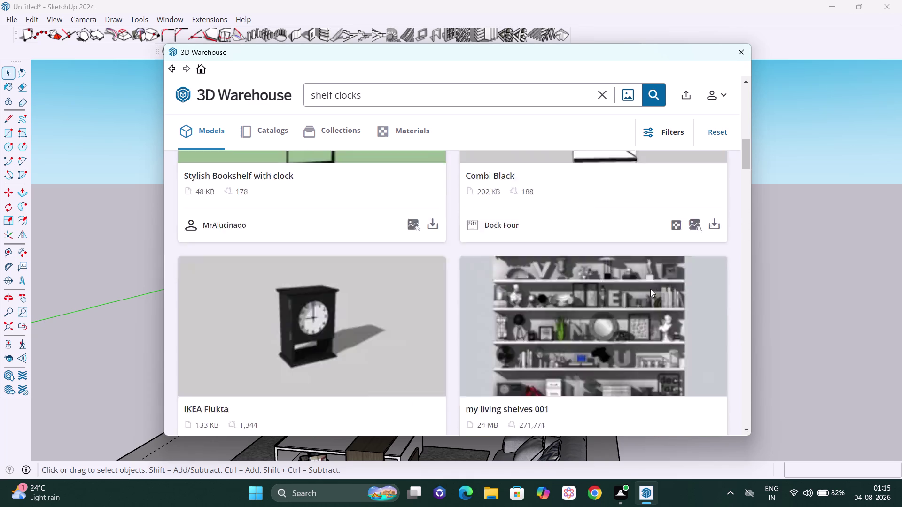
scroll(up, 3)
scroll(up, 3)
scroll(up, 3)
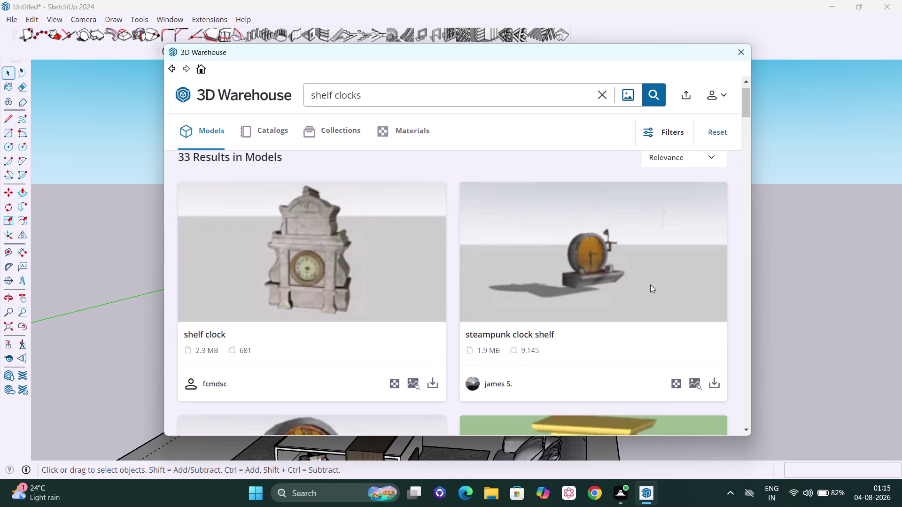
scroll(up, 3)
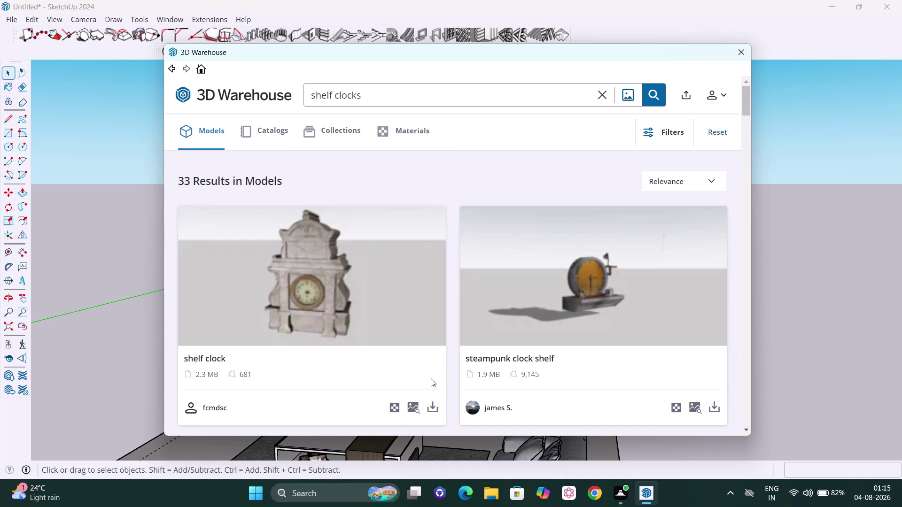
click(429, 412)
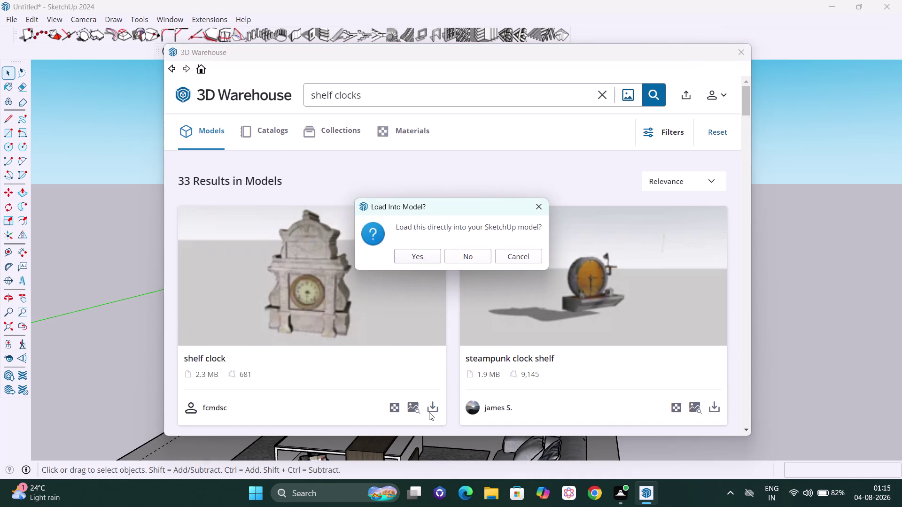
Load the shelf clock into the model and place it on the bottom TV-wall shelf.
click(421, 258)
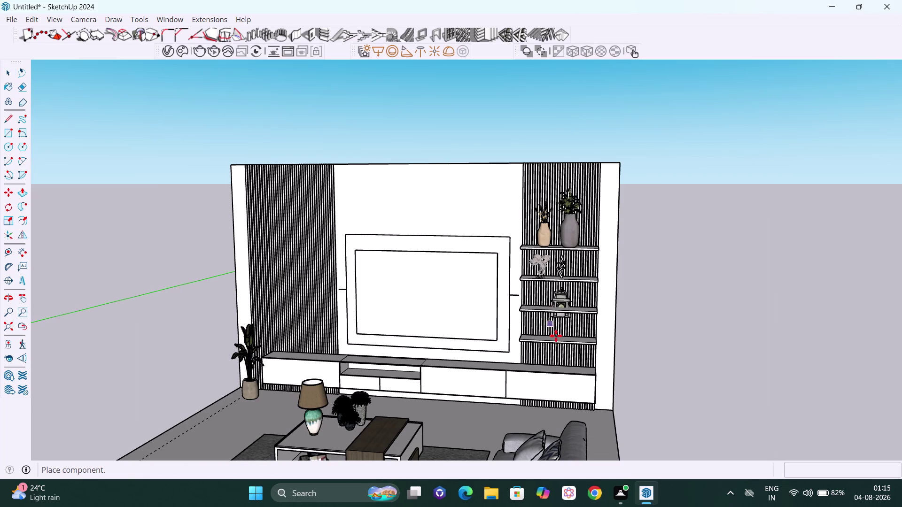
scroll(up, 3)
middle_drag(542, 348, 603, 350)
scroll(up, 3)
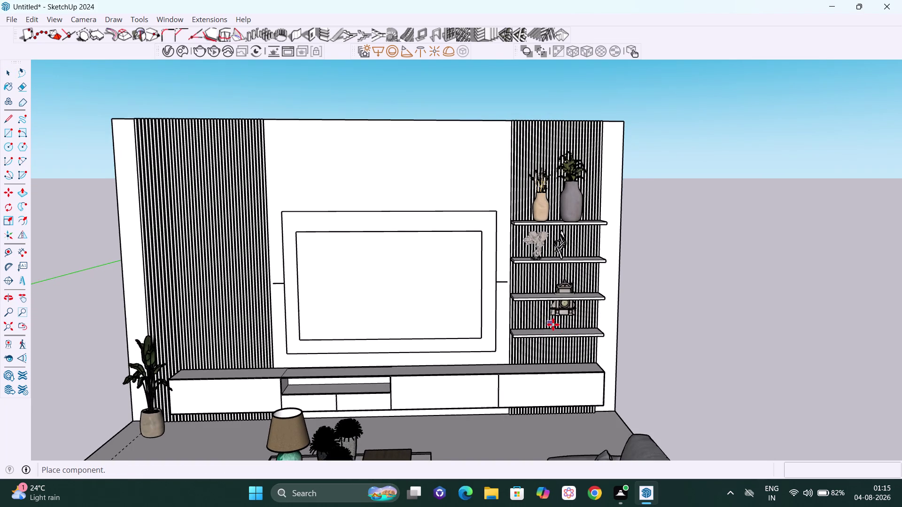
scroll(up, 3)
scroll(up, 3)
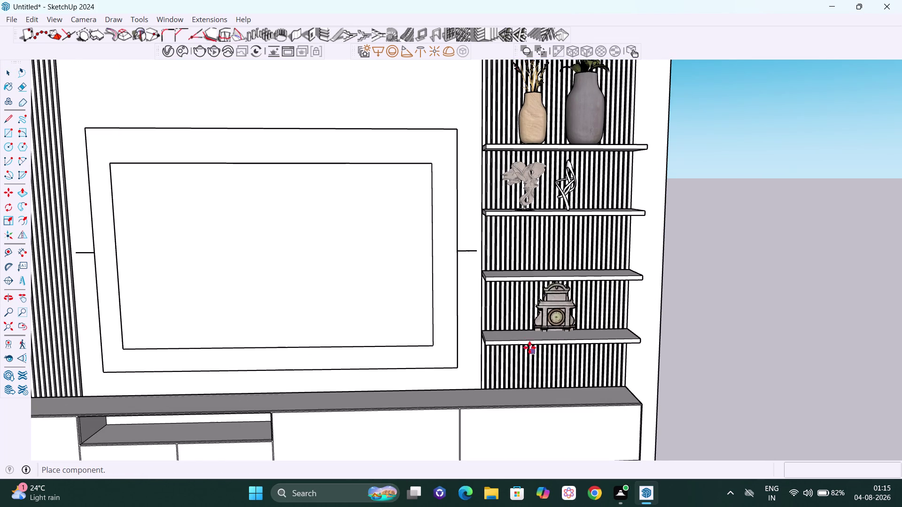
scroll(up, 3)
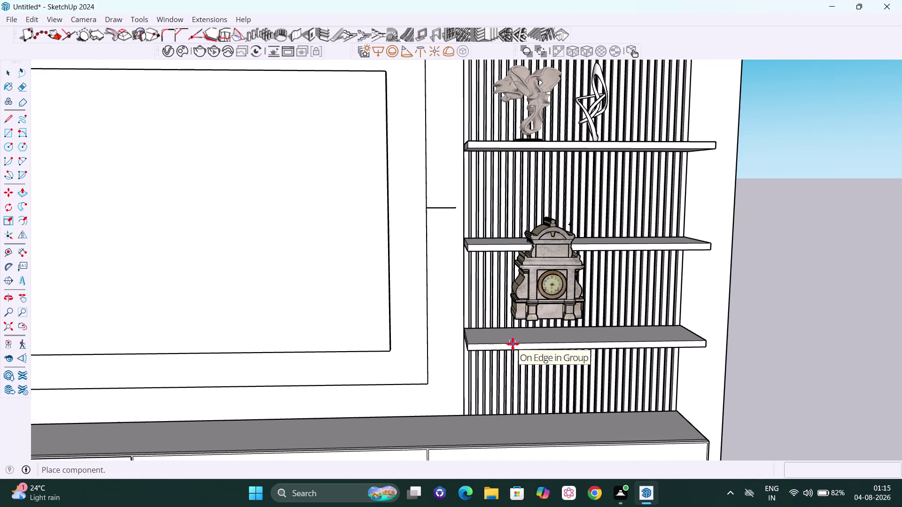
click(513, 344)
Move the clock down along the blue axis so it sits on the shelf.
middle_drag(518, 338, 702, 336)
scroll(up, 3)
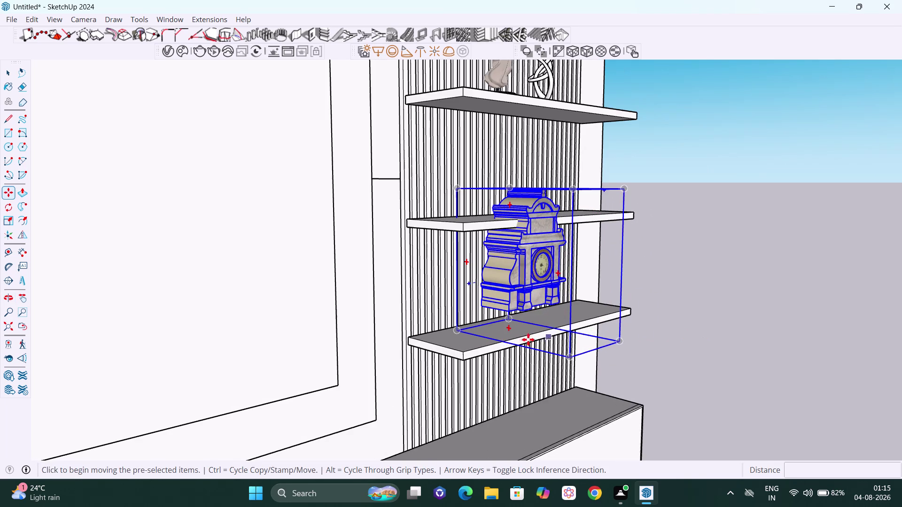
middle_drag(545, 331, 578, 331)
key(m)
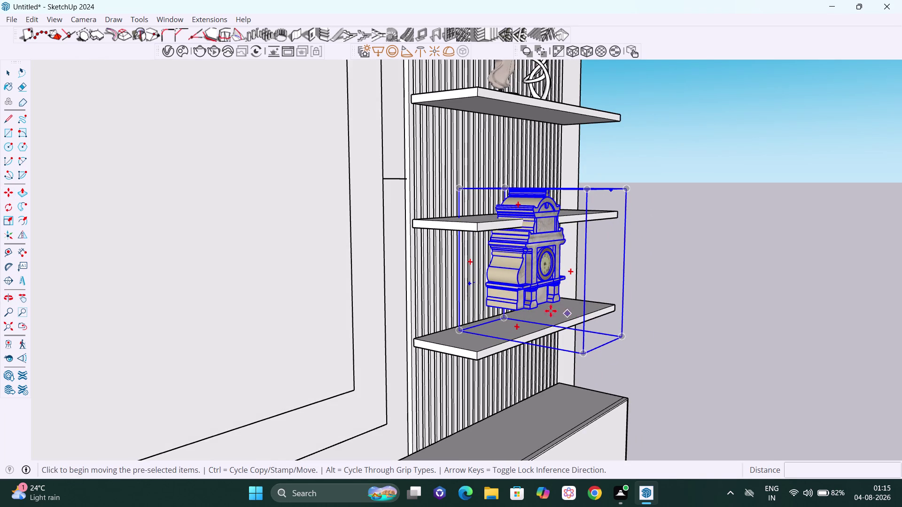
click(516, 310)
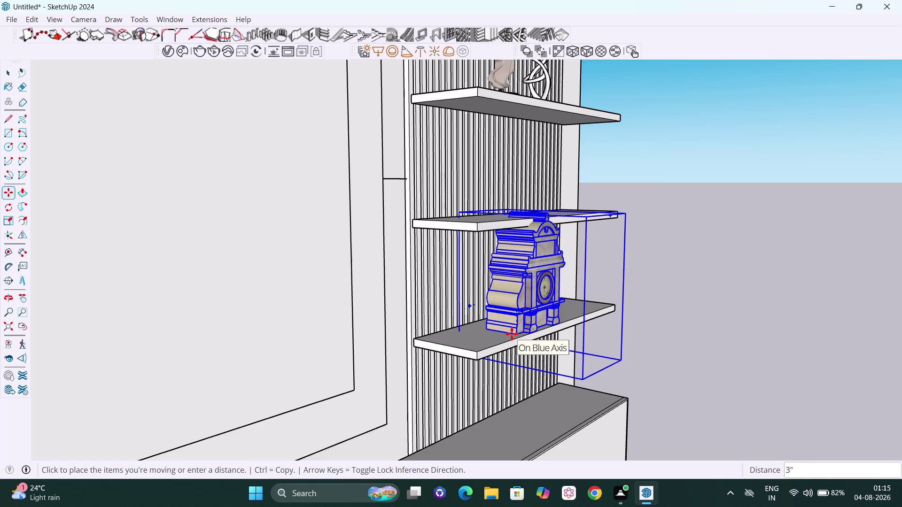
click(512, 334)
scroll(down, 3)
middle_drag(568, 324, 386, 329)
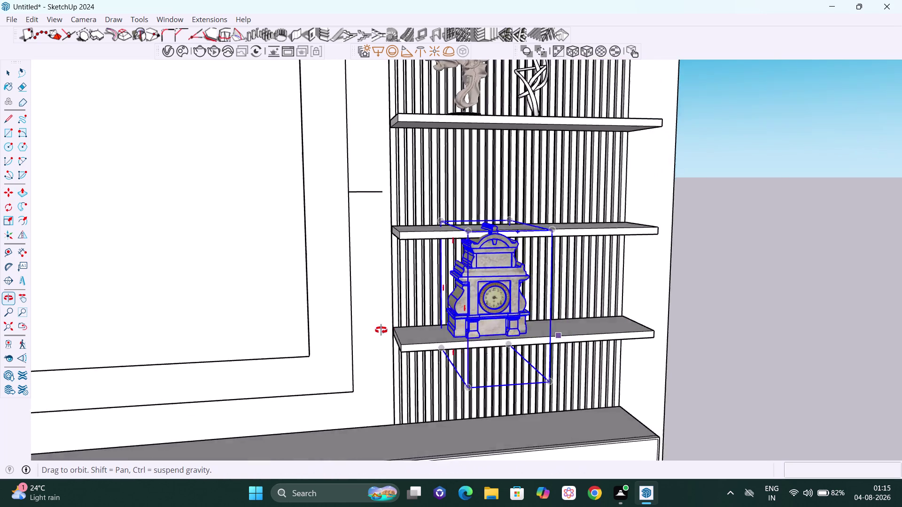
middle_drag(386, 329, 341, 340)
middle_drag(462, 340, 481, 343)
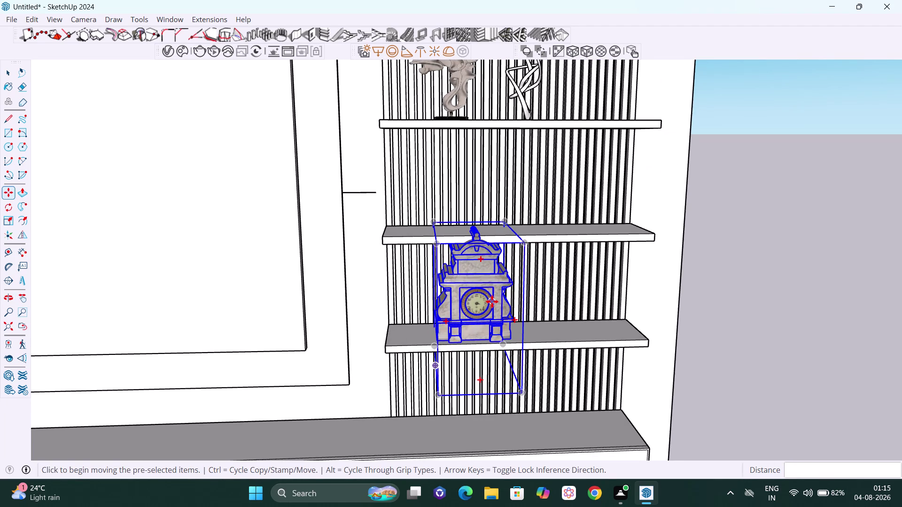
Scale the shelf clock's height down to 0.85 and check it from the side.
key(s)
middle_click(492, 264)
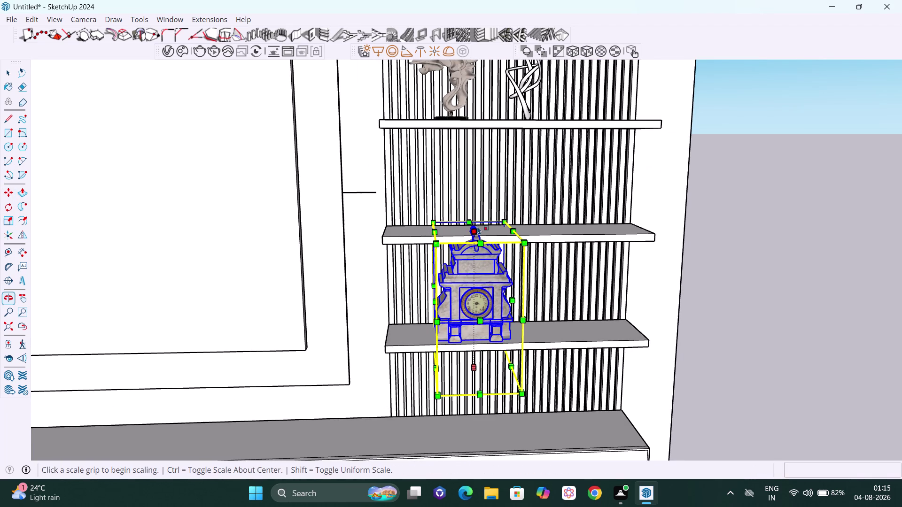
click(476, 229)
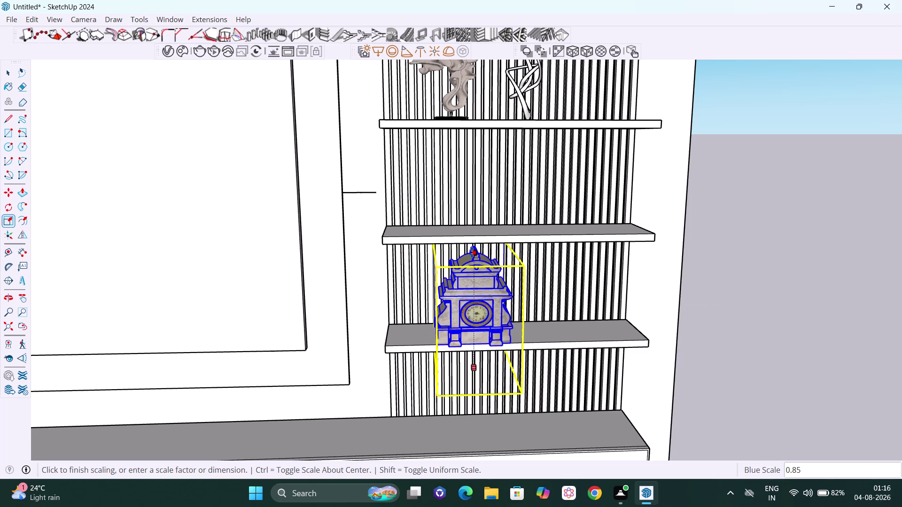
click(471, 252)
middle_drag(446, 299, 411, 282)
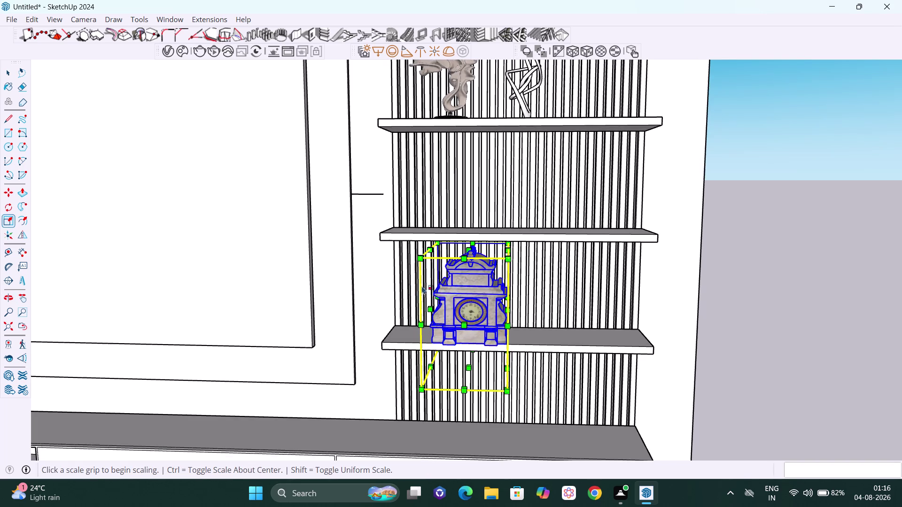
scroll(up, 3)
scroll(up, 3)
middle_drag(441, 363, 688, 362)
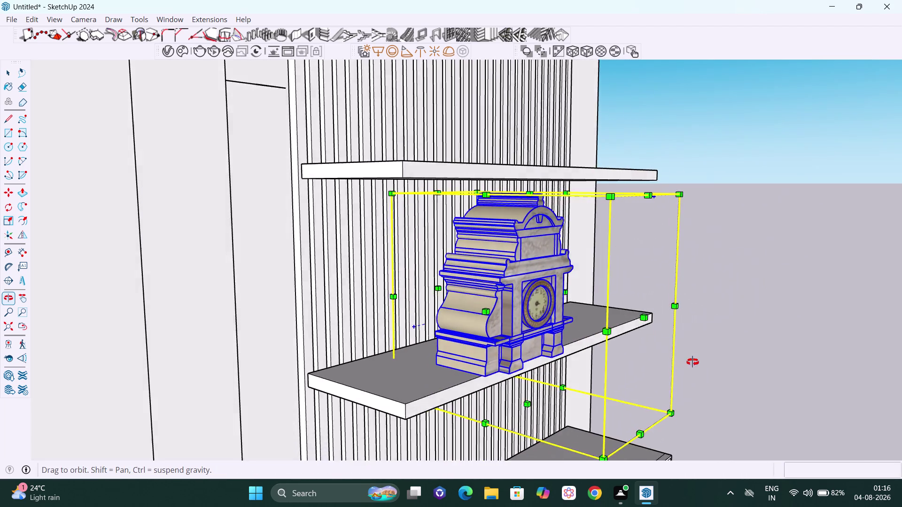
middle_drag(688, 362, 695, 362)
scroll(up, 3)
middle_drag(515, 330, 577, 337)
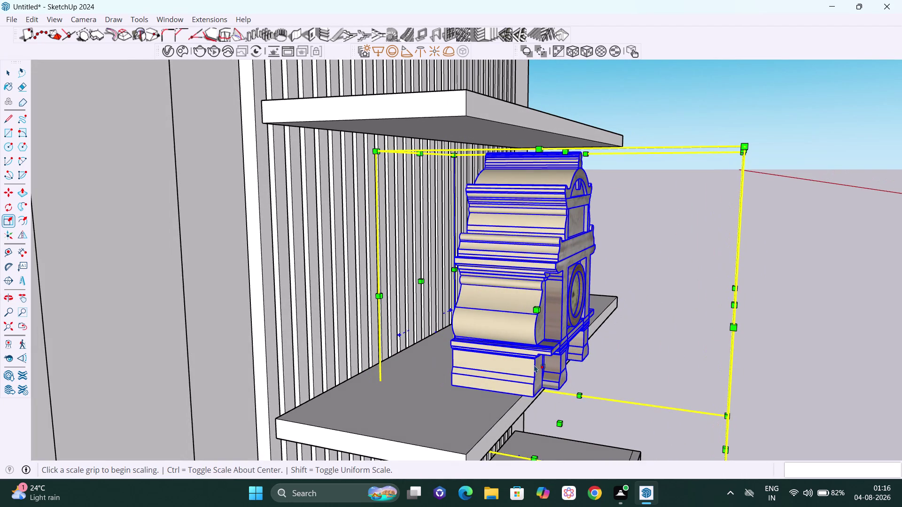
Slide the clock about 3 inches along the green axis toward the slatted wall.
key(Escape)
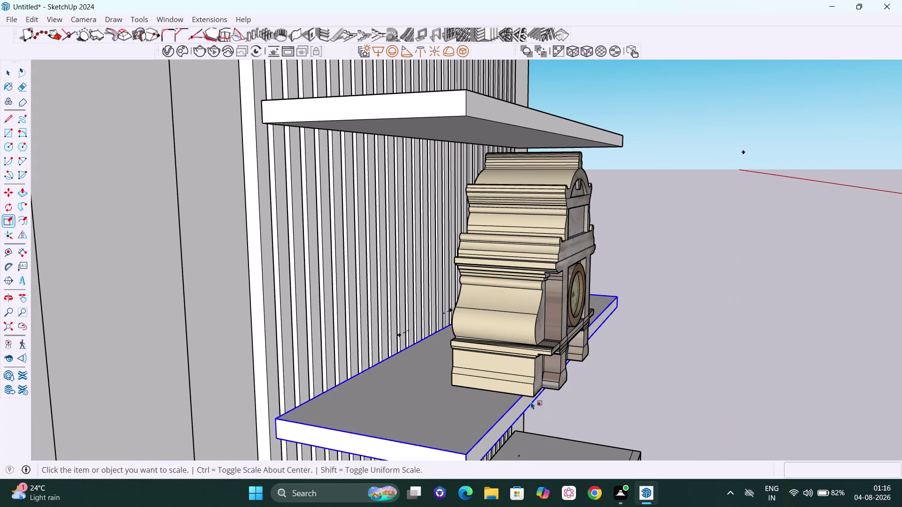
key(space)
click(527, 382)
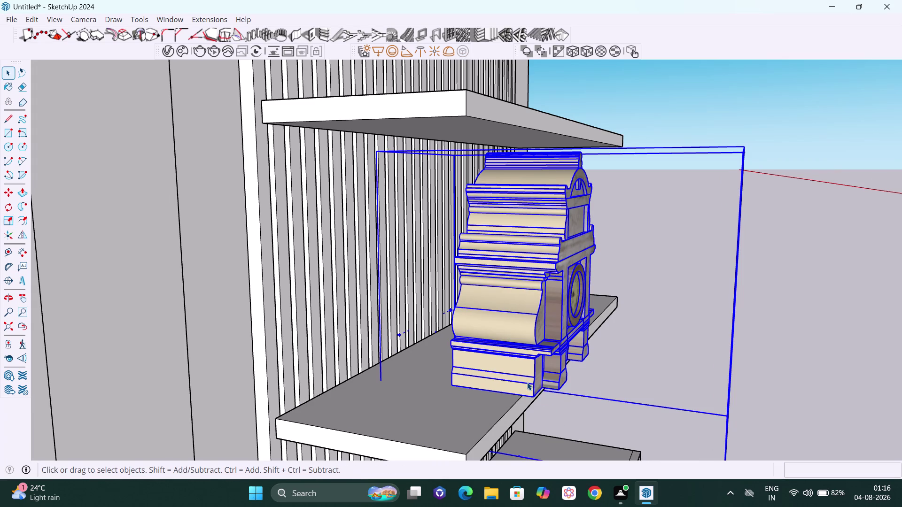
key(m)
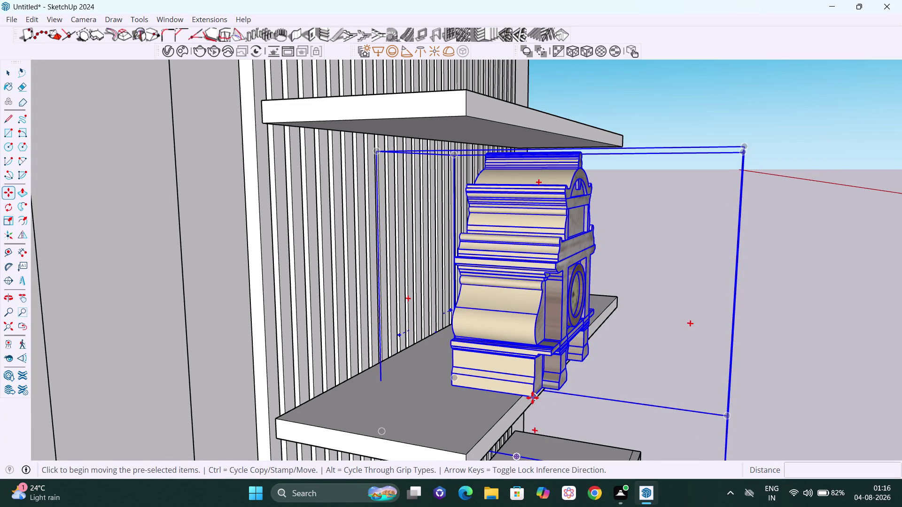
click(533, 398)
key(Left)
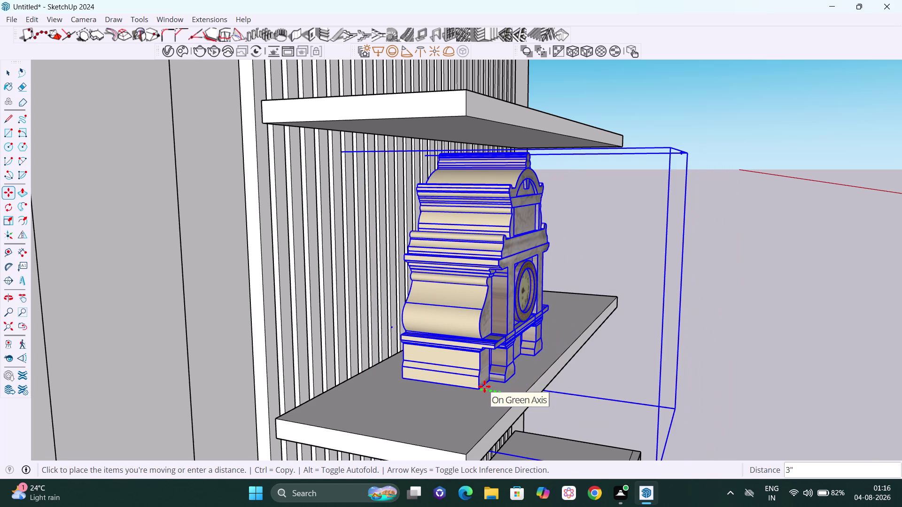
click(487, 387)
key(space)
scroll(down, 3)
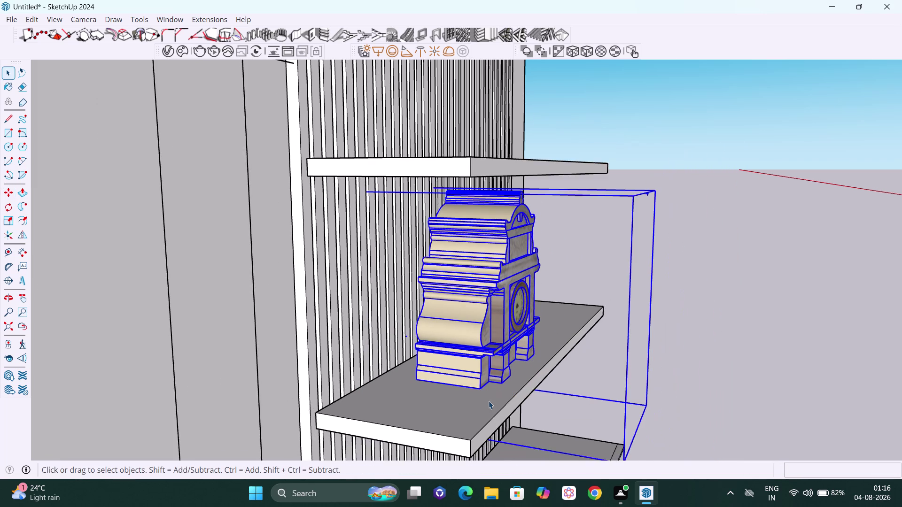
scroll(down, 3)
middle_drag(483, 408, 486, 356)
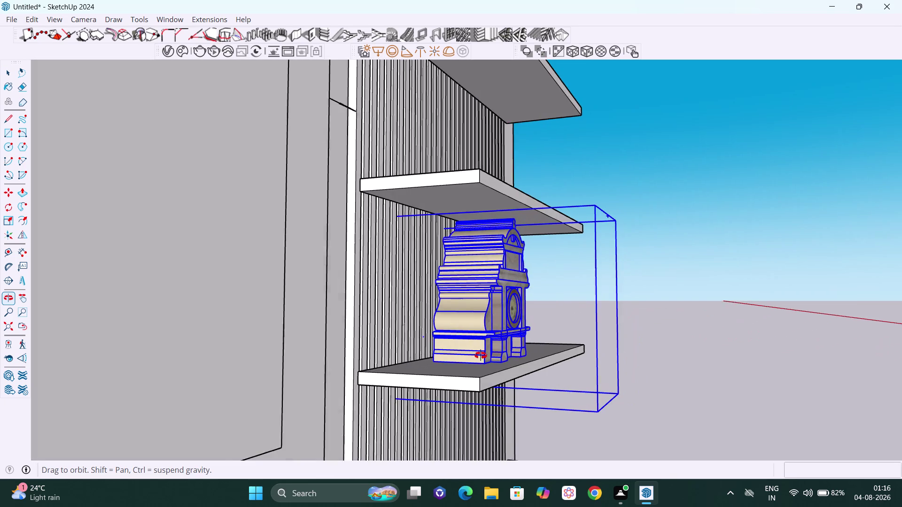
middle_drag(485, 355, 483, 358)
scroll(up, 3)
middle_drag(478, 371, 495, 388)
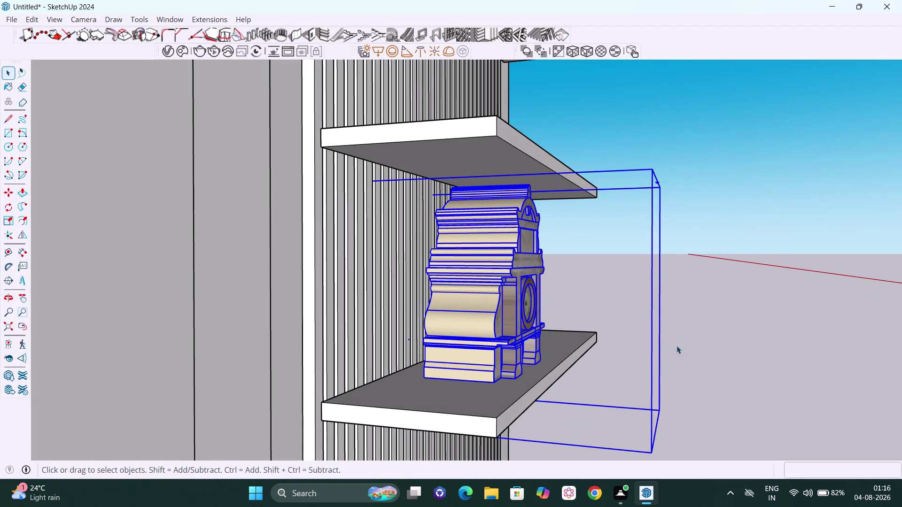
Turn the view to face the clock shelf head-on and select the shelf clock.
click(705, 324)
key(space)
middle_drag(754, 354, 511, 369)
scroll(down, 3)
middle_drag(533, 381, 530, 354)
scroll(up, 3)
middle_drag(517, 355, 316, 350)
scroll(down, 3)
scroll(down, 3)
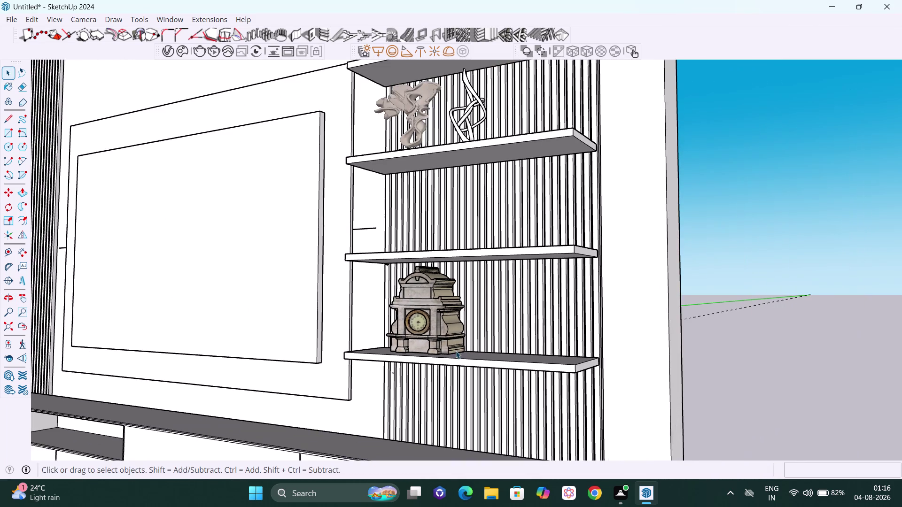
middle_drag(455, 352, 573, 369)
scroll(up, 3)
click(460, 350)
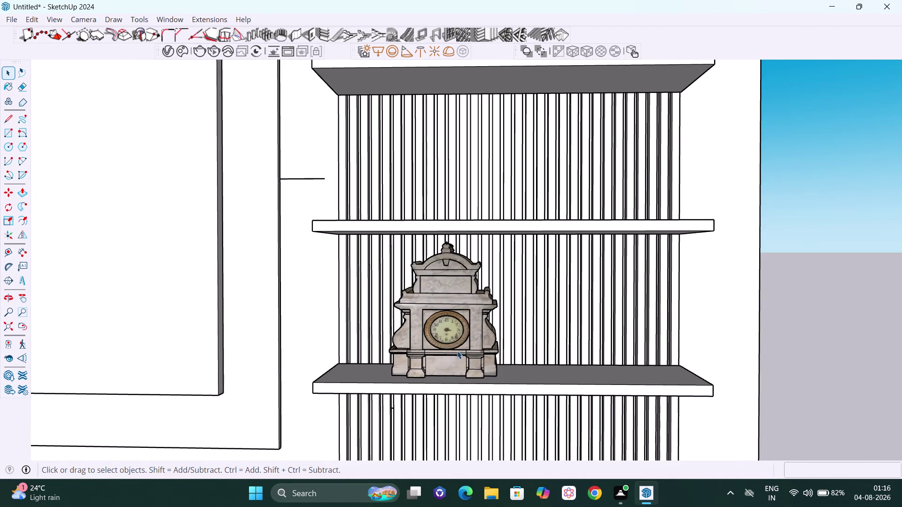
scroll(up, 3)
middle_drag(441, 330, 479, 339)
Scale the clock's width along red to 0.84, then deselect it.
key(s)
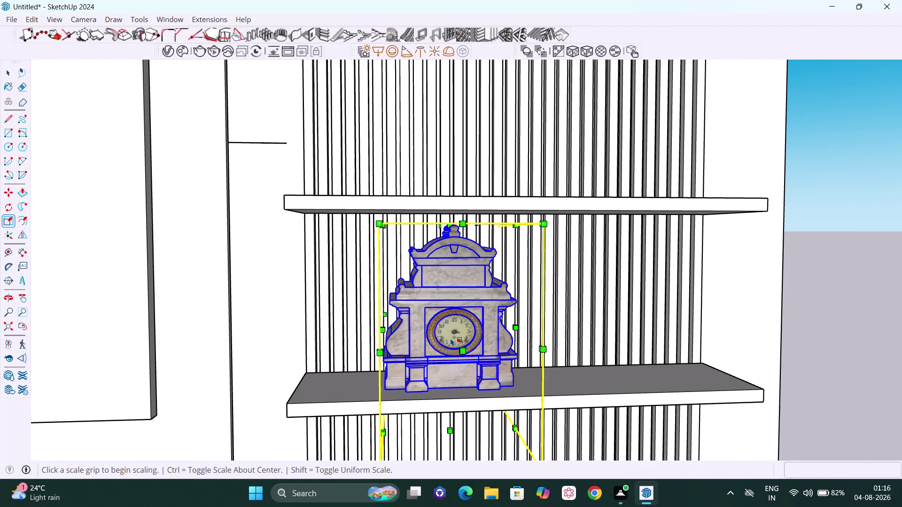
scroll(up, 3)
middle_drag(393, 336, 359, 317)
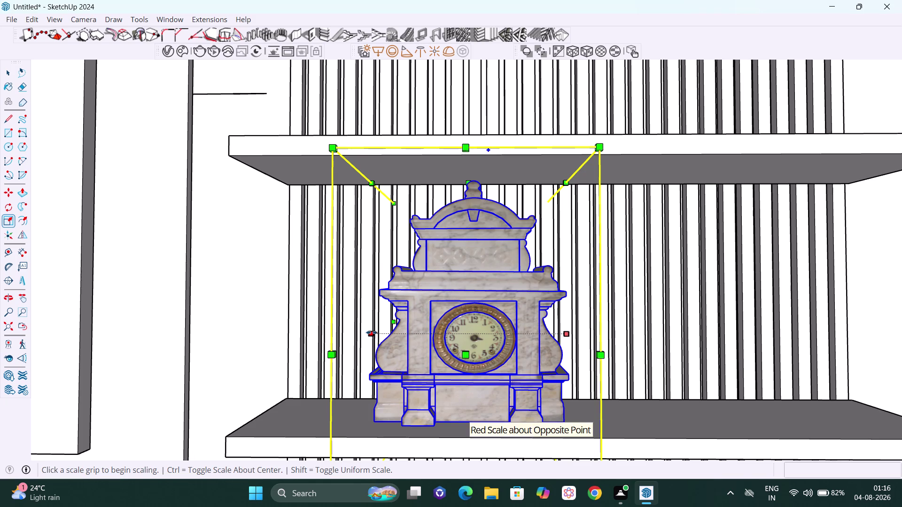
click(371, 332)
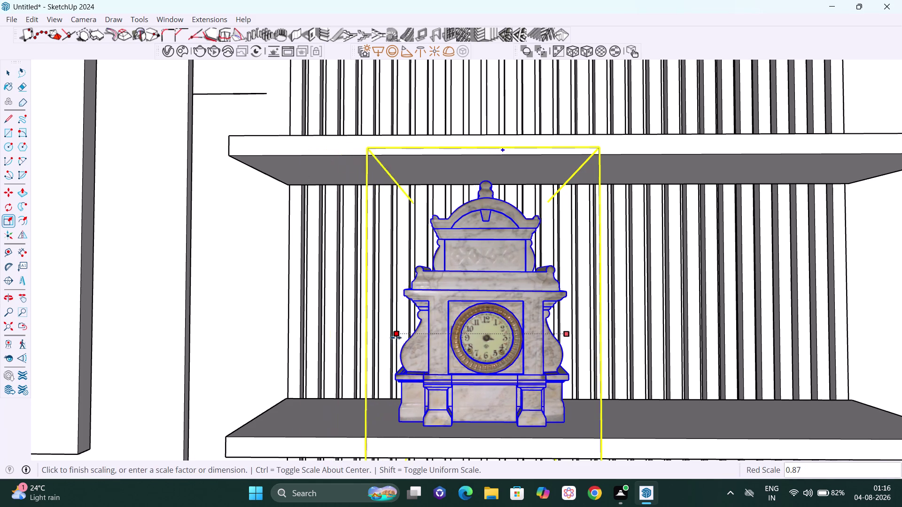
click(403, 339)
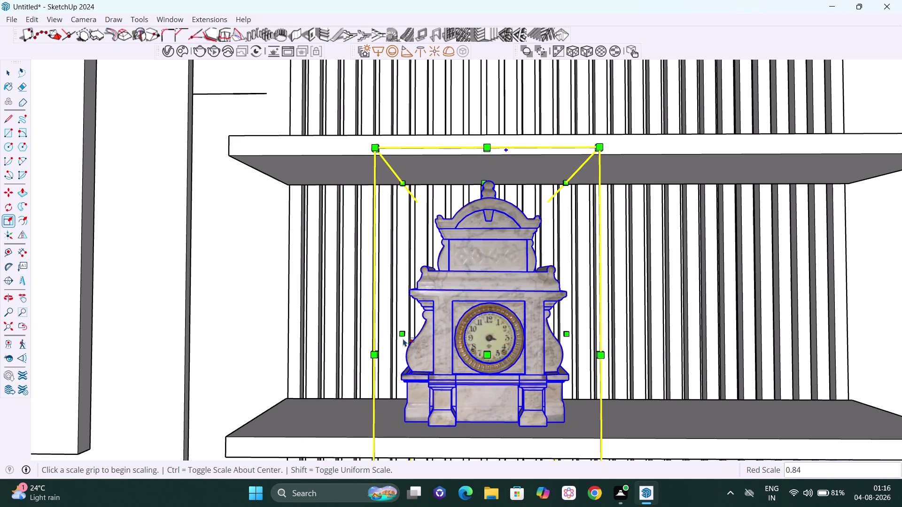
key(space)
scroll(down, 3)
scroll(down, 3)
click(819, 335)
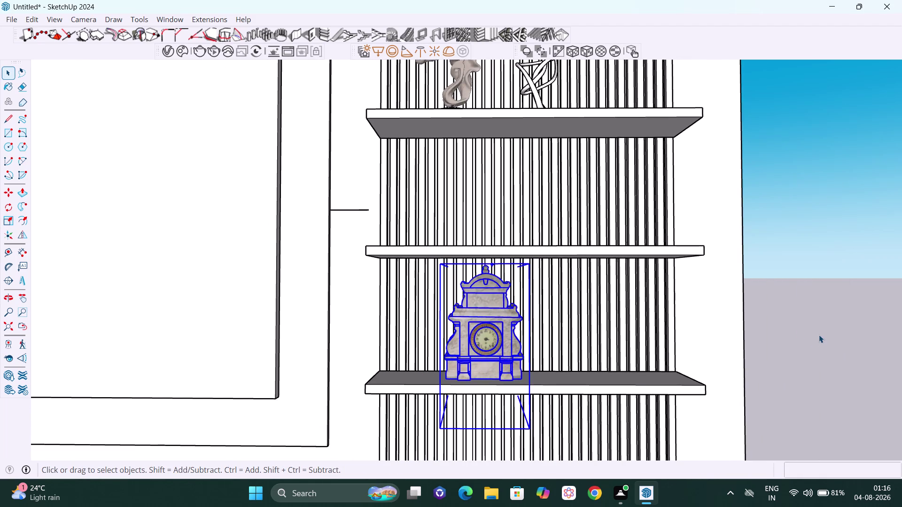
middle_drag(805, 351, 504, 374)
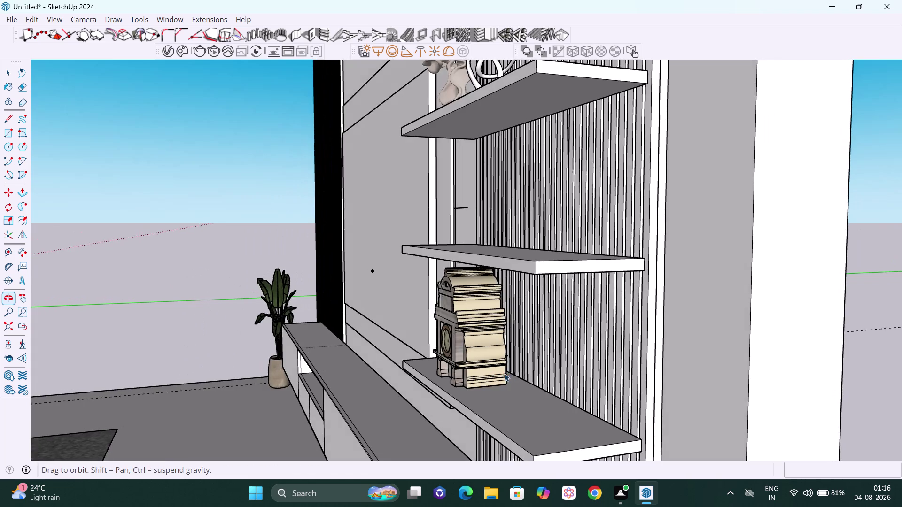
Orbit around the TV wall unit to view the shelf edges from the side.
scroll(down, 3)
scroll(down, 3)
middle_drag(503, 421, 769, 383)
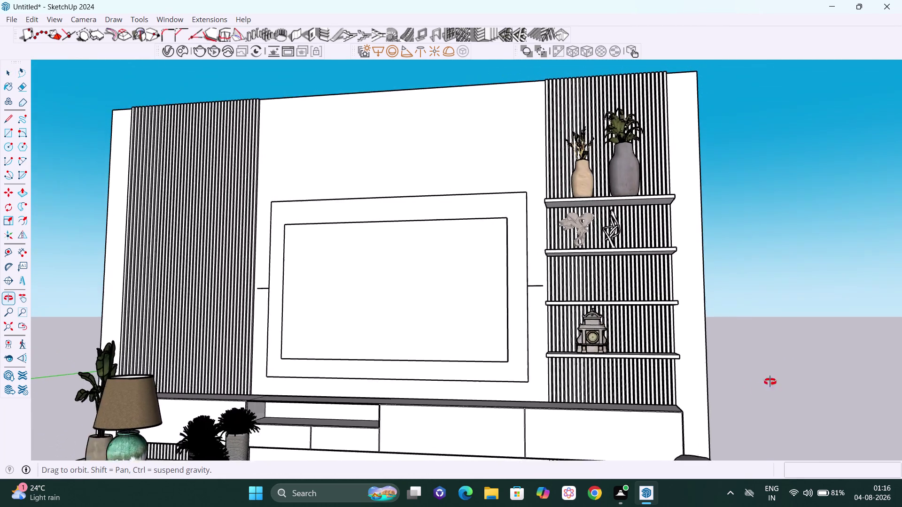
middle_drag(768, 382, 783, 380)
scroll(up, 3)
middle_drag(560, 304, 901, 373)
scroll(up, 3)
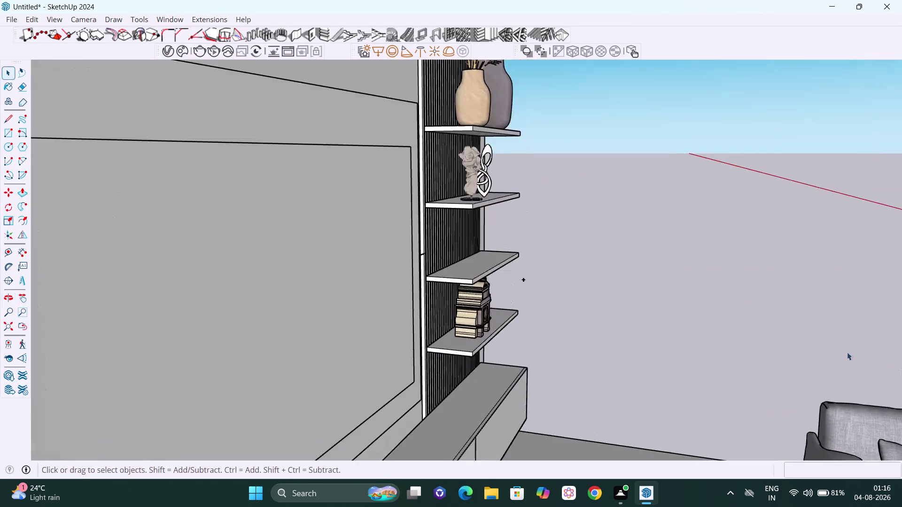
scroll(up, 3)
middle_drag(497, 332, 580, 319)
middle_drag(542, 314, 541, 313)
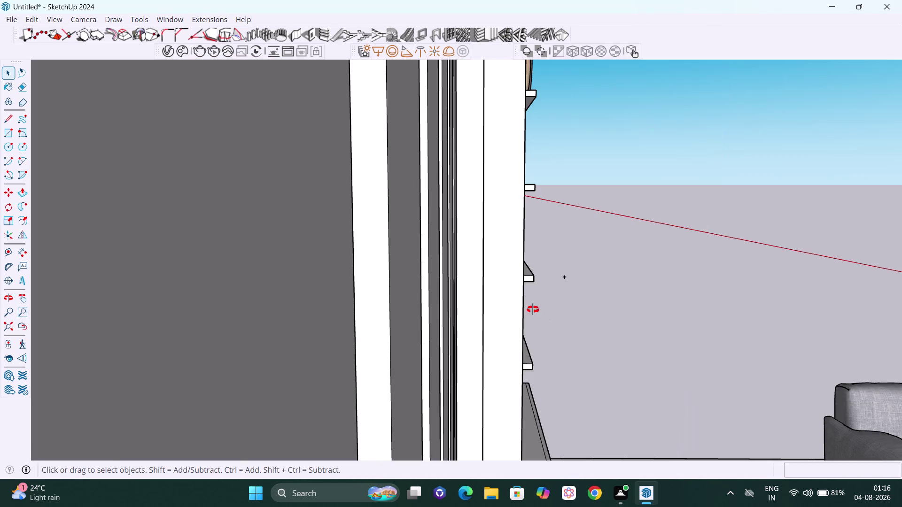
middle_drag(541, 313, 499, 301)
drag(654, 283, 679, 324)
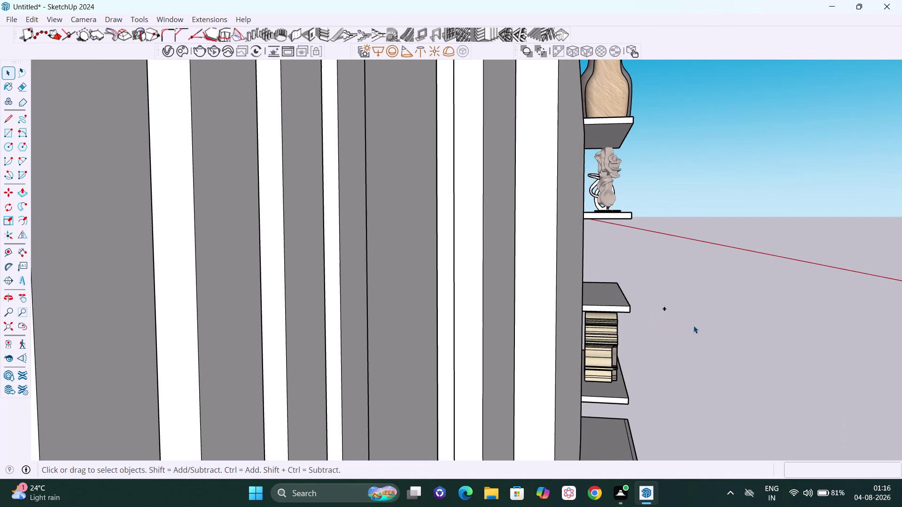
Enter the book stack group for editing, then leave it and clear the selection.
double_click(664, 308)
click(698, 310)
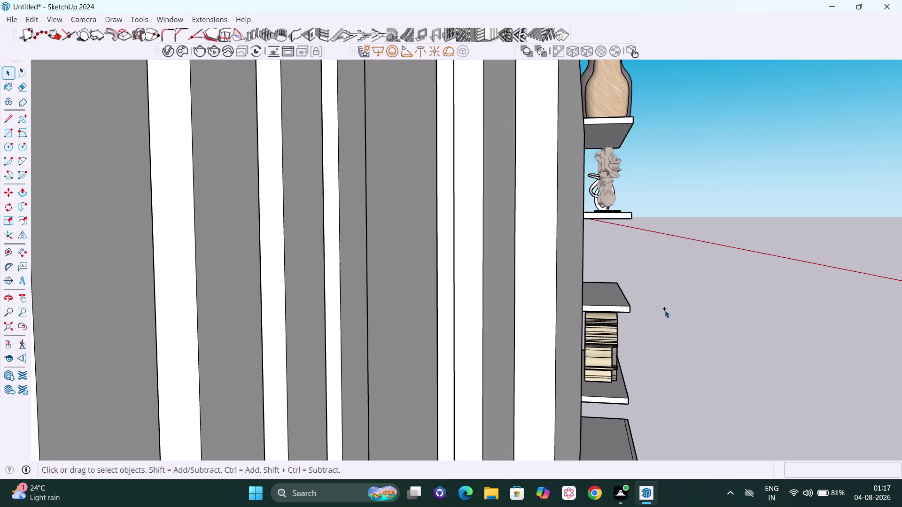
double_click(665, 309)
double_click(665, 309)
click(665, 310)
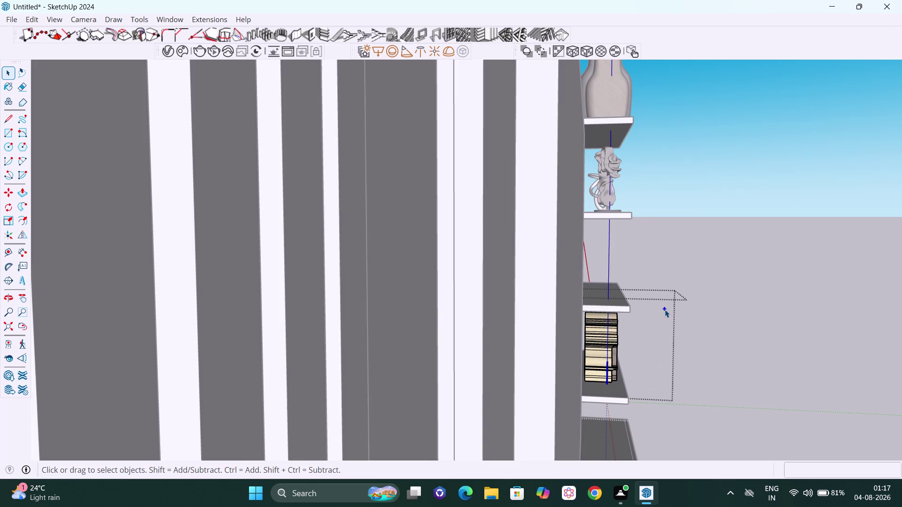
key(Delete)
click(717, 310)
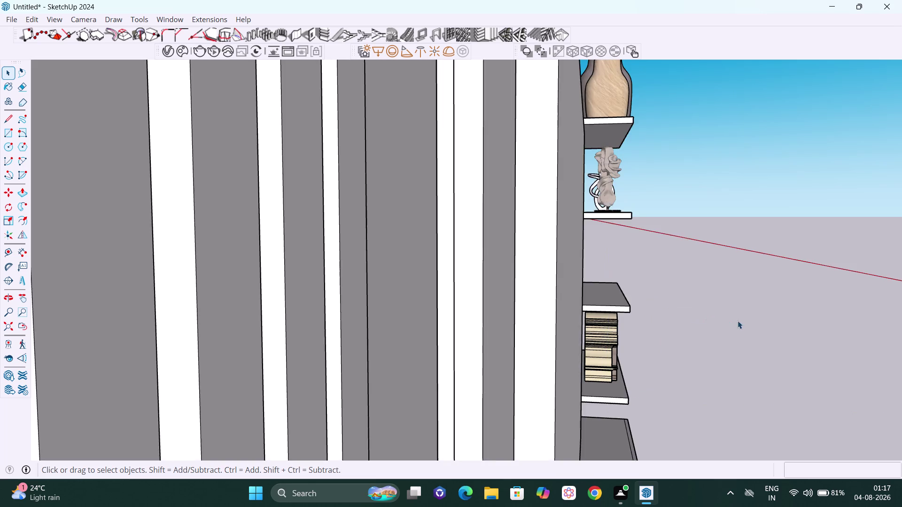
Zoom out with Zoom Extents to fit the whole living room in view.
scroll(down, 3)
middle_drag(777, 332, 381, 351)
scroll(down, 3)
scroll(down, 3)
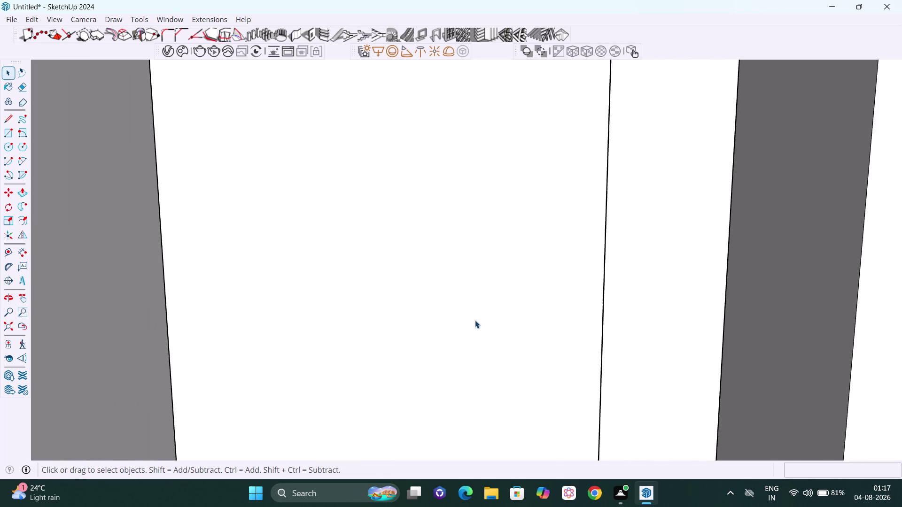
scroll(down, 3)
scroll(down, 3)
scroll(down, 3)
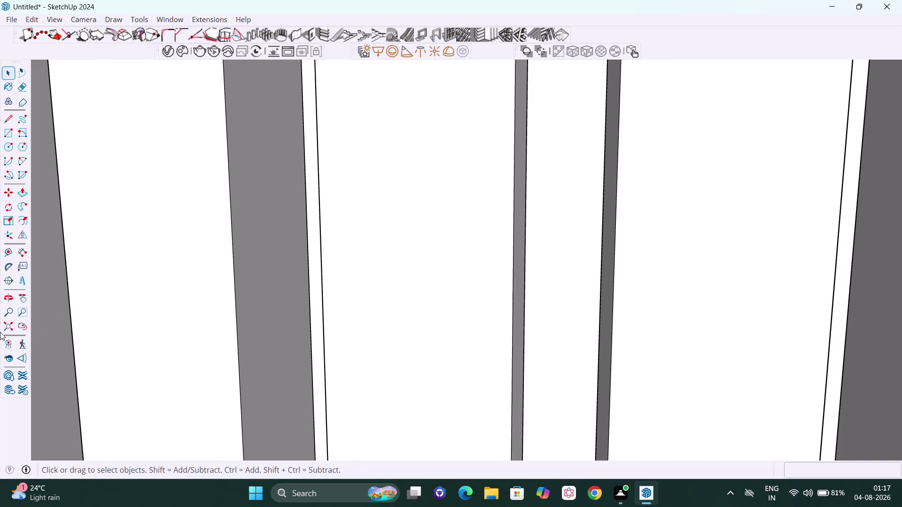
click(6, 328)
Orbit toward the clock shelf and open the 3D Warehouse window.
scroll(up, 3)
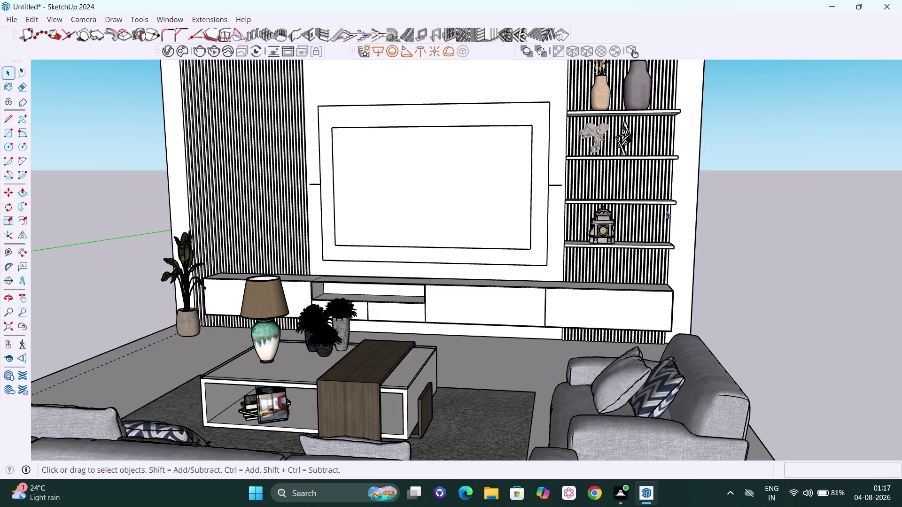
scroll(up, 3)
scroll(up, 3)
middle_drag(608, 284, 675, 277)
scroll(up, 3)
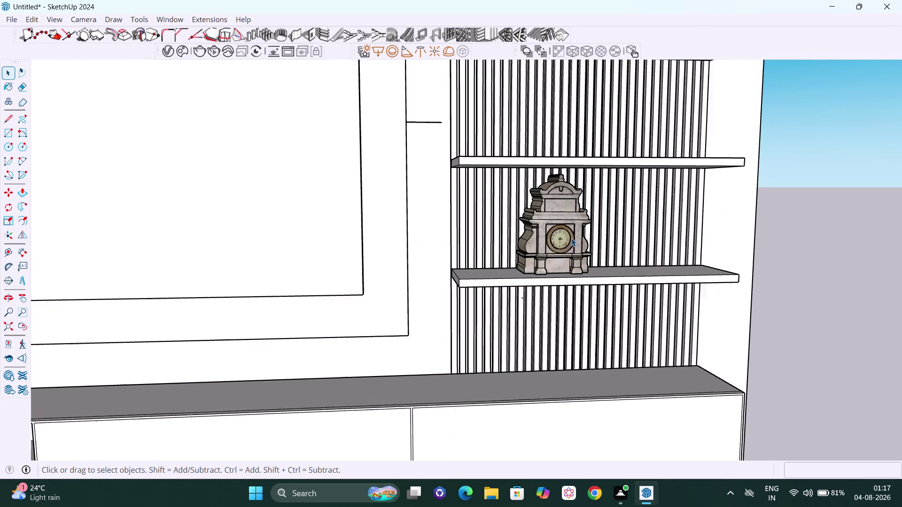
scroll(up, 3)
middle_drag(585, 286, 370, 271)
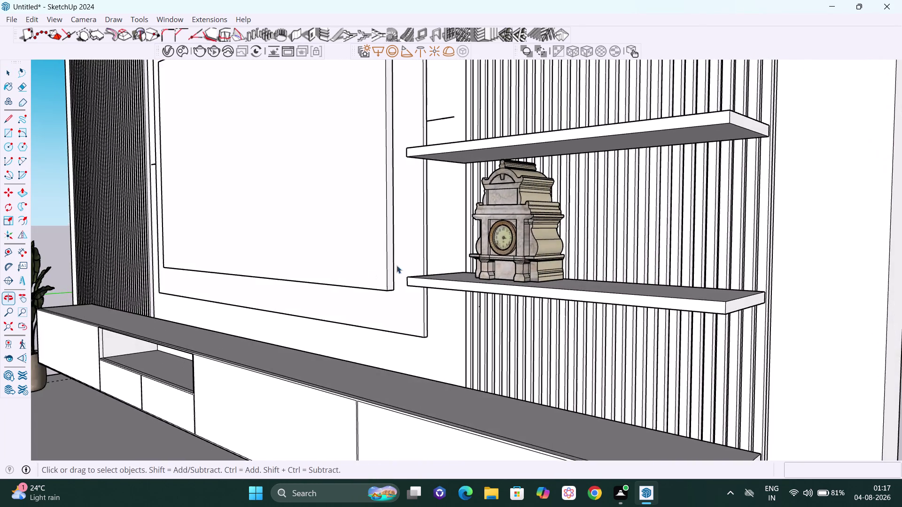
scroll(down, 3)
middle_drag(425, 263, 573, 284)
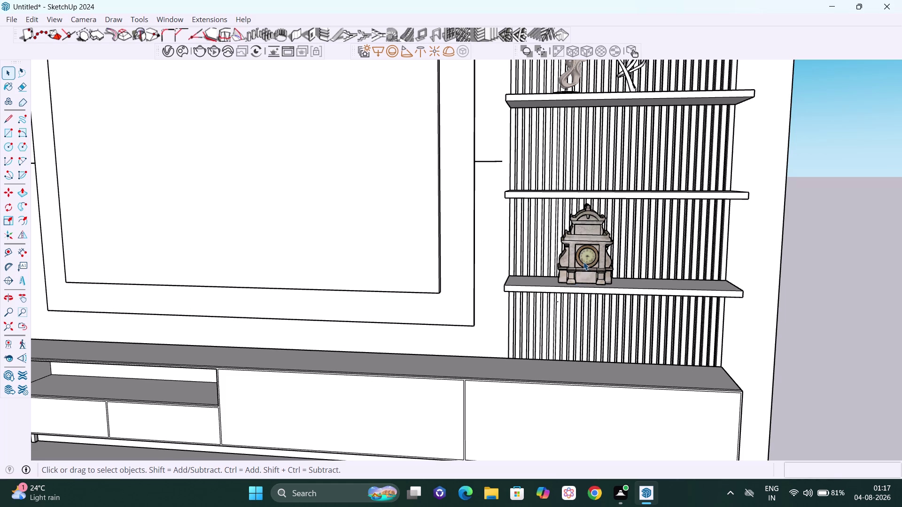
click(182, 18)
click(198, 104)
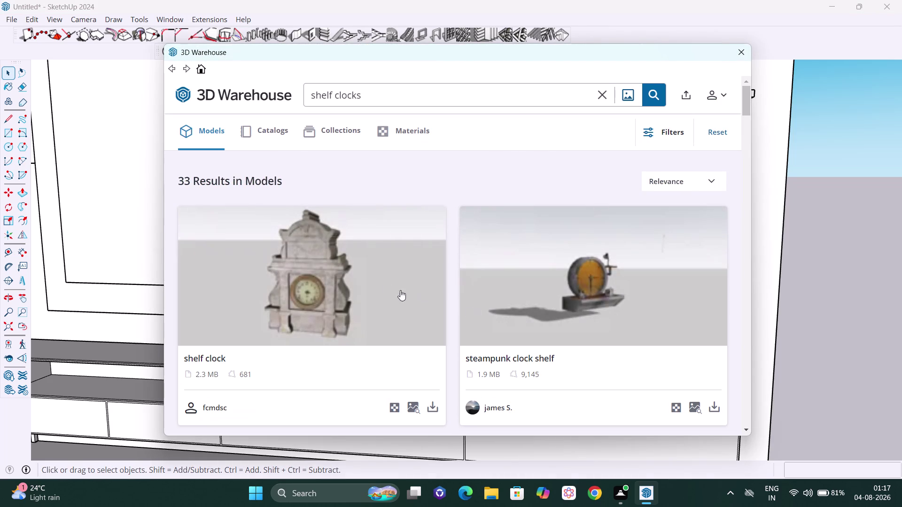
Replace the shelf clocks search with a 3D Warehouse search for 'shelf decors'.
click(599, 97)
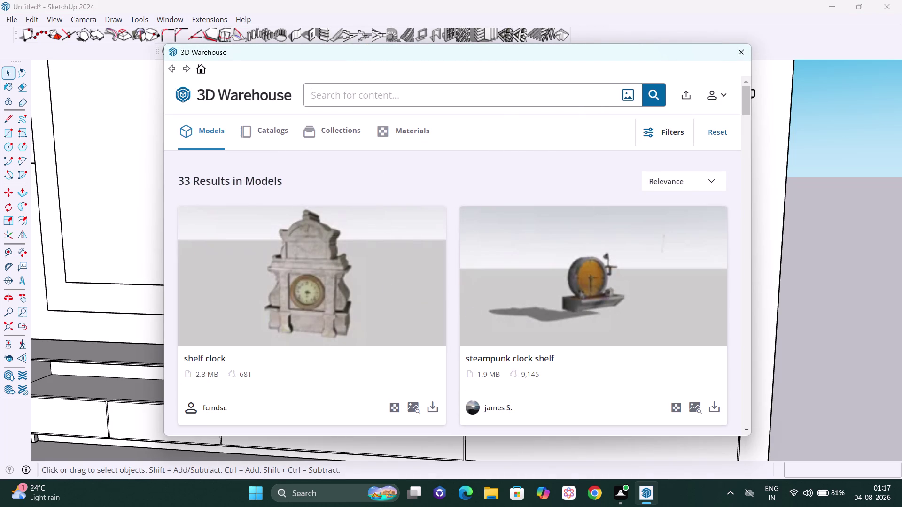
click(496, 102)
text(she)
text(lf)
key(space)
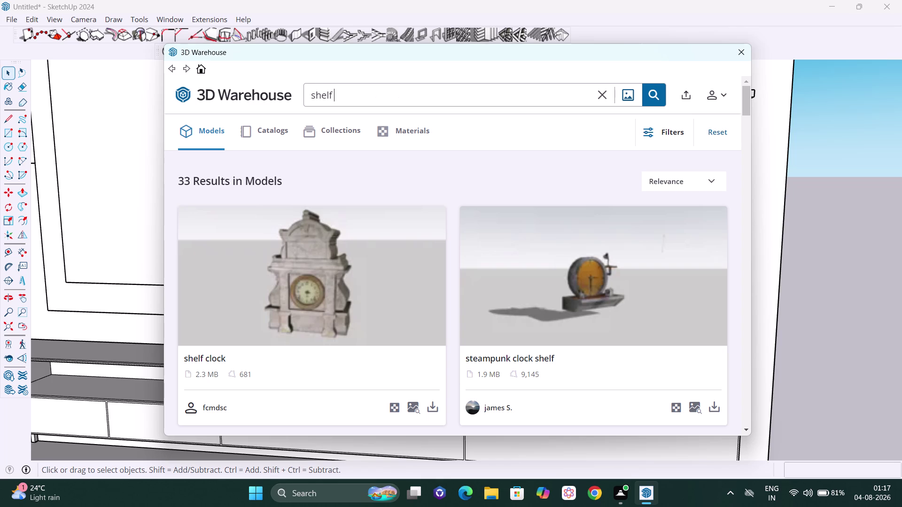
text(de)
text(cors)
key(Return)
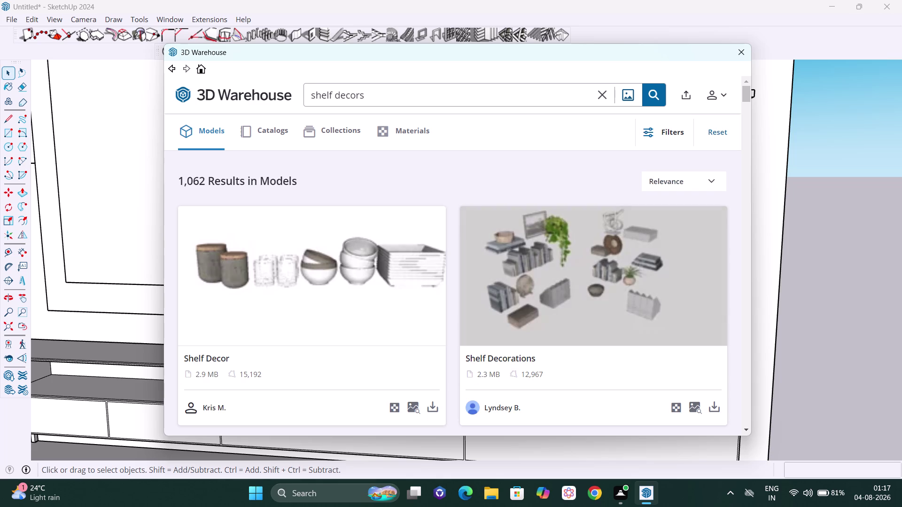
Browse the shelf decor results and download the chosen Shelf decor model.
scroll(down, 3)
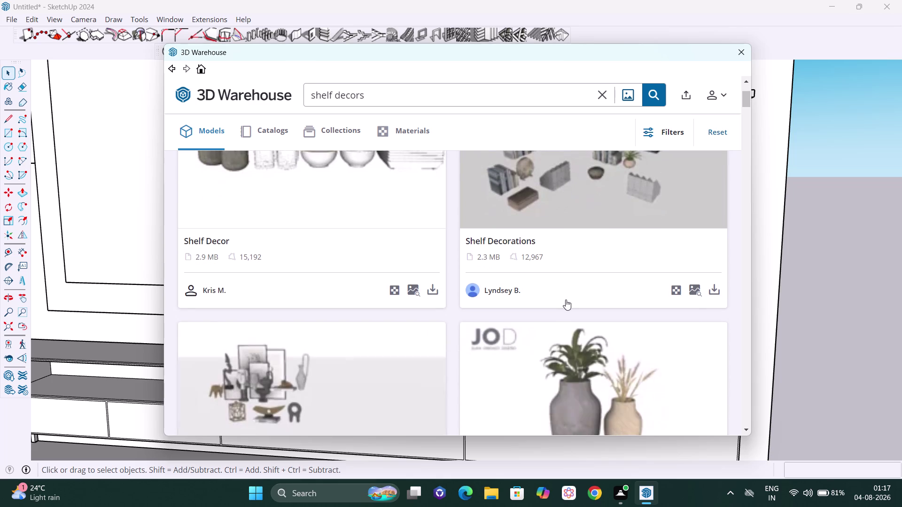
scroll(down, 3)
scroll(down, 3)
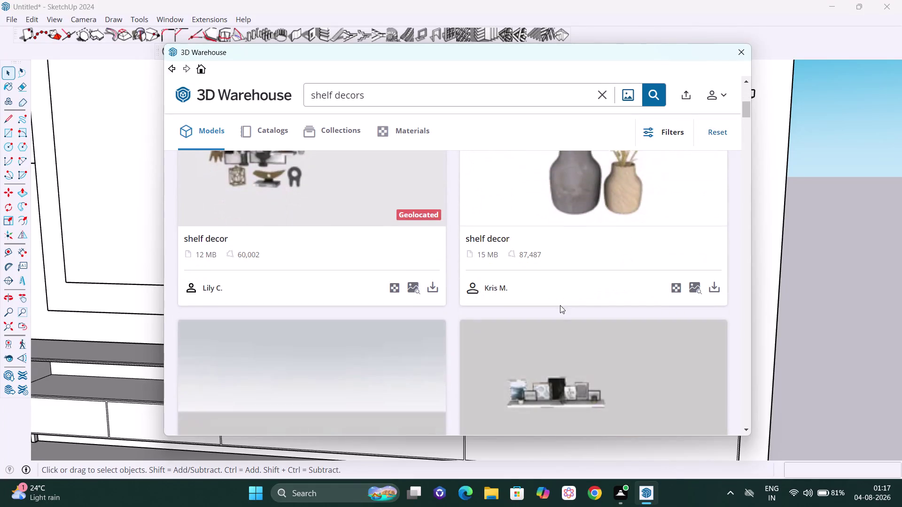
scroll(down, 3)
scroll(down, 3)
scroll(down, 3)
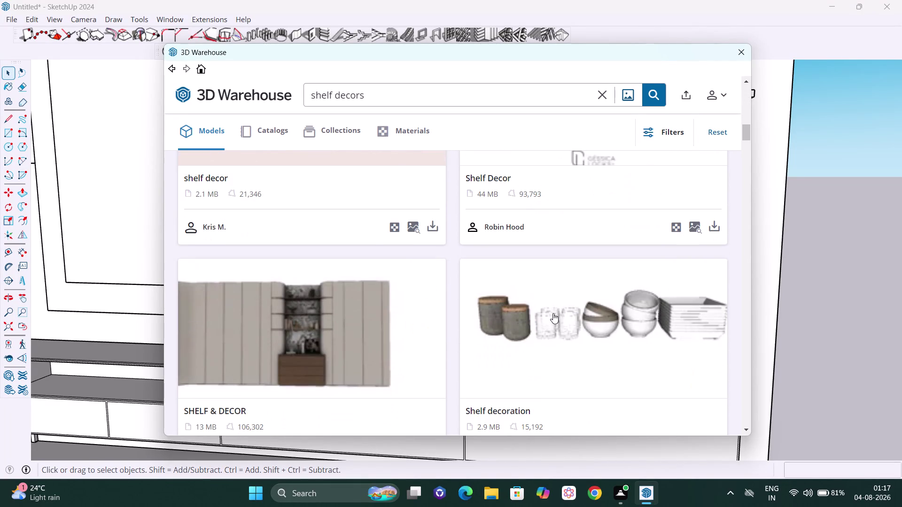
scroll(down, 3)
scroll(down, 3)
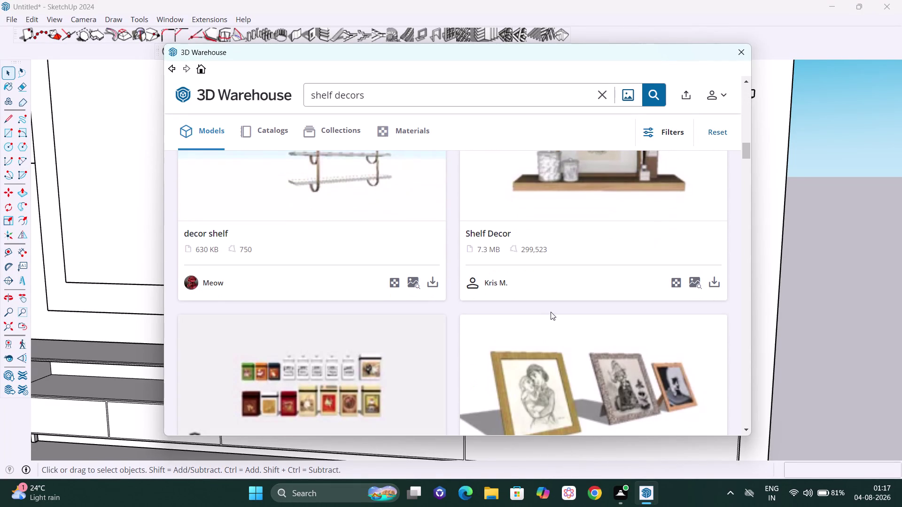
scroll(down, 3)
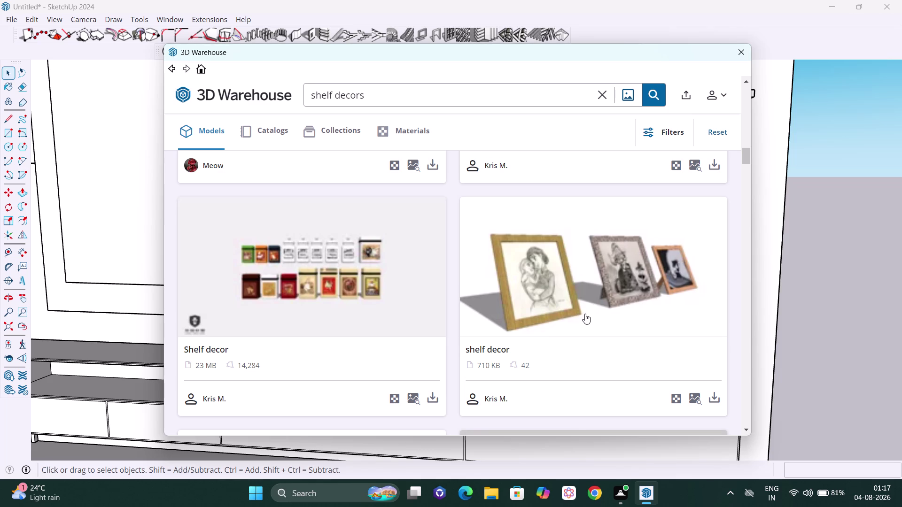
scroll(down, 3)
scroll(down, 3)
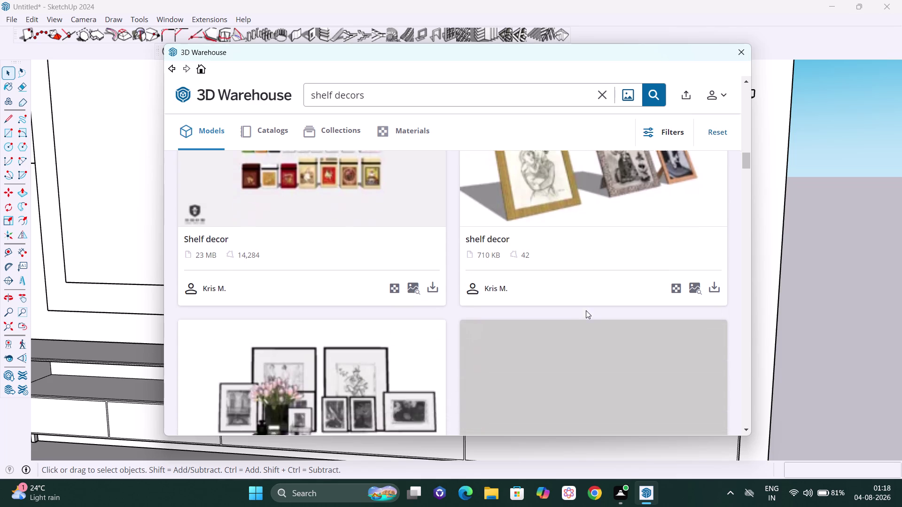
scroll(down, 3)
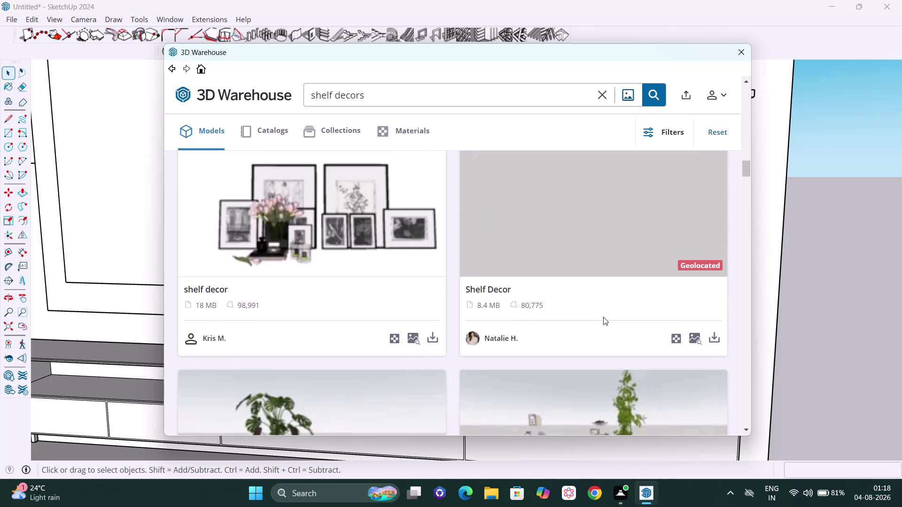
scroll(down, 3)
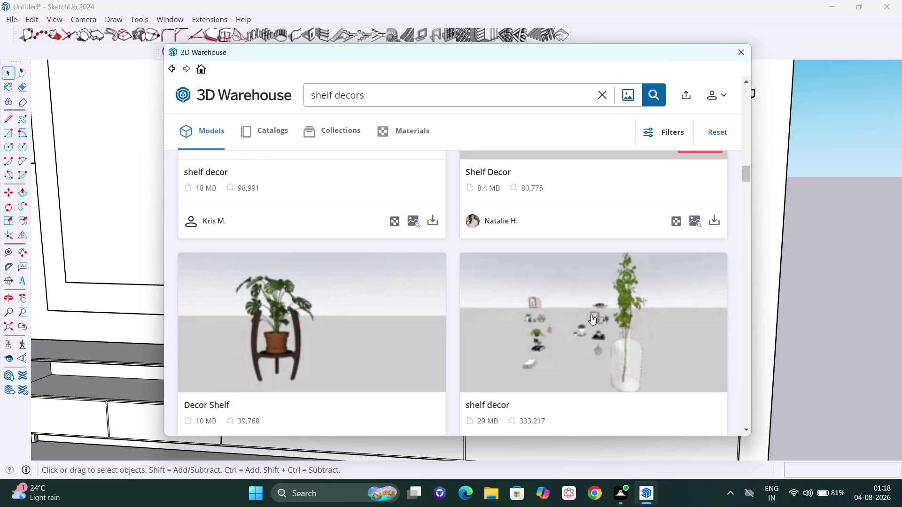
scroll(down, 3)
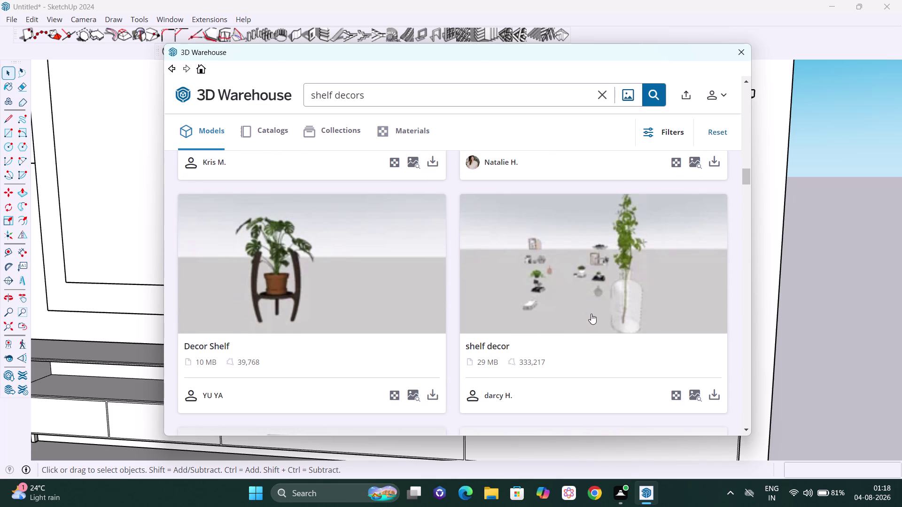
scroll(down, 3)
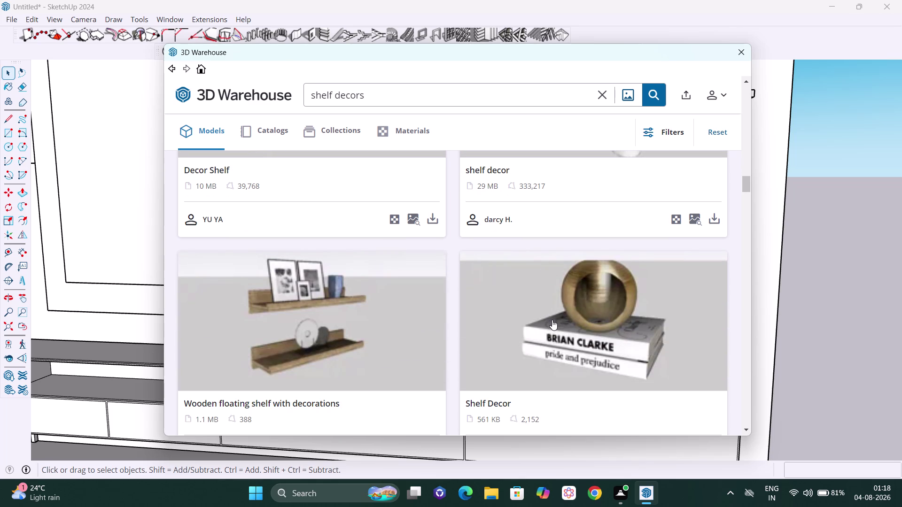
scroll(up, 3)
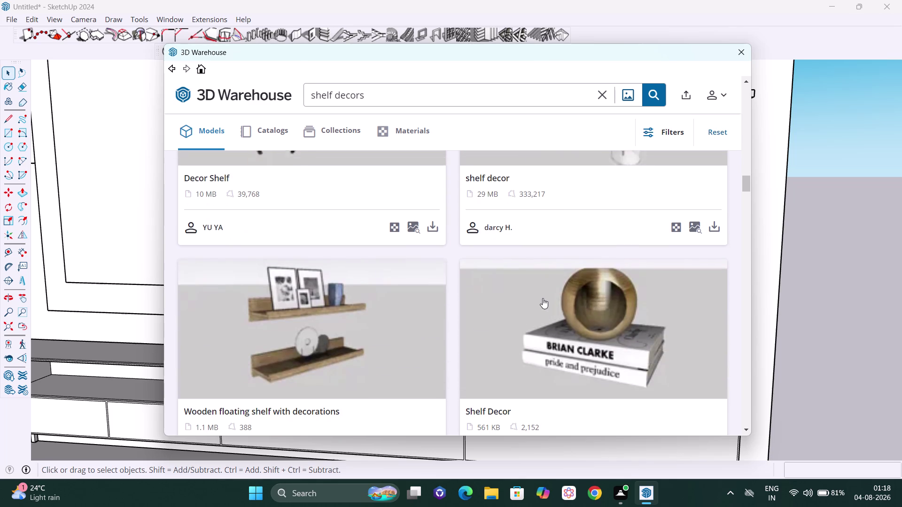
scroll(up, 3)
scroll(up, 3)
scroll(up, 3)
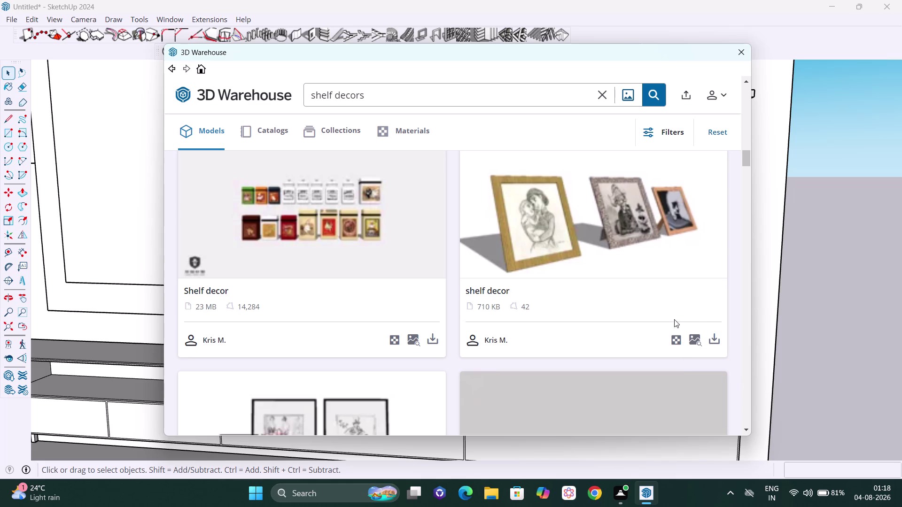
scroll(down, 3)
scroll(down, 3)
scroll(down, 3)
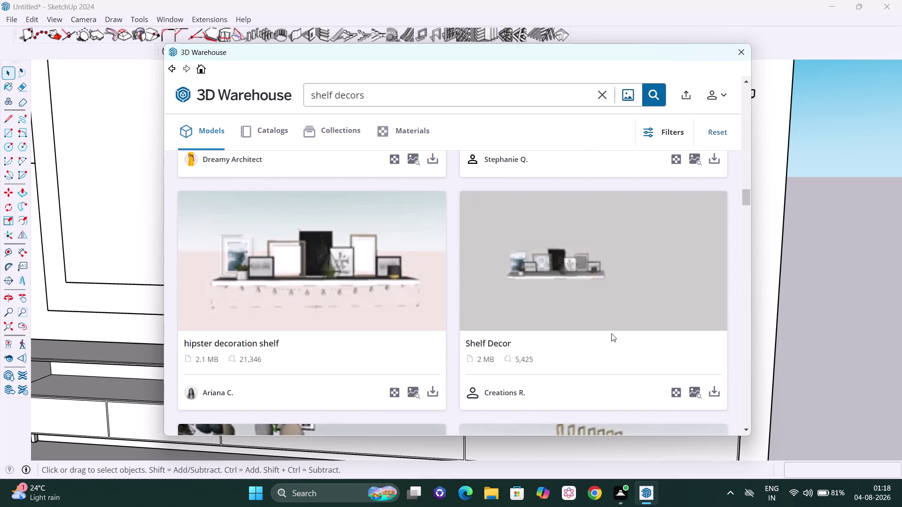
scroll(down, 3)
scroll(up, 3)
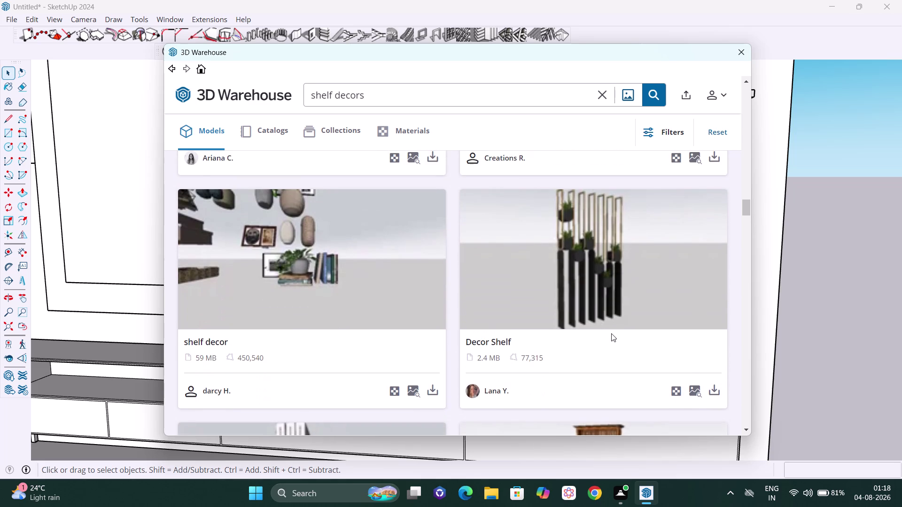
scroll(down, 3)
scroll(down, 3)
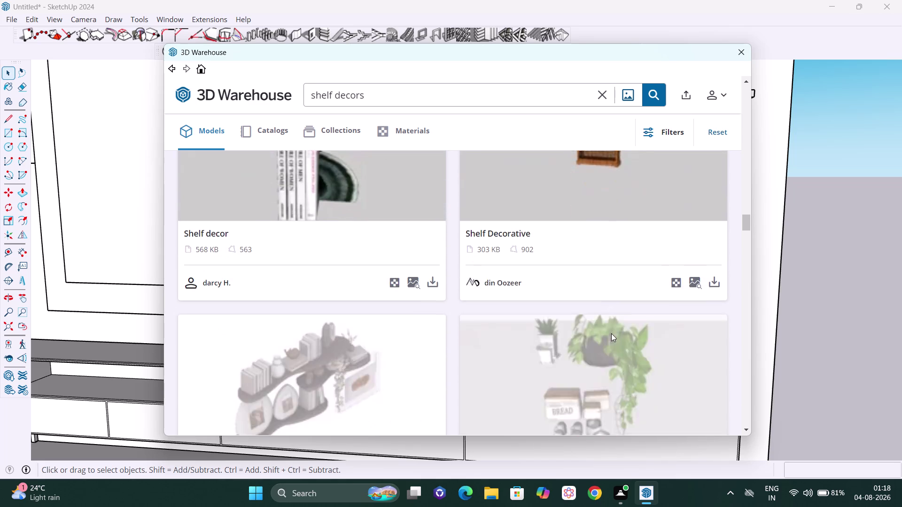
scroll(down, 3)
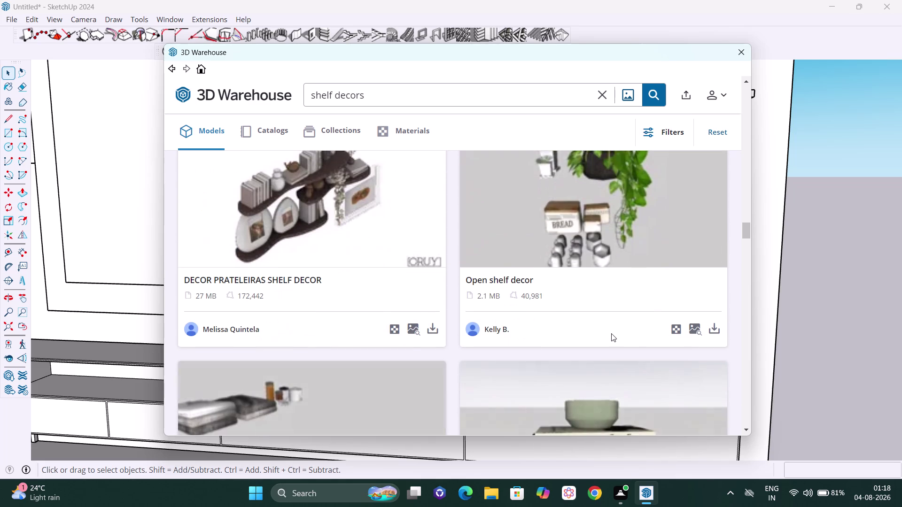
scroll(down, 3)
scroll(down, 3)
scroll(down, 3)
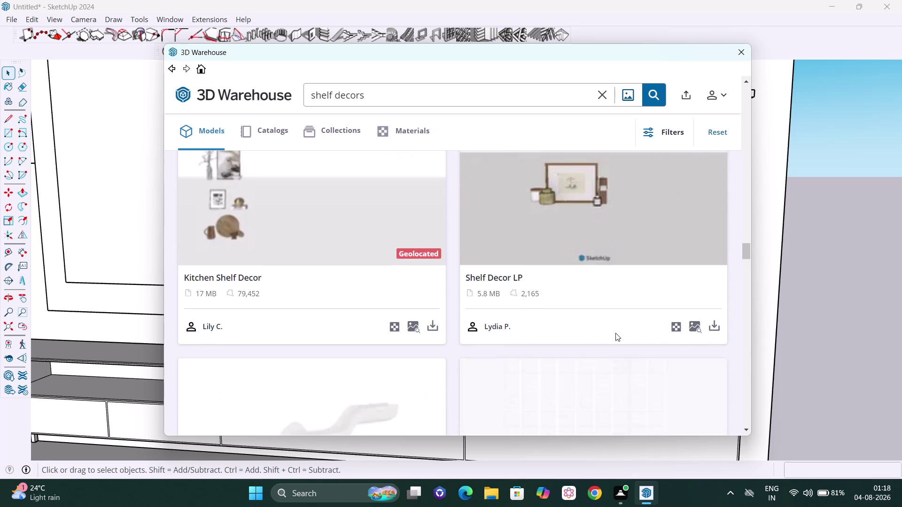
scroll(down, 3)
scroll(down, 3)
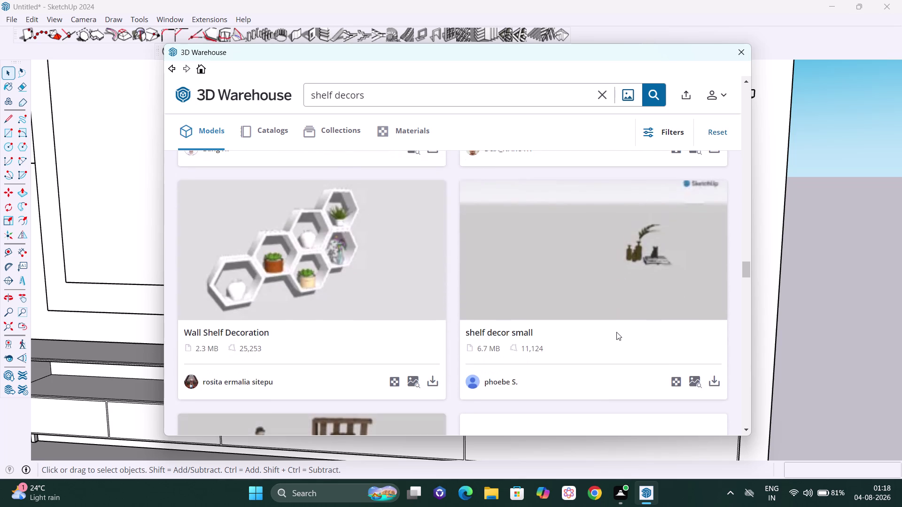
scroll(down, 3)
scroll(down, 3)
scroll(down, 3)
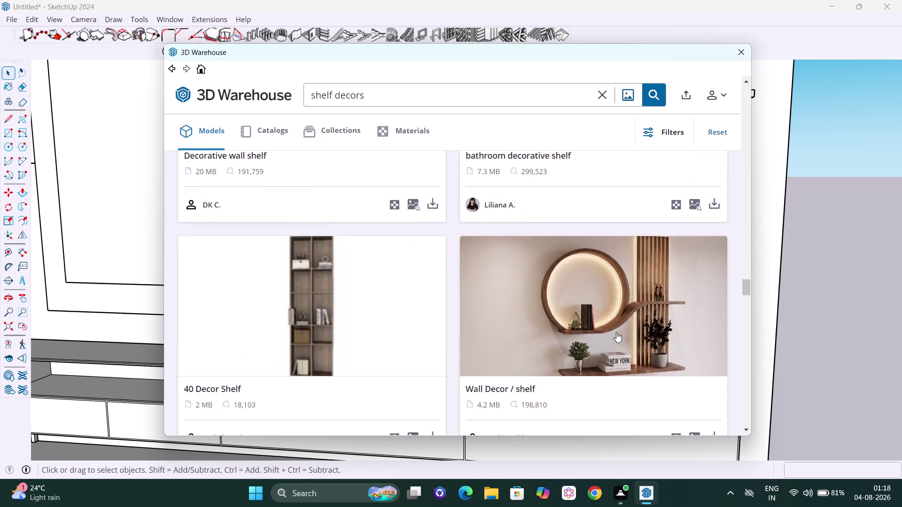
scroll(down, 3)
scroll(down, 3)
scroll(down, 3)
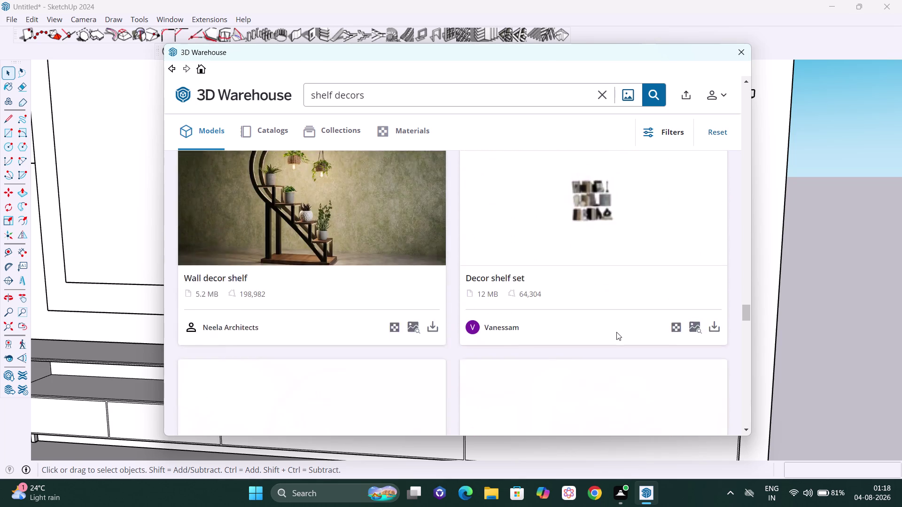
scroll(down, 3)
scroll(down, 3)
scroll(down, 3)
scroll(down, 3)
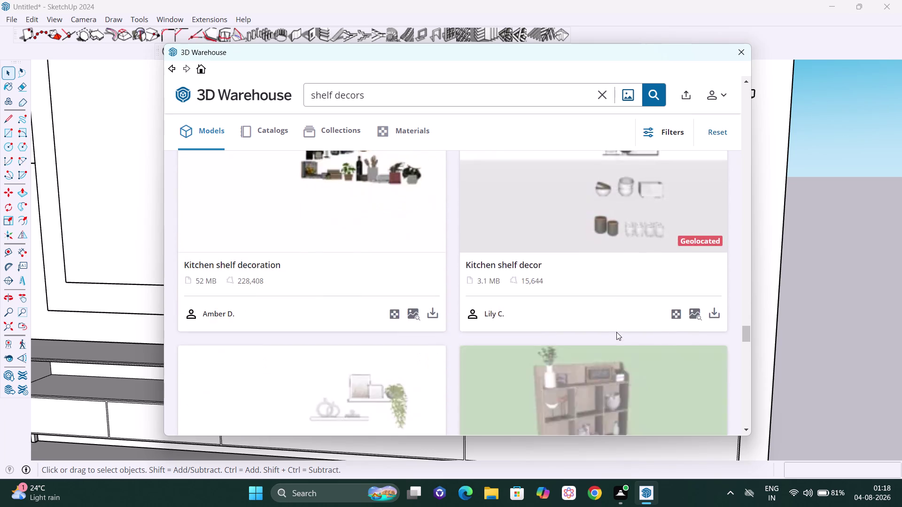
scroll(down, 3)
scroll(down, 3)
scroll(down, 3)
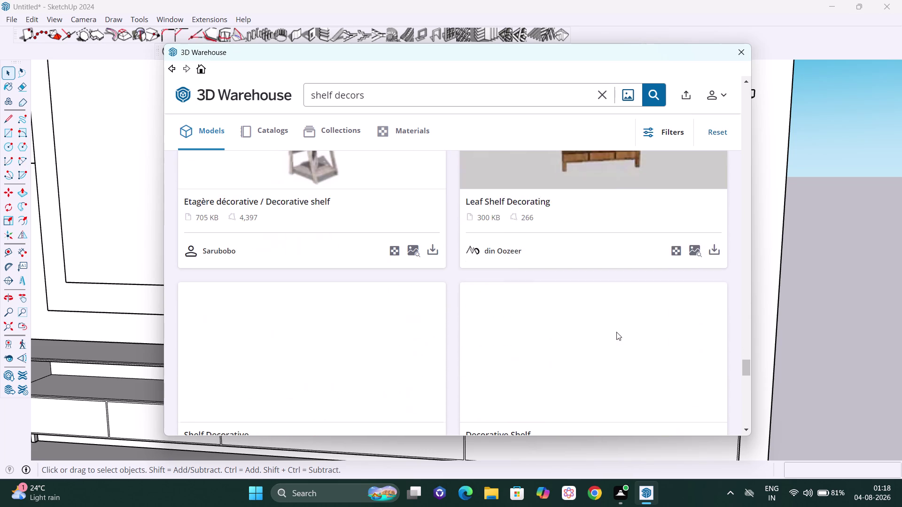
scroll(down, 3)
scroll(down, 3)
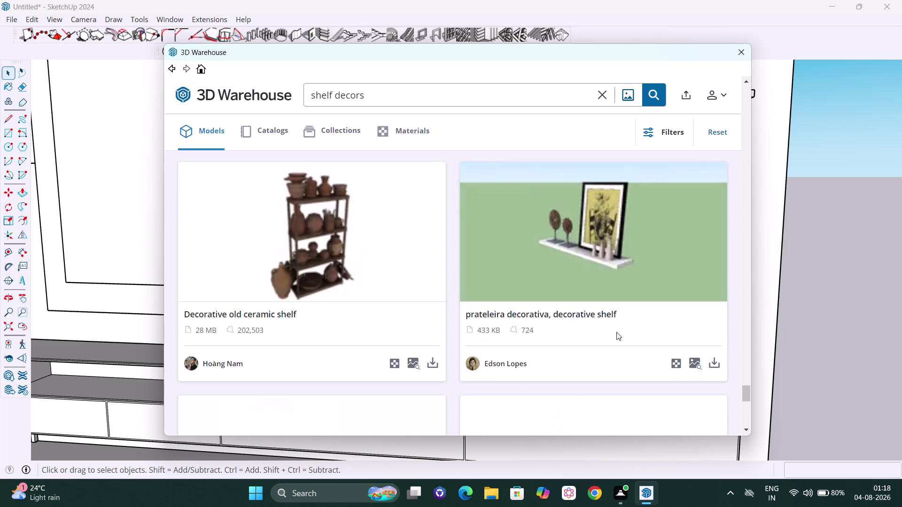
scroll(down, 3)
scroll(down, 3)
scroll(up, 3)
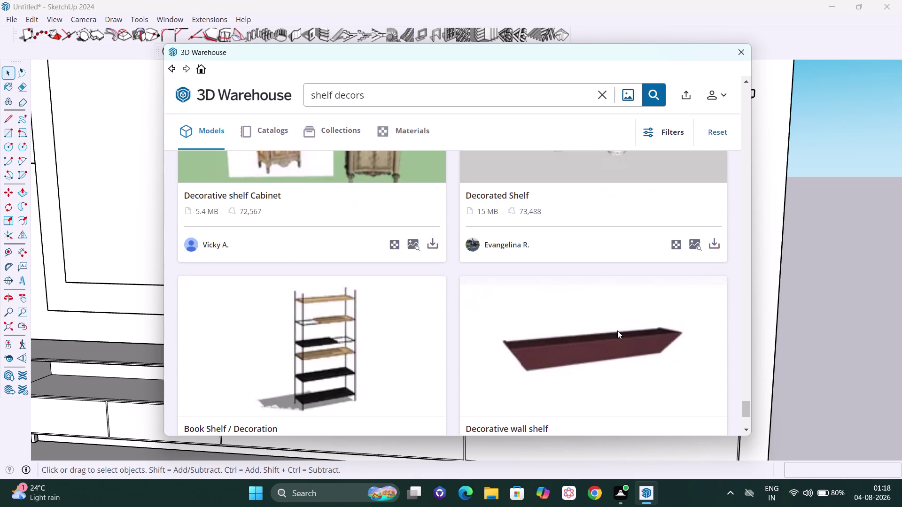
scroll(up, 3)
scroll(down, 3)
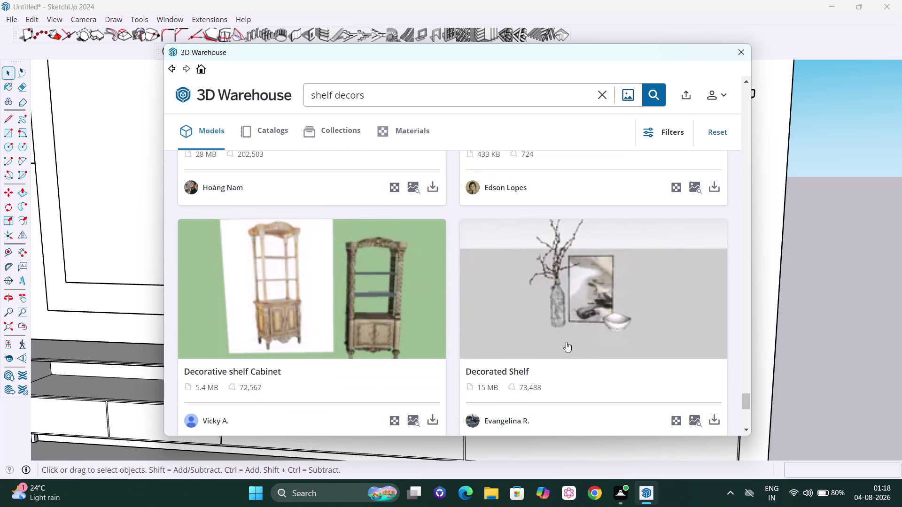
scroll(up, 3)
scroll(up, 3)
scroll(up, 3)
scroll(up, 3)
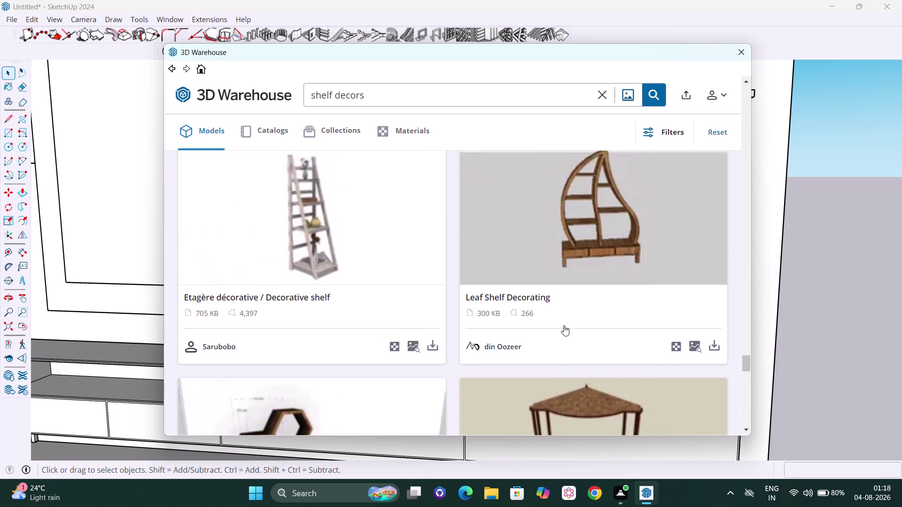
scroll(up, 3)
scroll(up, 3)
scroll(up, 3)
scroll(up, 3)
scroll(up, 3)
scroll(up, 3)
scroll(up, 3)
scroll(up, 3)
scroll(up, 3)
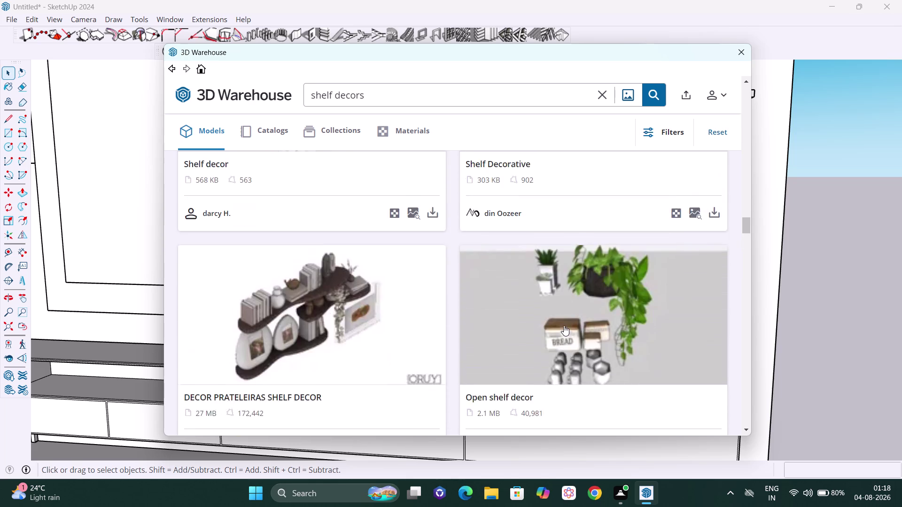
scroll(up, 3)
scroll(up, 3)
scroll(up, 3)
scroll(down, 3)
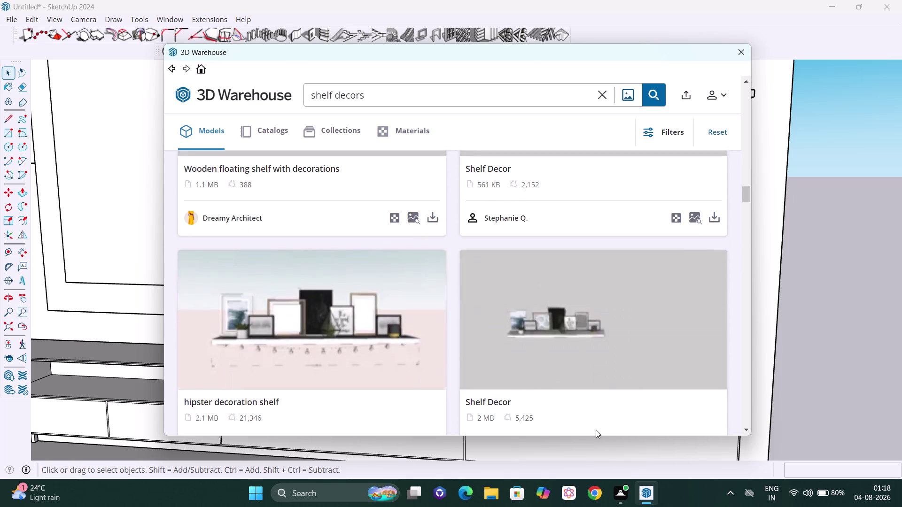
scroll(down, 3)
scroll(down, 3)
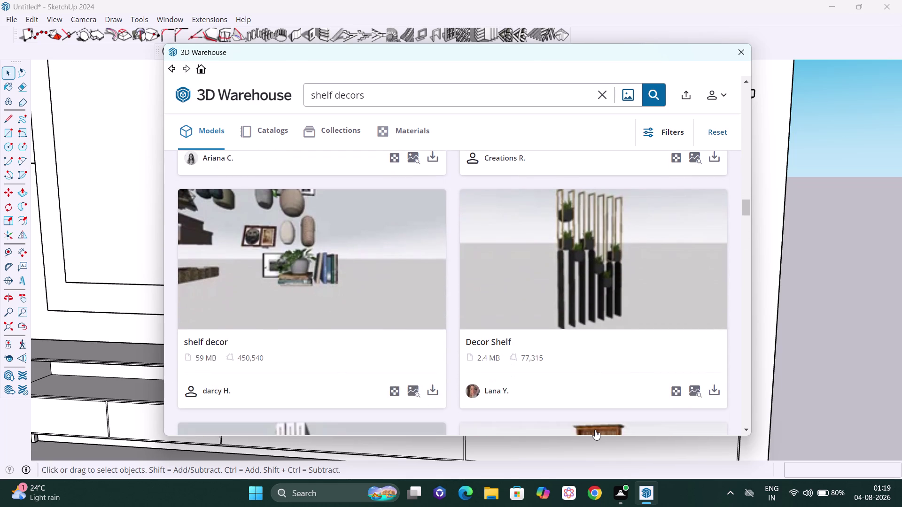
scroll(up, 3)
scroll(up, 3)
scroll(up, 3)
scroll(up, 3)
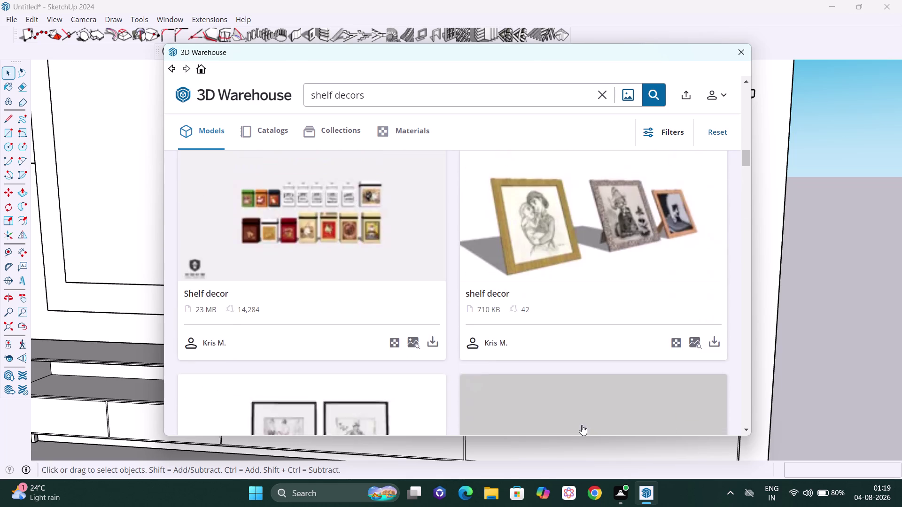
scroll(up, 3)
scroll(down, 3)
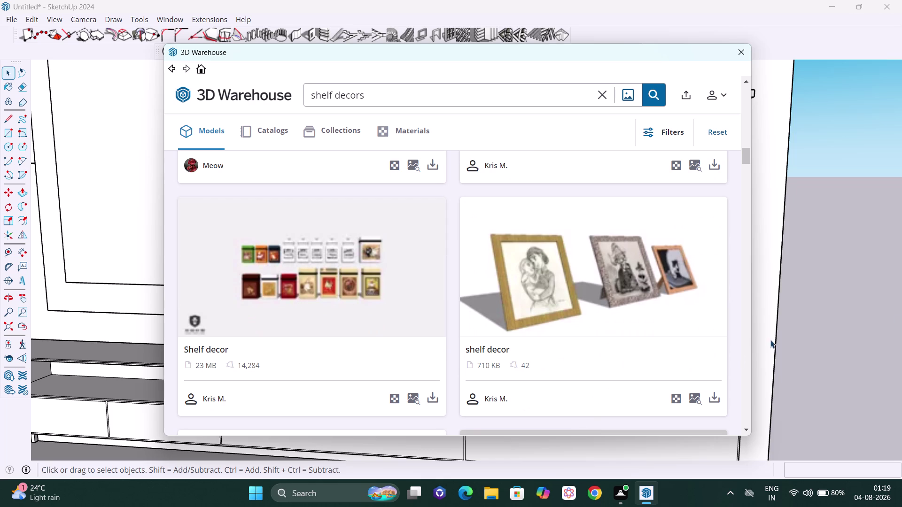
click(711, 397)
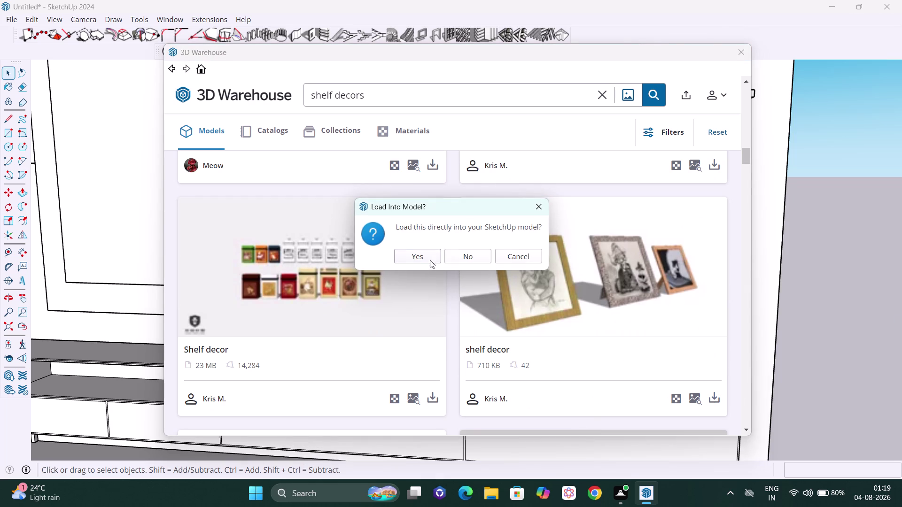
Load the Shelf decor model and place its three picture frames on the middle shelf above the clock.
click(428, 257)
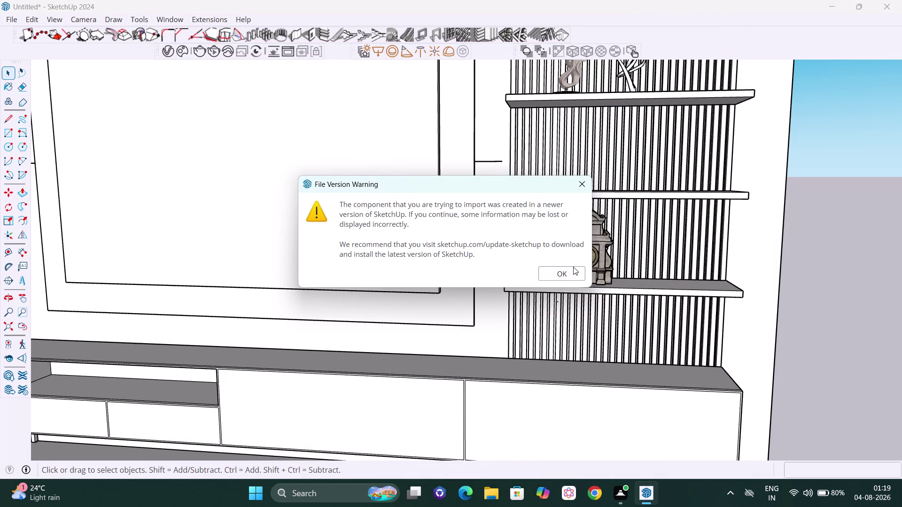
click(562, 273)
scroll(down, 3)
middle_drag(621, 219, 635, 259)
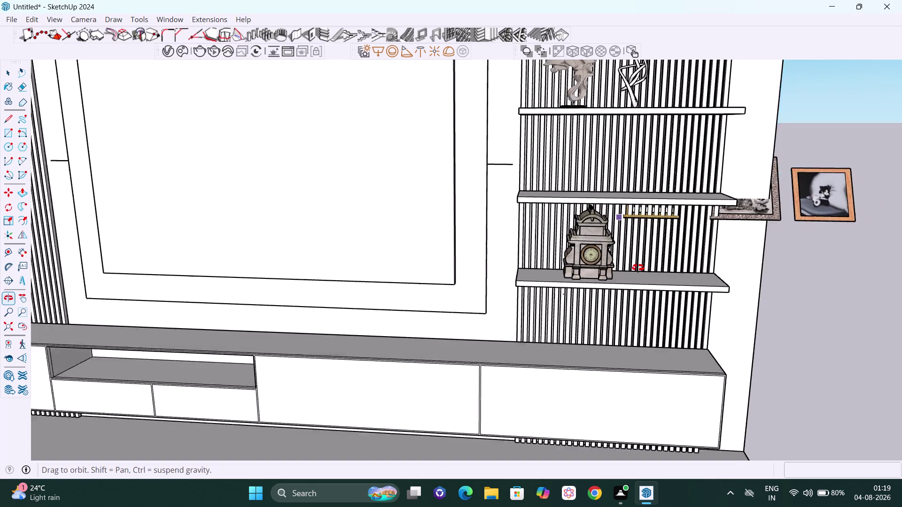
middle_drag(635, 259, 651, 308)
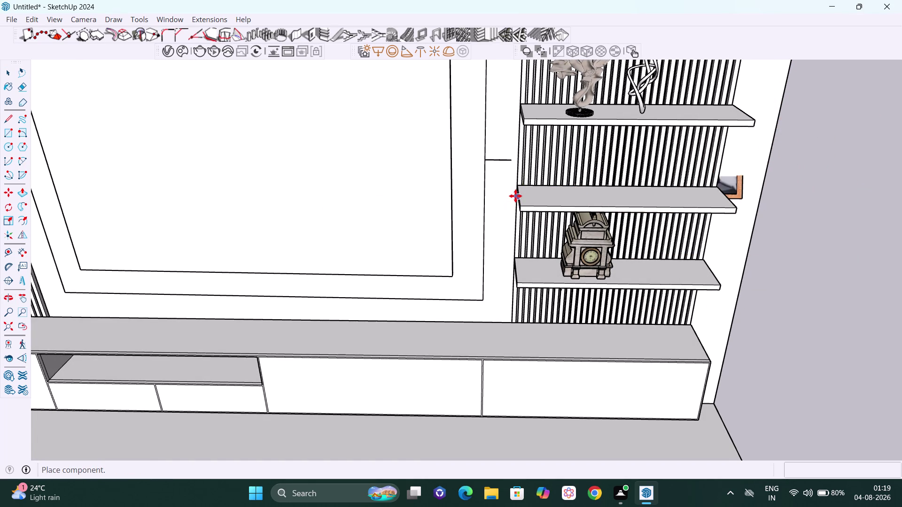
click(522, 203)
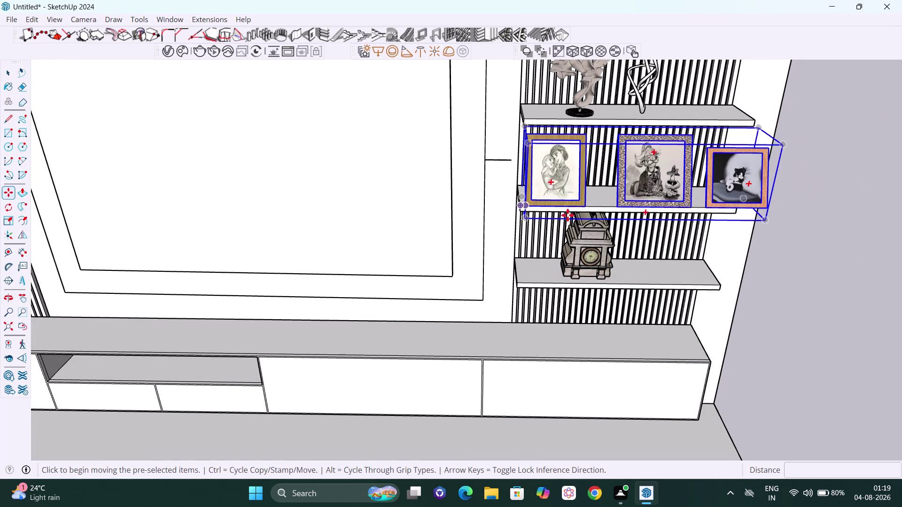
Push the three framed pictures 3" back against the slatted wall.
scroll(down, 3)
middle_drag(656, 217, 708, 201)
scroll(up, 3)
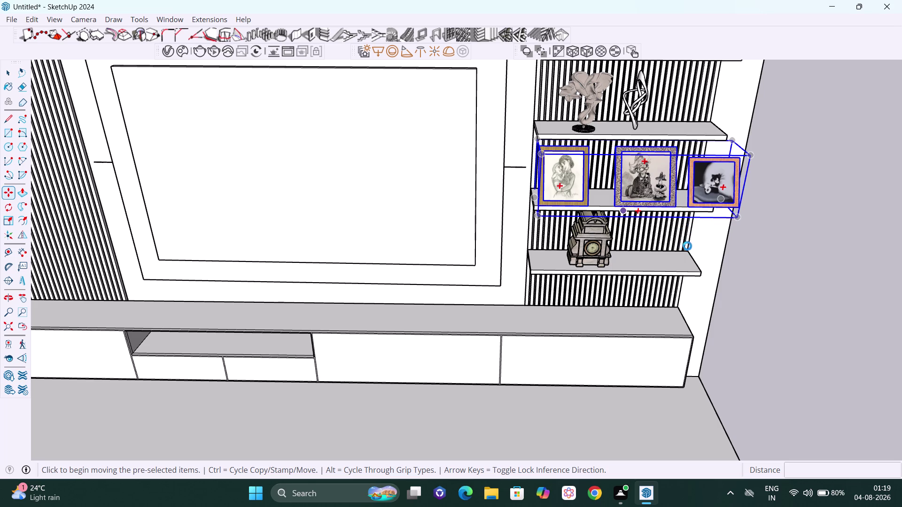
middle_drag(676, 199, 621, 176)
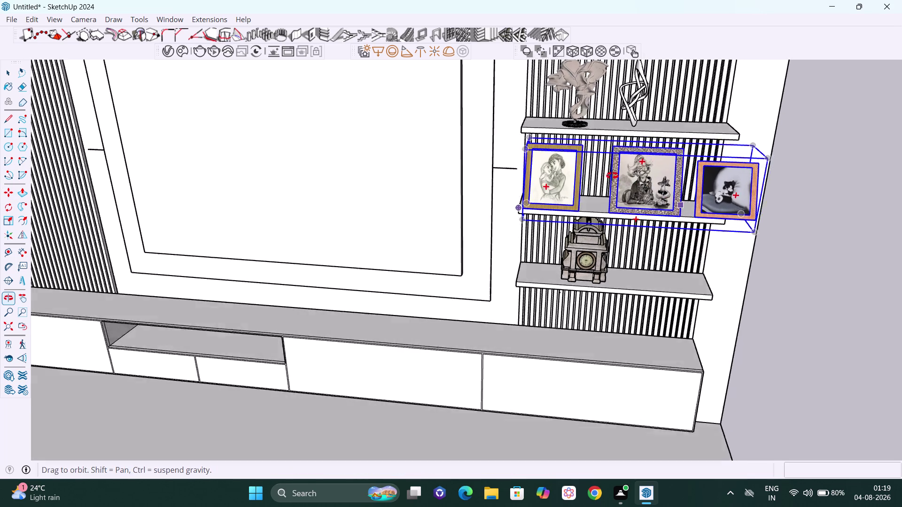
middle_drag(621, 176, 592, 183)
middle_drag(586, 201, 814, 145)
scroll(up, 3)
middle_drag(535, 204, 626, 202)
scroll(up, 3)
middle_drag(533, 249, 581, 255)
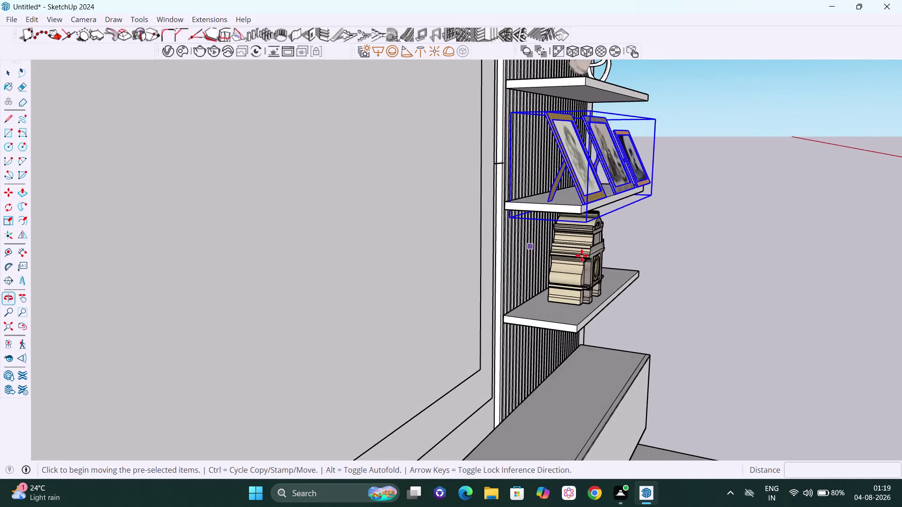
scroll(up, 3)
middle_click(585, 228)
scroll(up, 3)
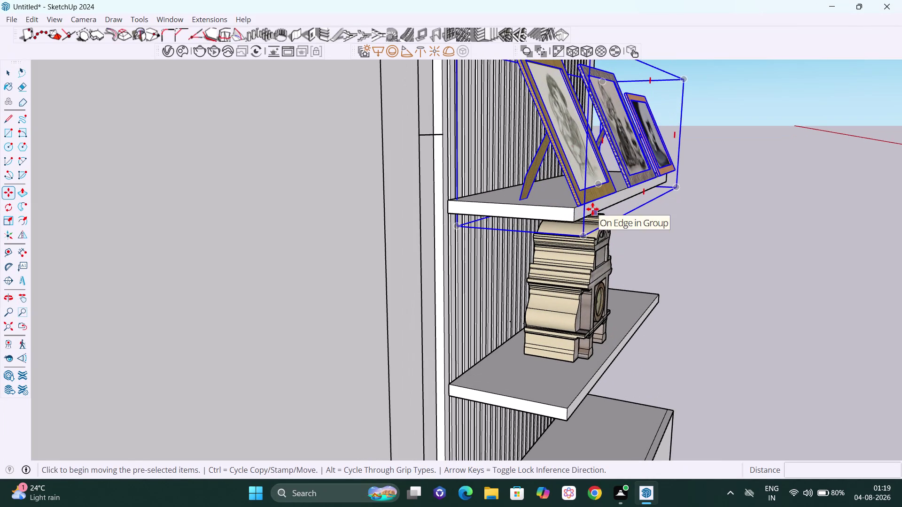
key(m)
key(Left)
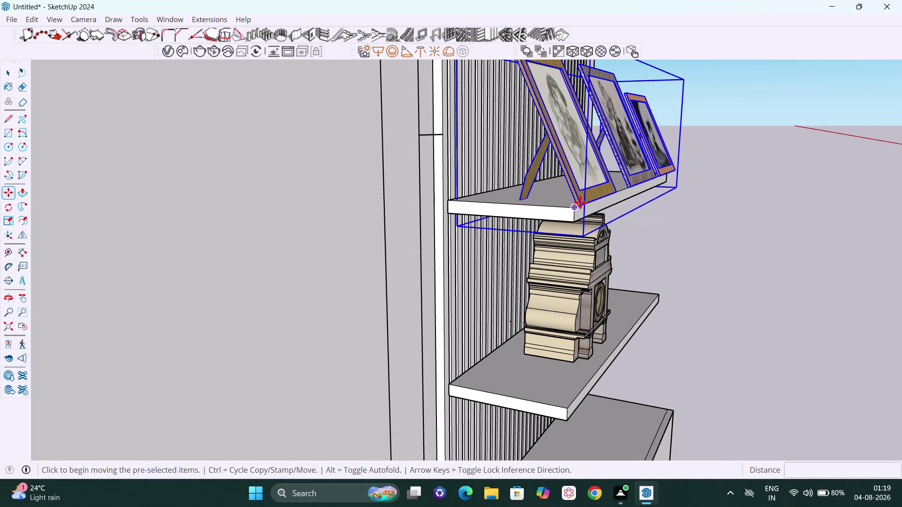
click(575, 204)
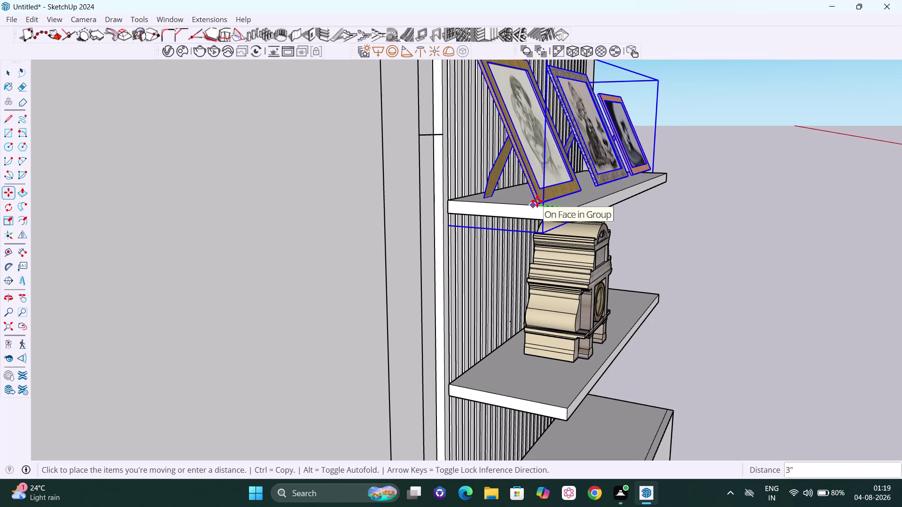
click(540, 202)
Scale the frames along the red axis to about 0.83 so they fit the shelf.
scroll(down, 3)
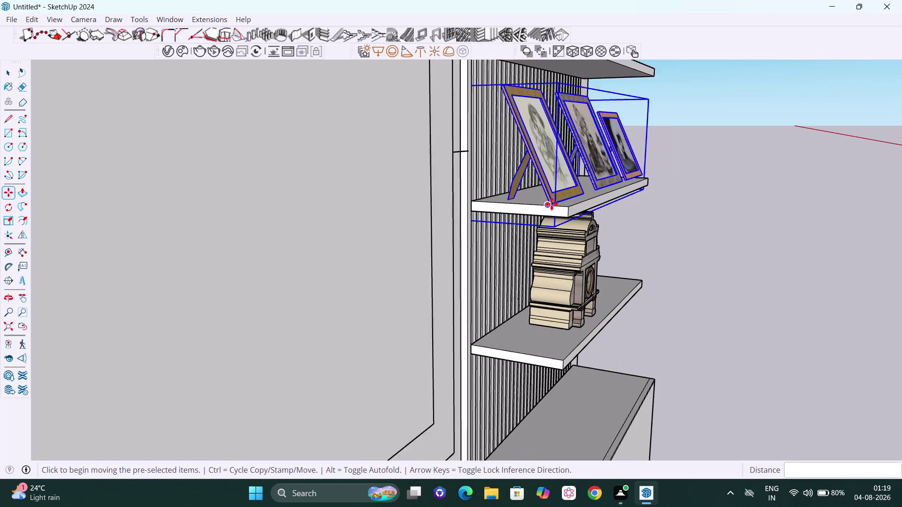
scroll(down, 3)
middle_drag(596, 219, 337, 217)
scroll(down, 3)
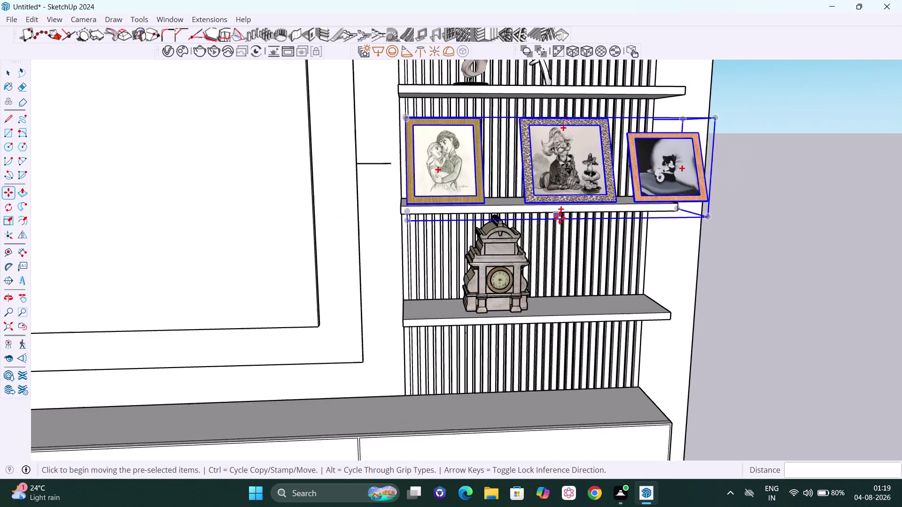
scroll(down, 3)
middle_drag(528, 229, 462, 238)
middle_drag(572, 204, 581, 251)
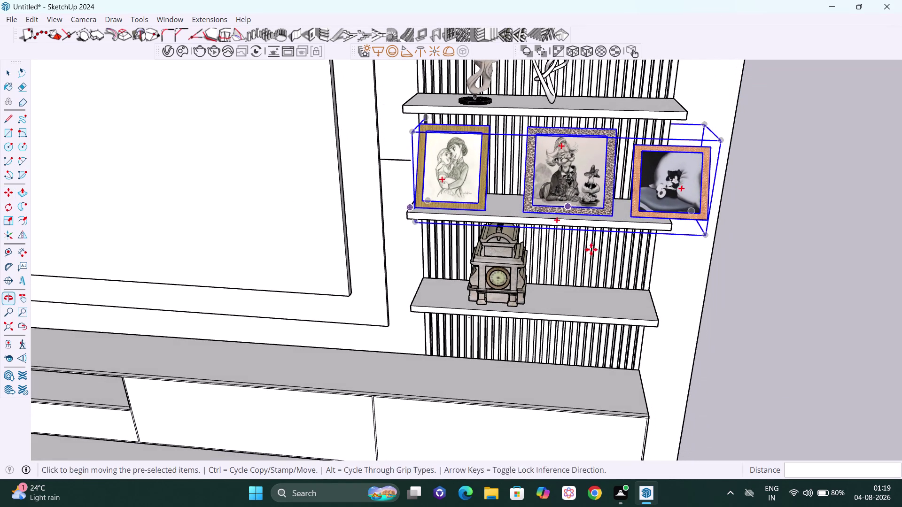
middle_drag(581, 251, 582, 252)
middle_drag(617, 213, 514, 178)
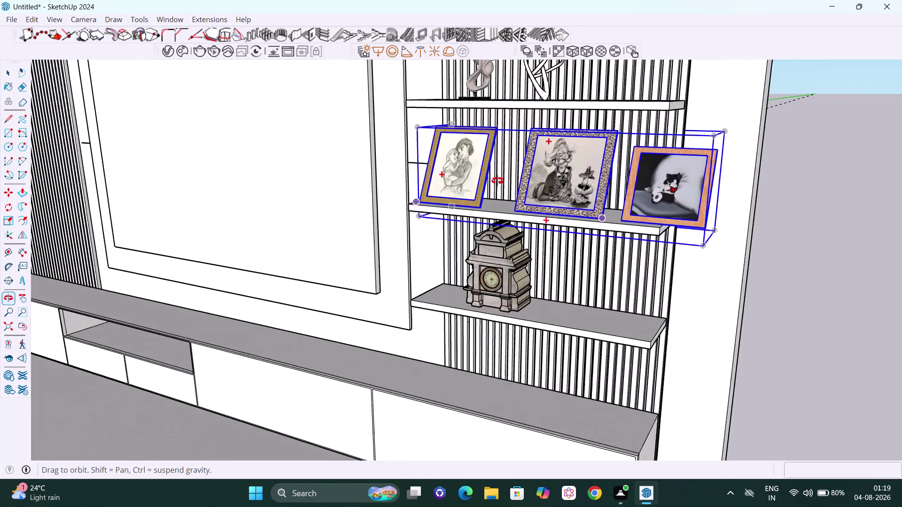
middle_drag(514, 178, 492, 187)
middle_drag(604, 201, 632, 203)
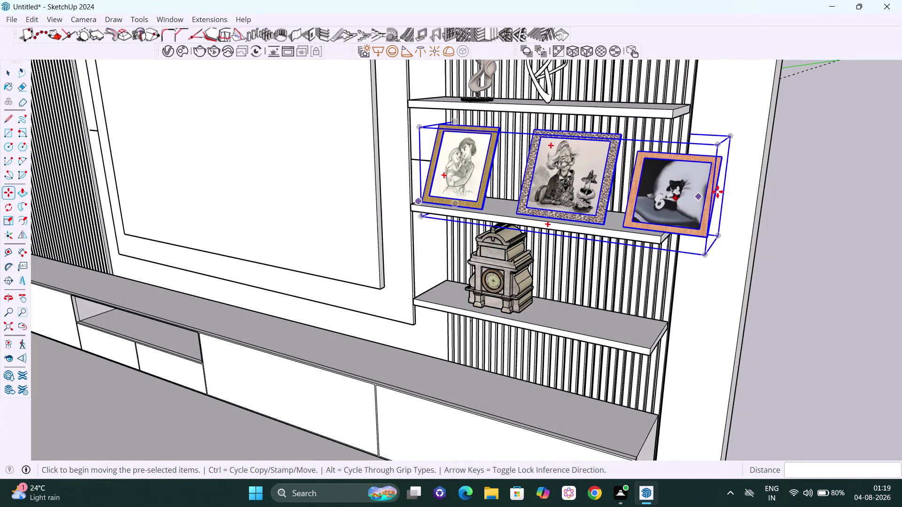
key(s)
click(719, 195)
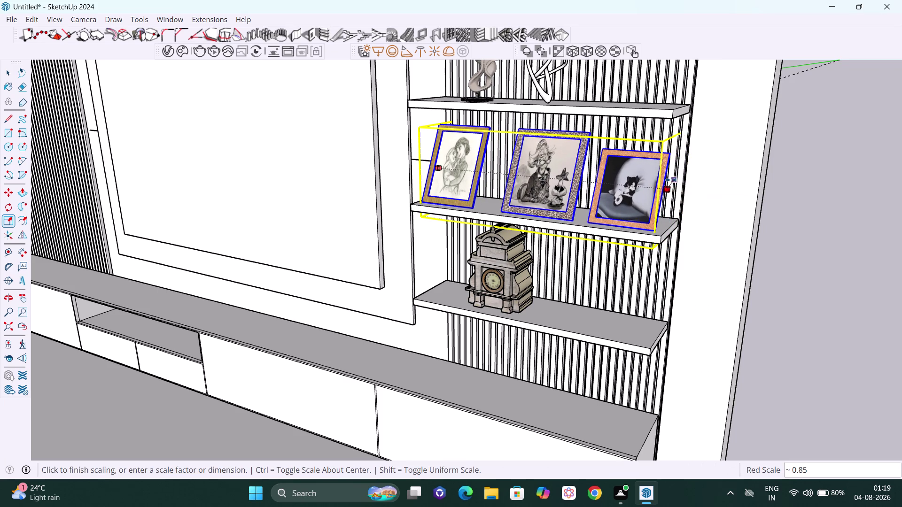
click(666, 180)
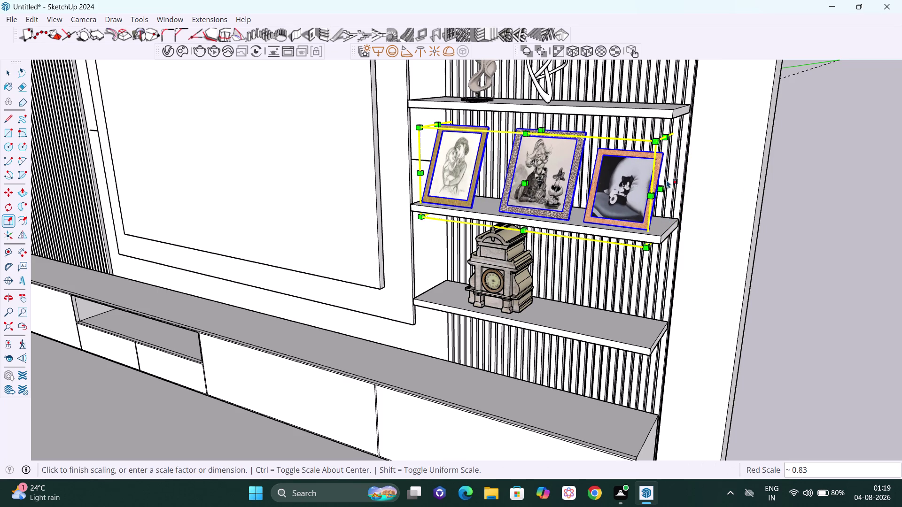
key(space)
Move the frames 1" along the red axis to centre them on the shelf, then deselect.
middle_drag(583, 220, 729, 214)
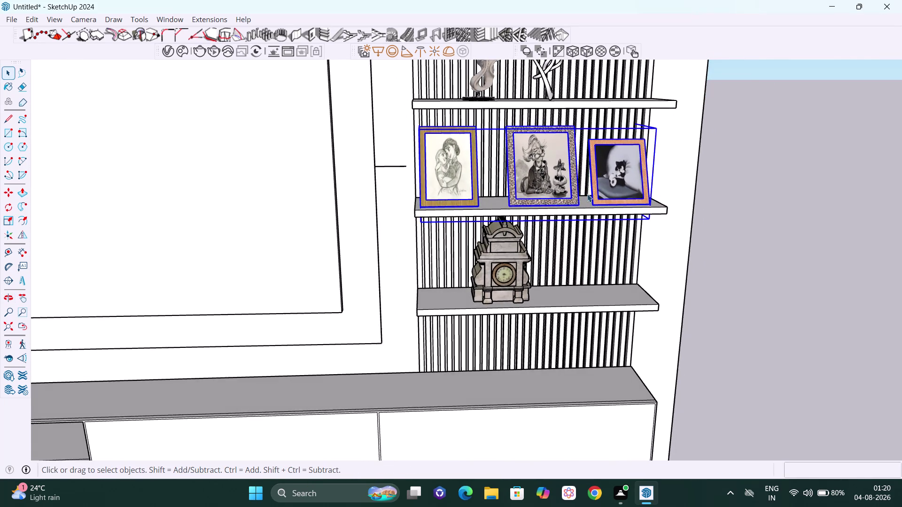
scroll(up, 3)
middle_drag(505, 193, 472, 198)
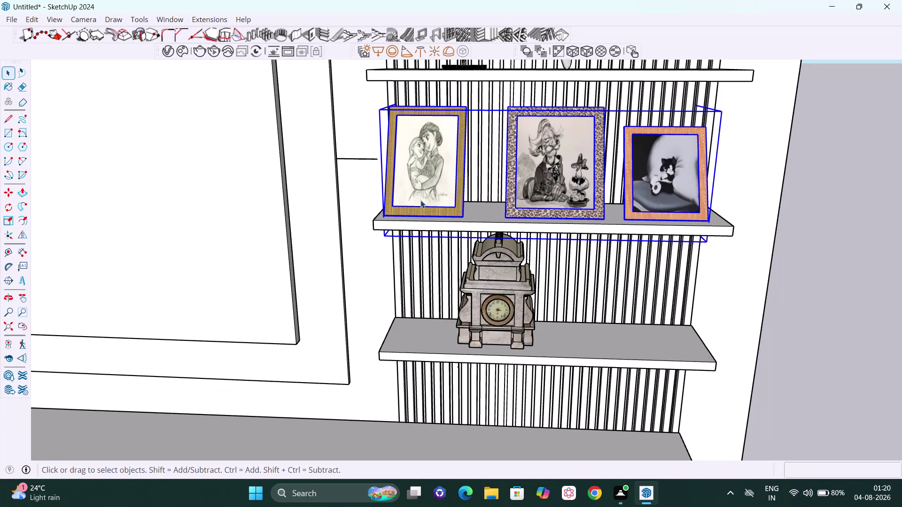
key(m)
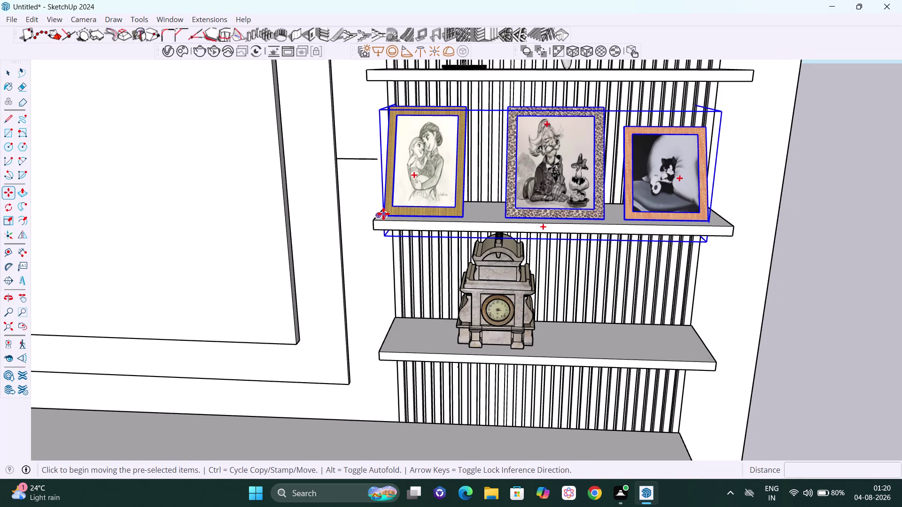
click(382, 217)
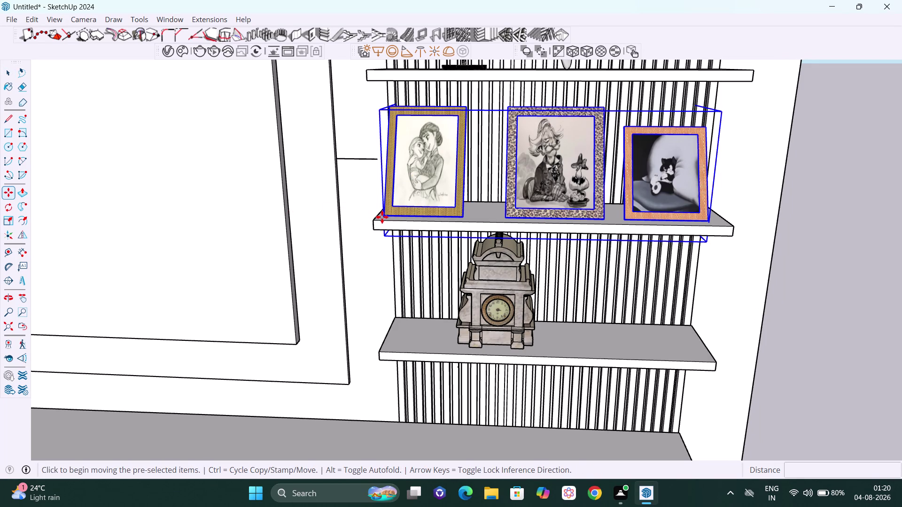
key(Right)
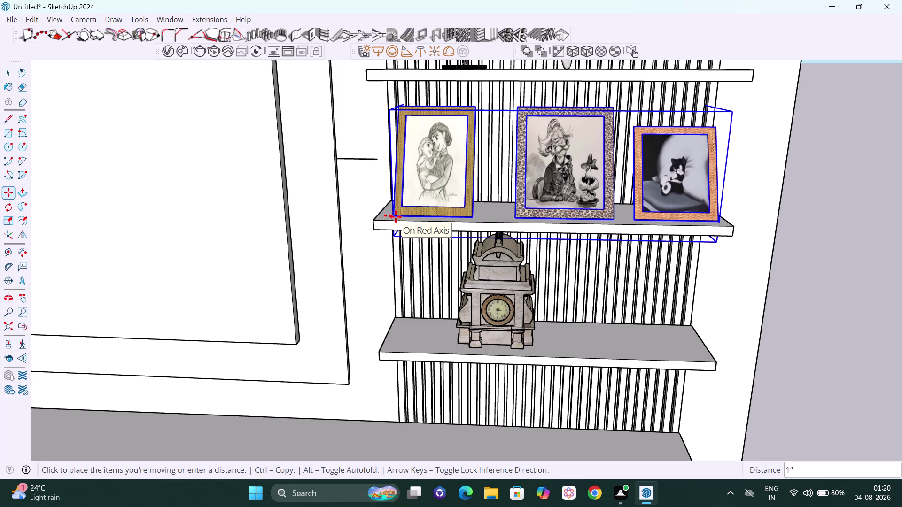
click(396, 216)
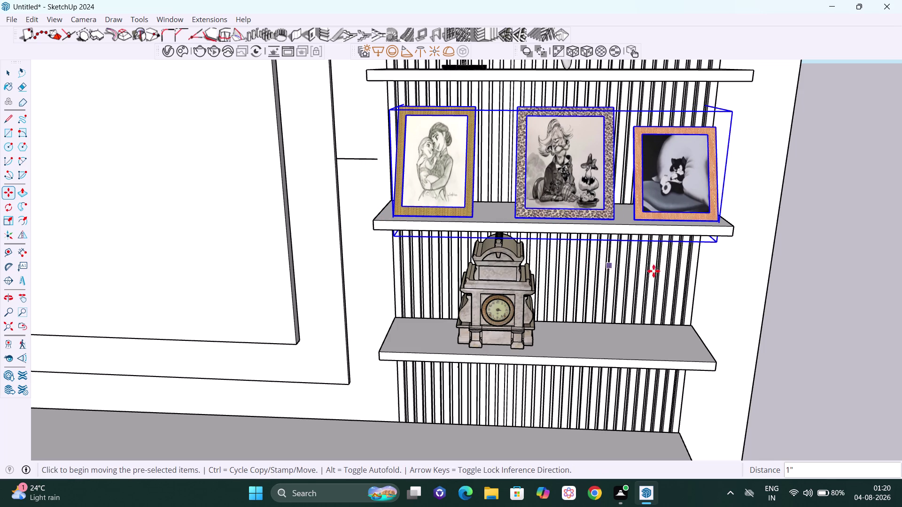
key(space)
click(830, 275)
scroll(down, 3)
middle_drag(814, 262, 770, 257)
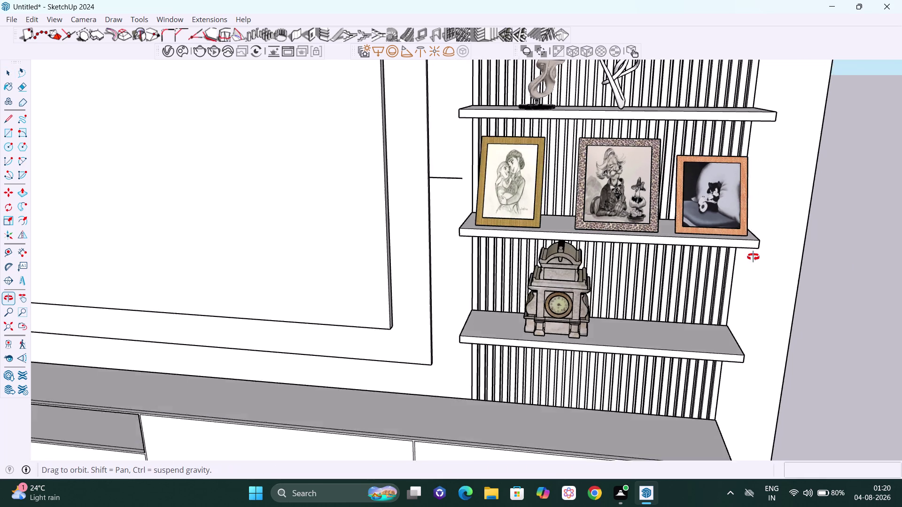
middle_drag(770, 256, 664, 247)
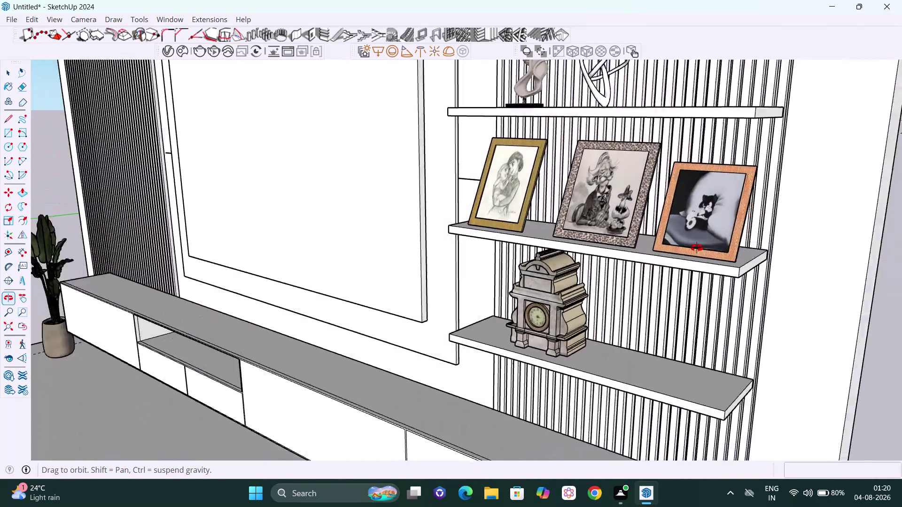
middle_drag(664, 247, 761, 251)
scroll(down, 3)
scroll(down, 3)
scroll(down, 3)
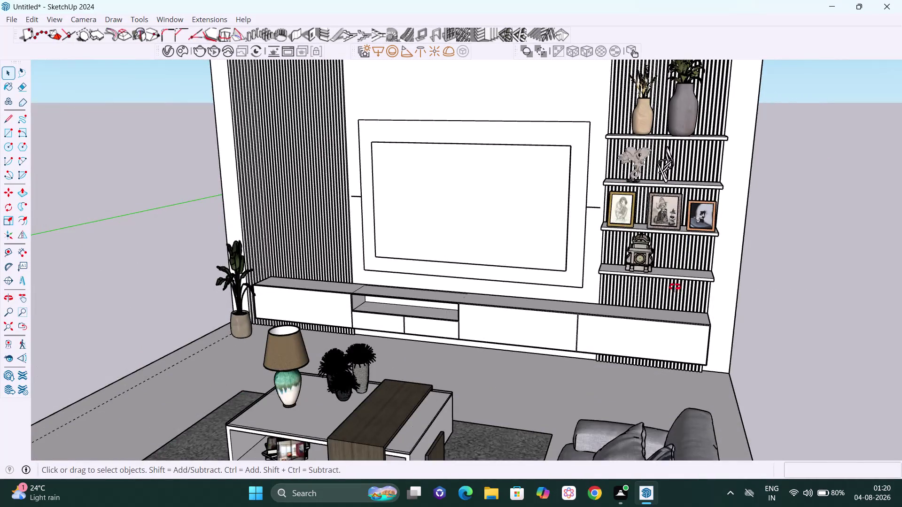
middle_drag(674, 287, 701, 230)
scroll(down, 3)
middle_drag(706, 221, 388, 227)
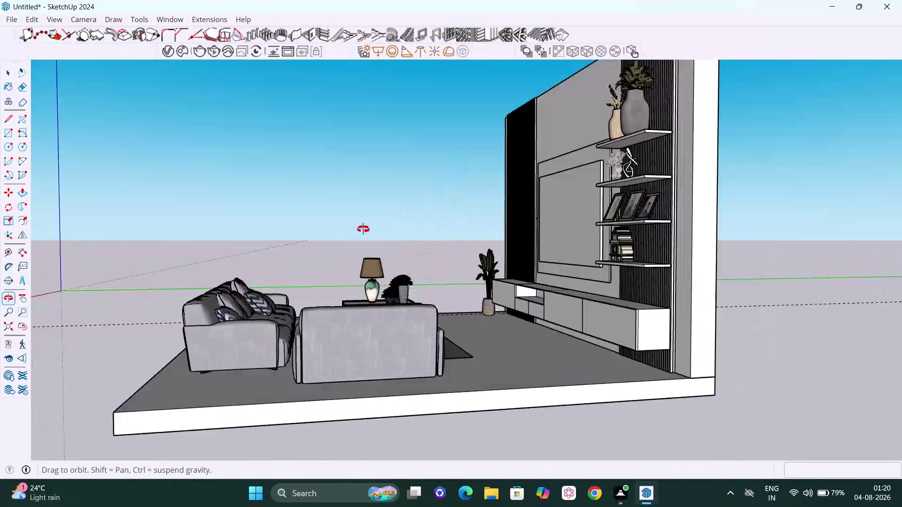
middle_drag(389, 226, 893, 279)
scroll(up, 3)
scroll(up, 3)
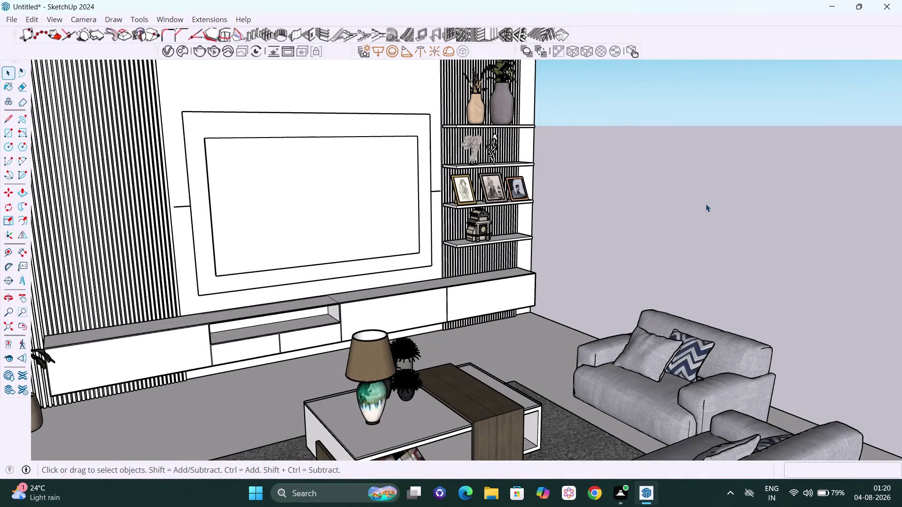
key(space)
scroll(up, 3)
scroll(up, 3)
middle_drag(536, 254, 509, 237)
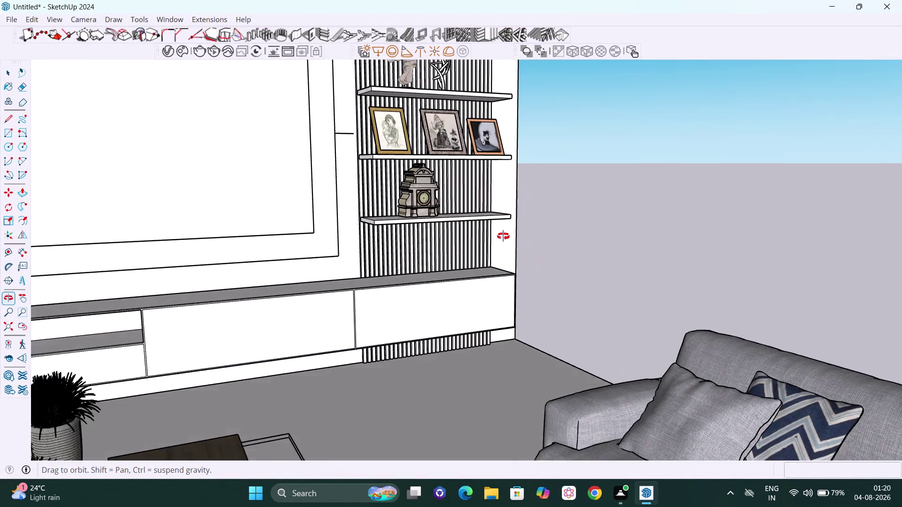
middle_drag(510, 238, 445, 279)
scroll(up, 3)
scroll(down, 3)
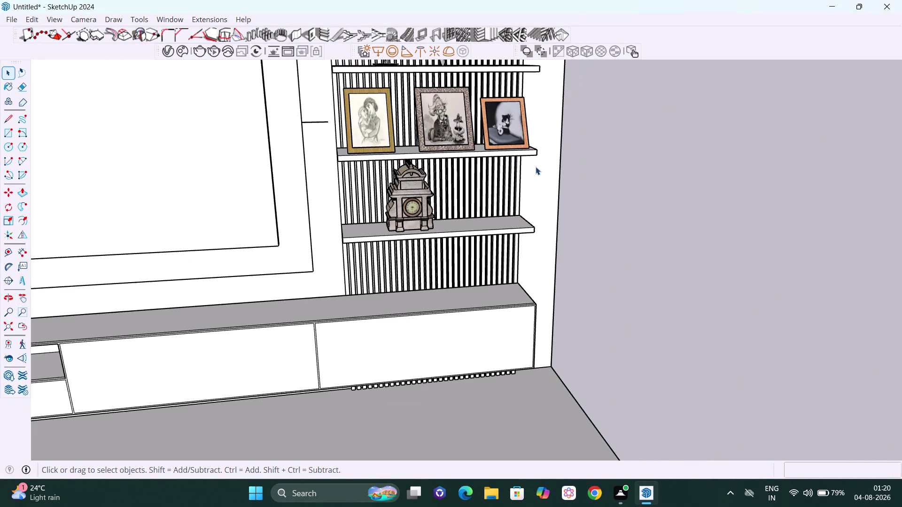
middle_drag(539, 164, 758, 137)
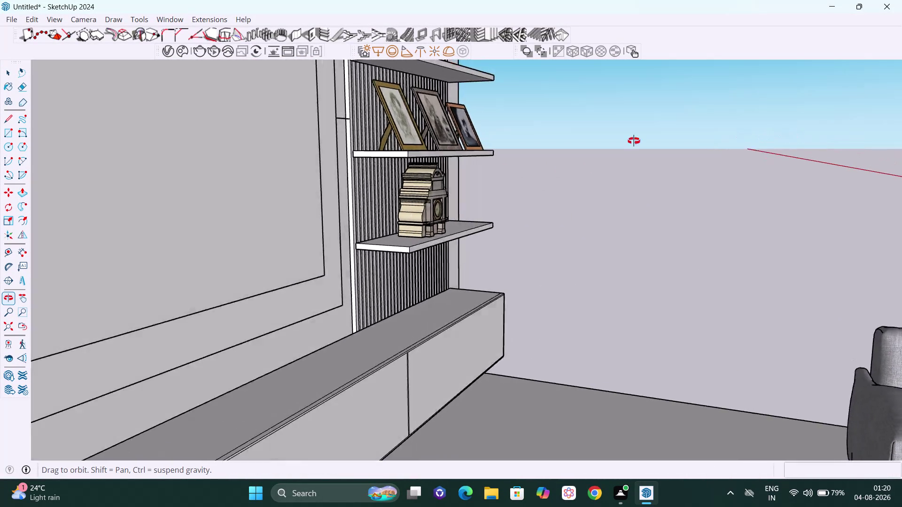
middle_drag(758, 136, 486, 165)
click(429, 108)
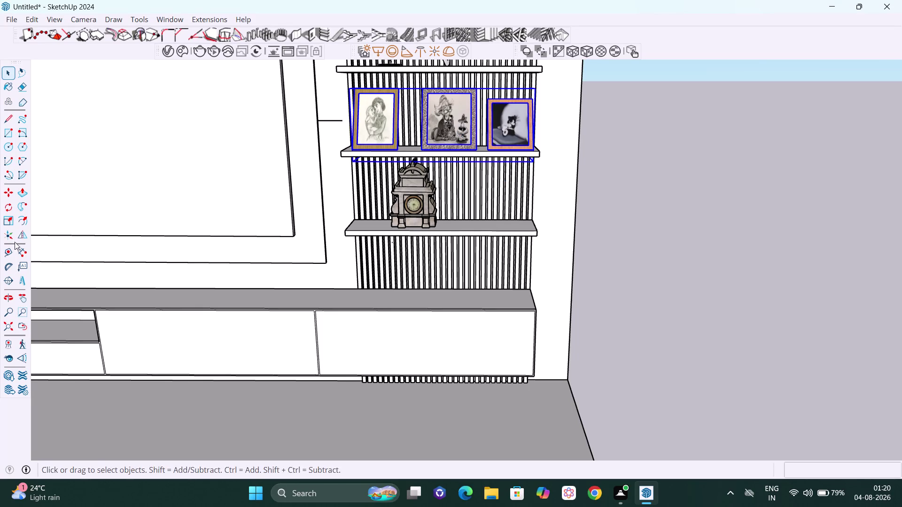
click(23, 233)
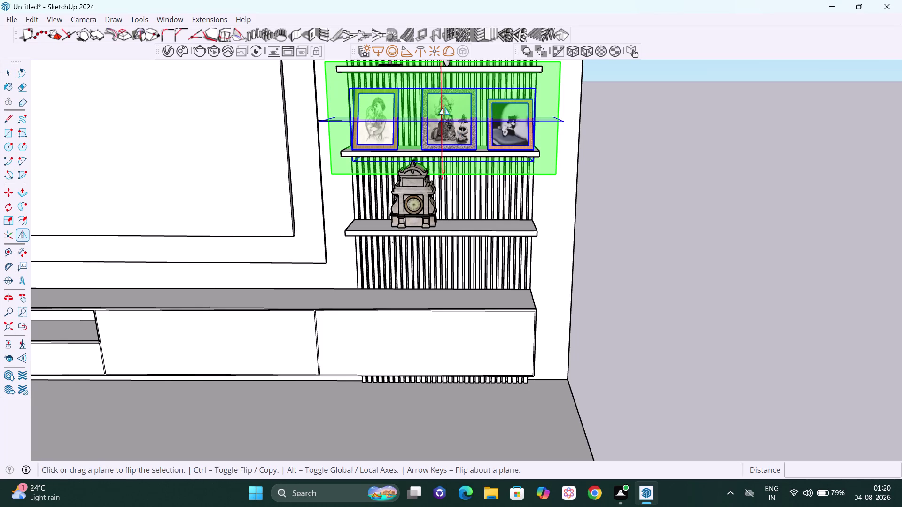
click(440, 103)
key(space)
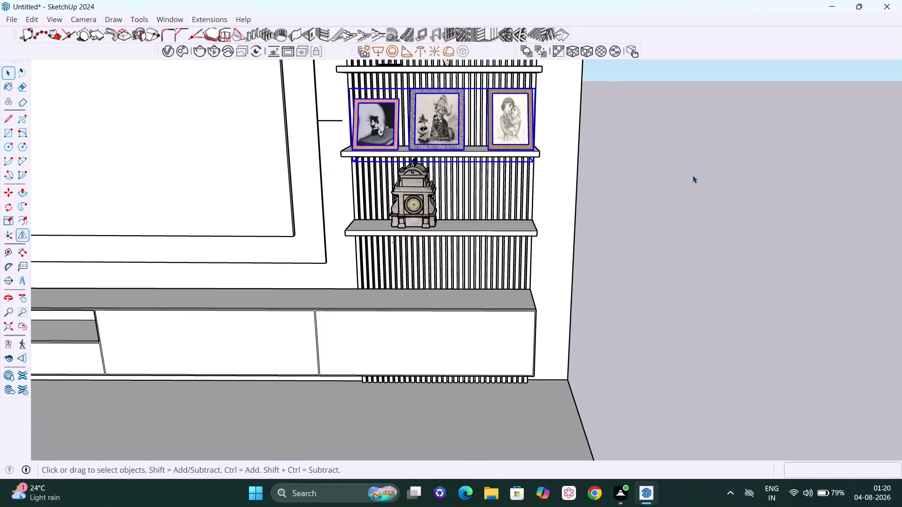
click(691, 176)
middle_drag(683, 136, 329, 151)
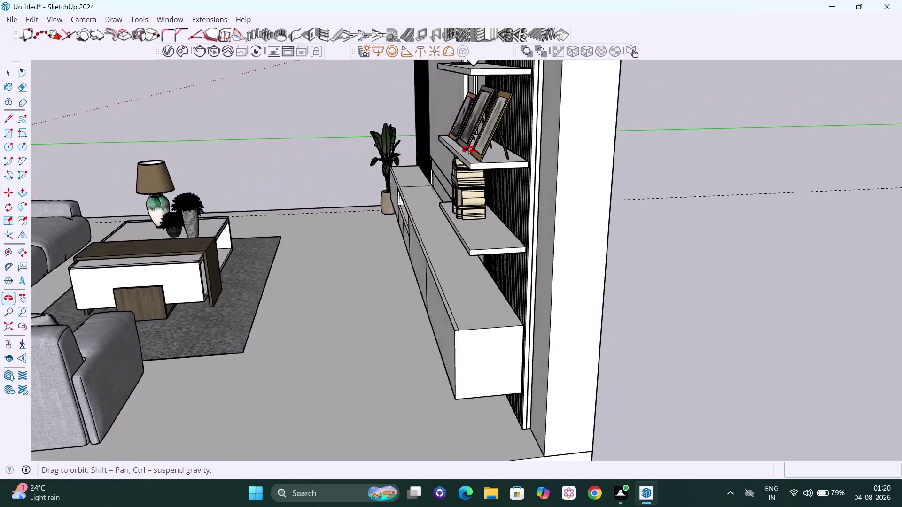
middle_drag(330, 150, 576, 144)
scroll(up, 3)
scroll(up, 3)
middle_drag(473, 139, 514, 113)
scroll(up, 3)
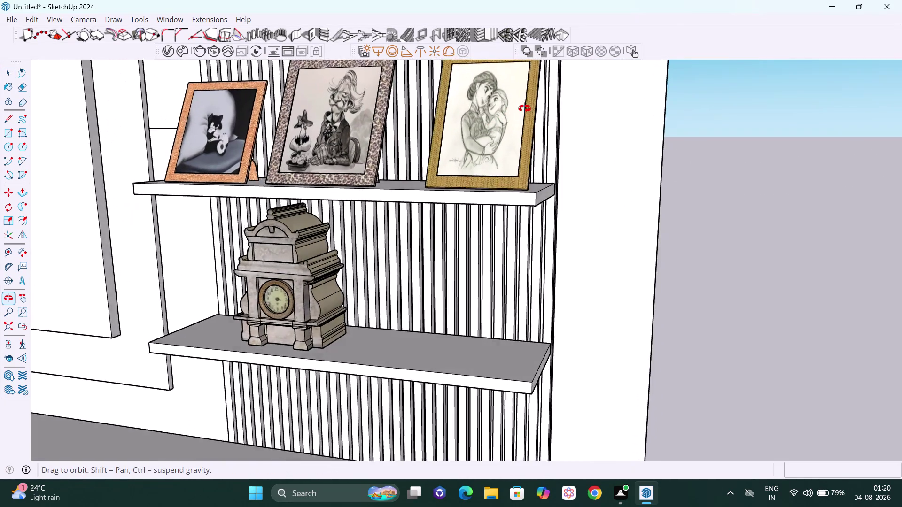
middle_drag(514, 113, 690, 121)
scroll(down, 3)
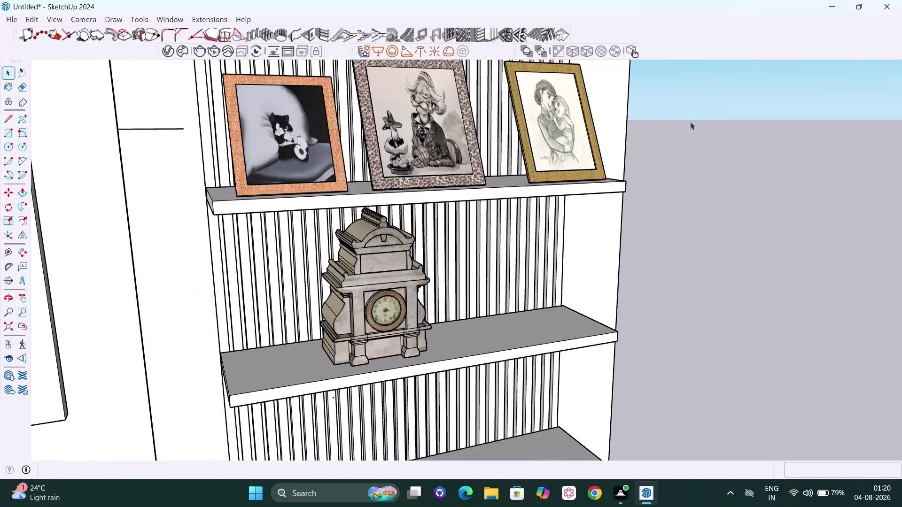
scroll(down, 3)
middle_drag(669, 137, 490, 166)
scroll(down, 3)
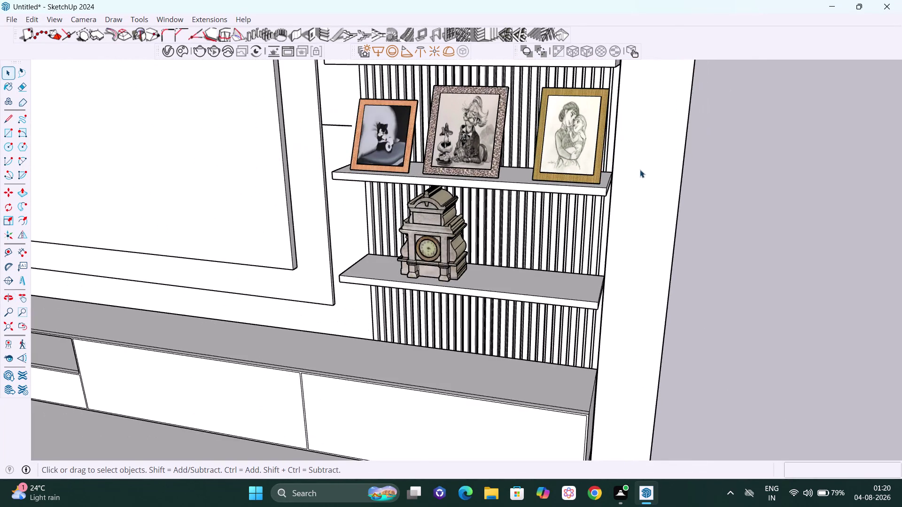
middle_drag(640, 170, 372, 178)
scroll(down, 3)
middle_drag(442, 192, 513, 184)
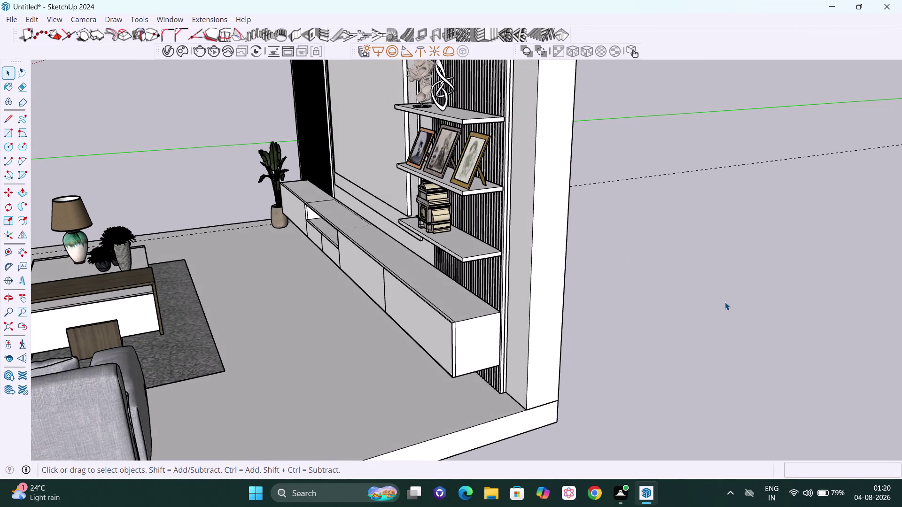
scroll(down, 3)
middle_drag(623, 273, 802, 292)
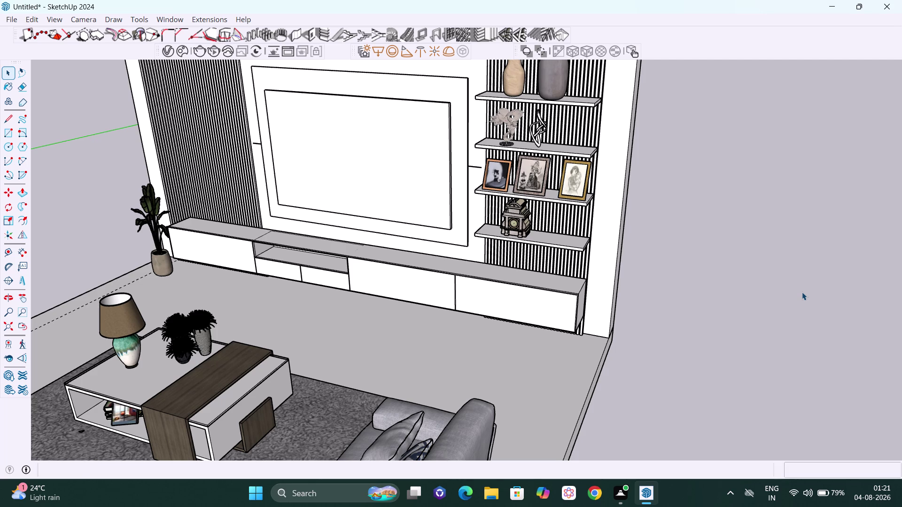
click(172, 15)
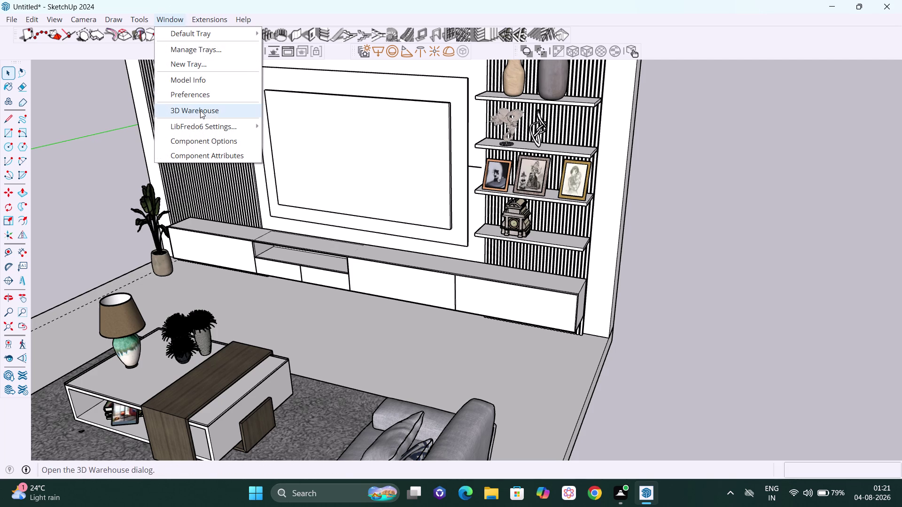
Open 3D Warehouse and replace the old shelf decors search with 'decor candles'.
click(200, 110)
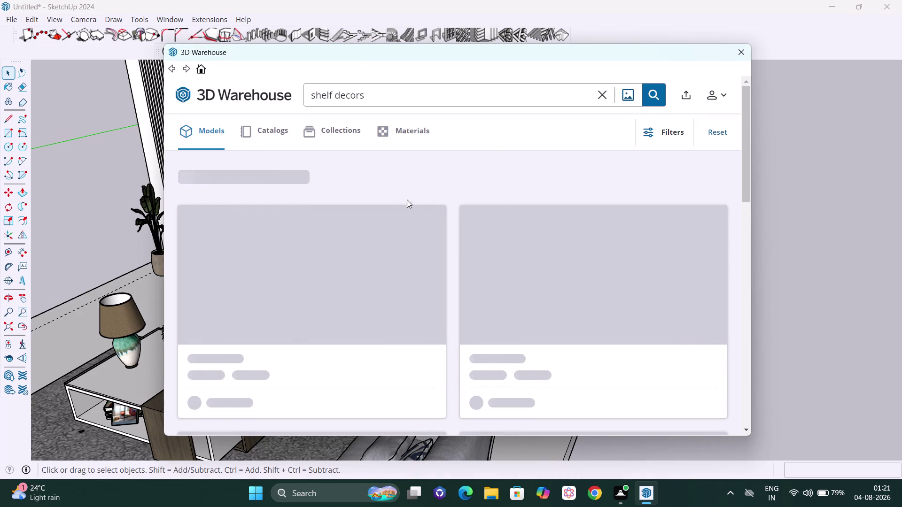
click(607, 92)
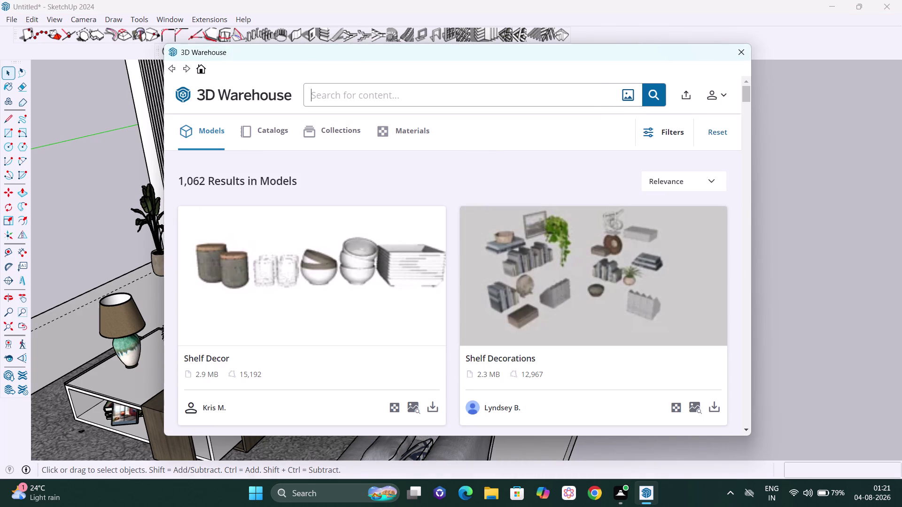
text(de)
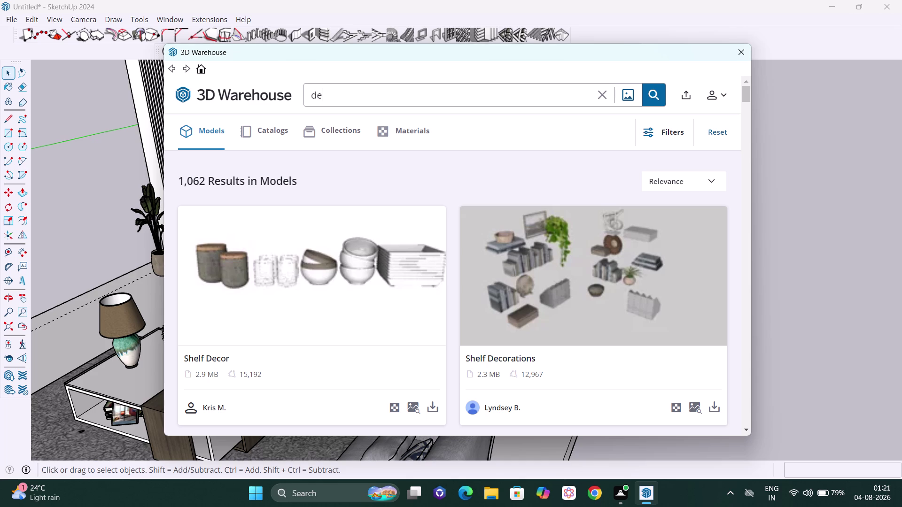
text(cor can)
text(dles)
key(Return)
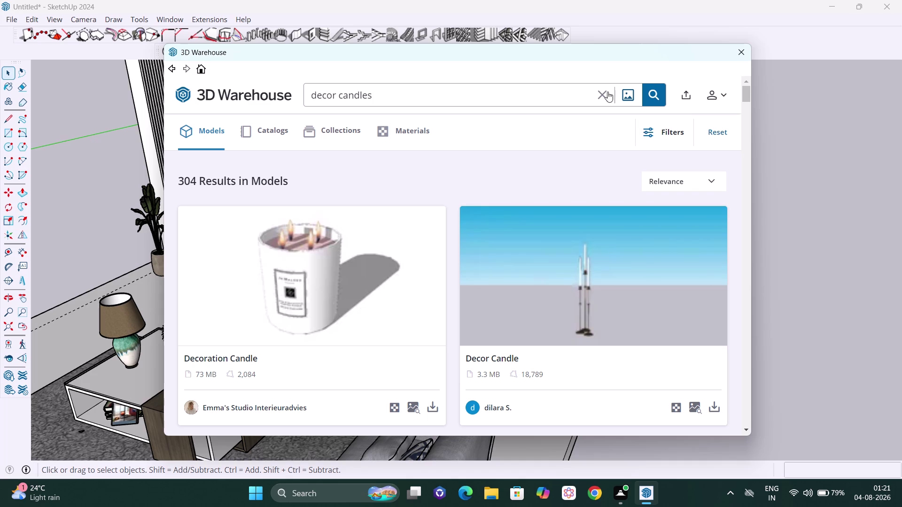
Browse down through the 'decor candles' results in 3D Warehouse.
scroll(down, 3)
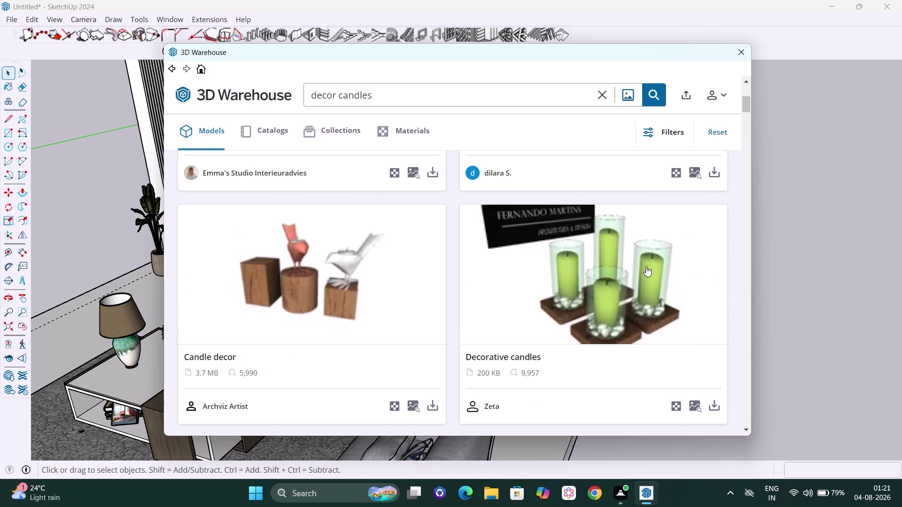
scroll(down, 3)
scroll(down, 3)
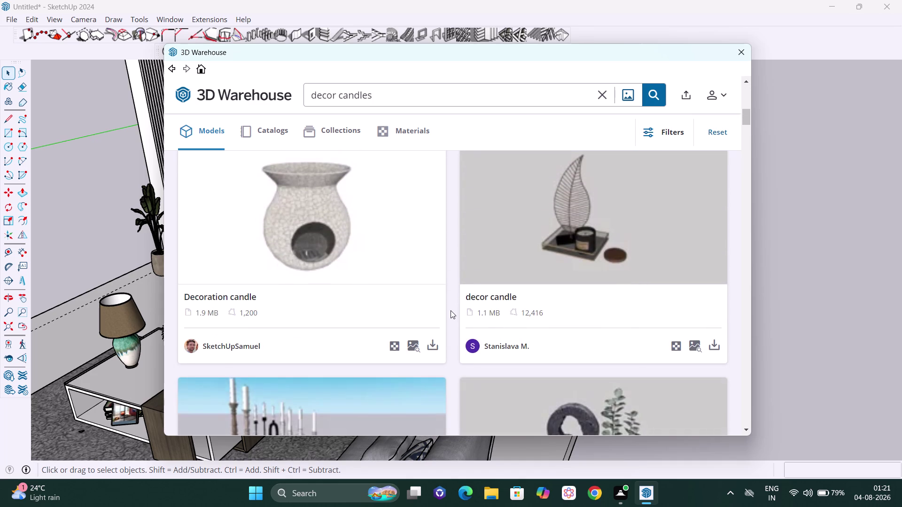
scroll(down, 3)
scroll(down, 3)
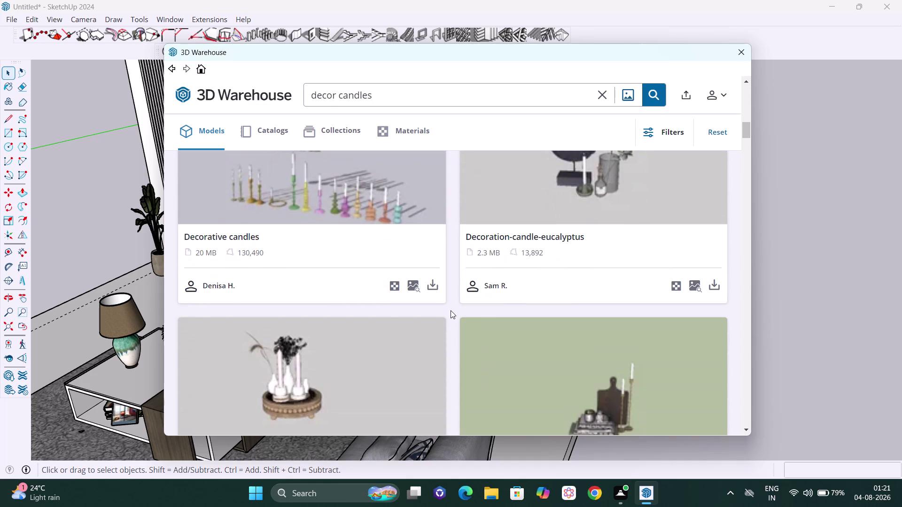
scroll(down, 3)
scroll(down, 3)
scroll(down, 3)
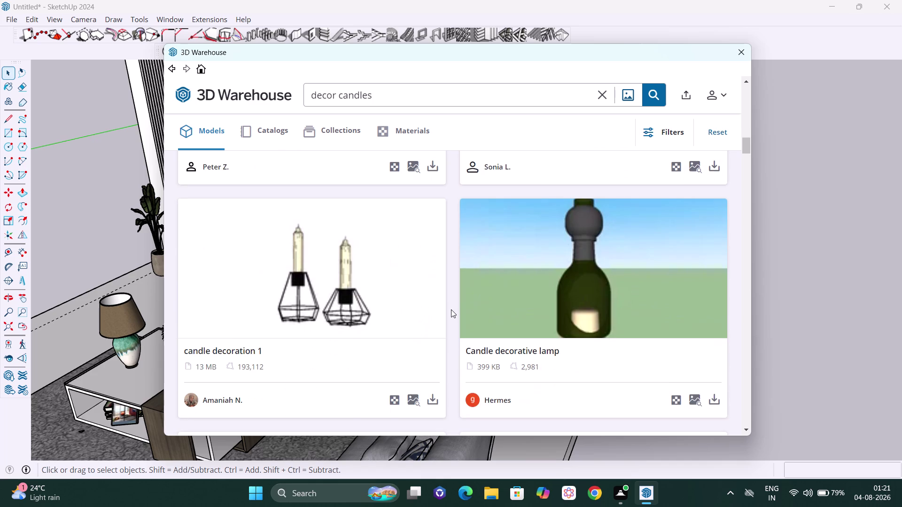
scroll(down, 3)
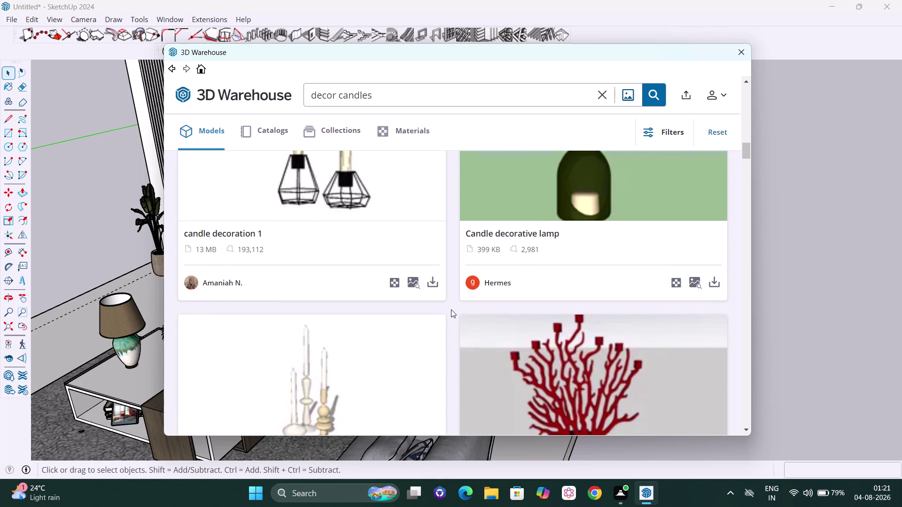
scroll(down, 3)
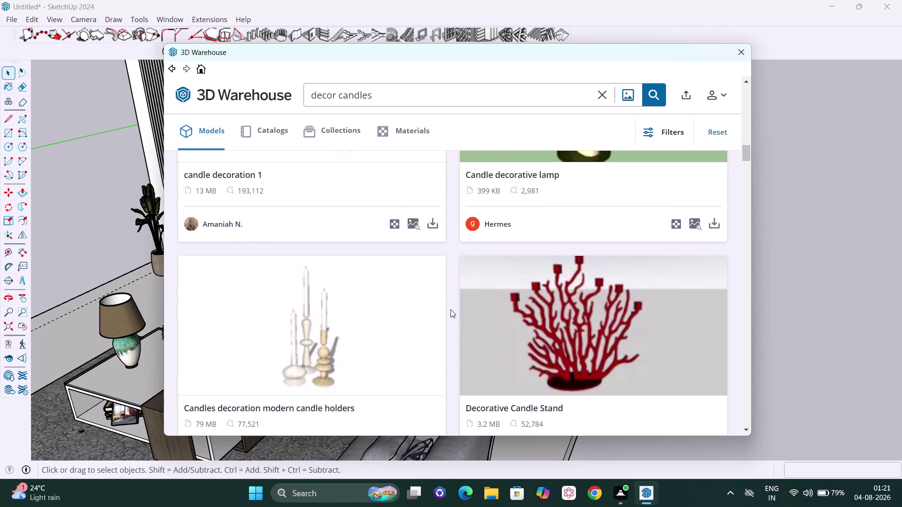
scroll(down, 3)
scroll(down, 3)
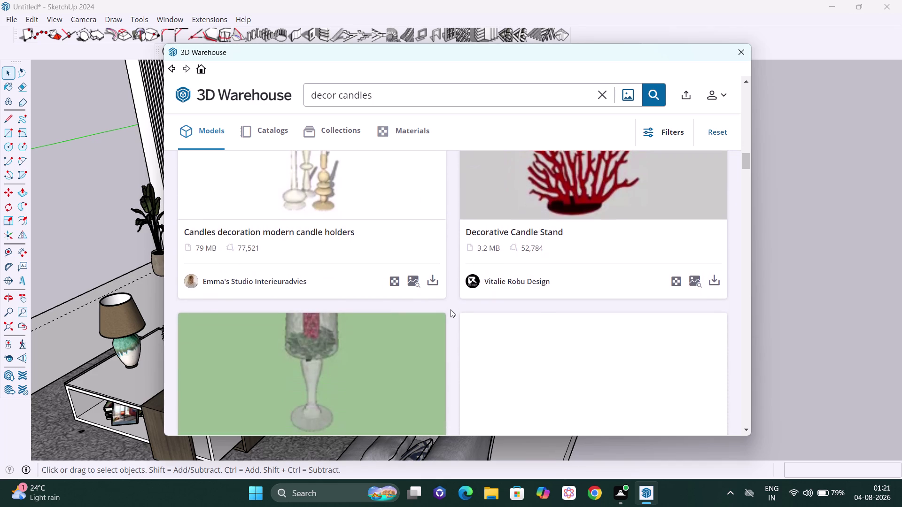
scroll(down, 3)
scroll(down, 3)
scroll(down, 3)
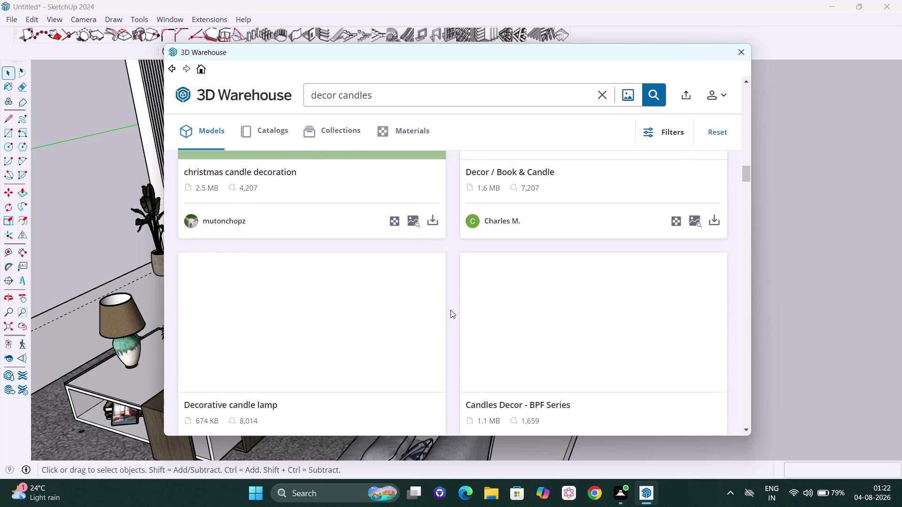
scroll(down, 3)
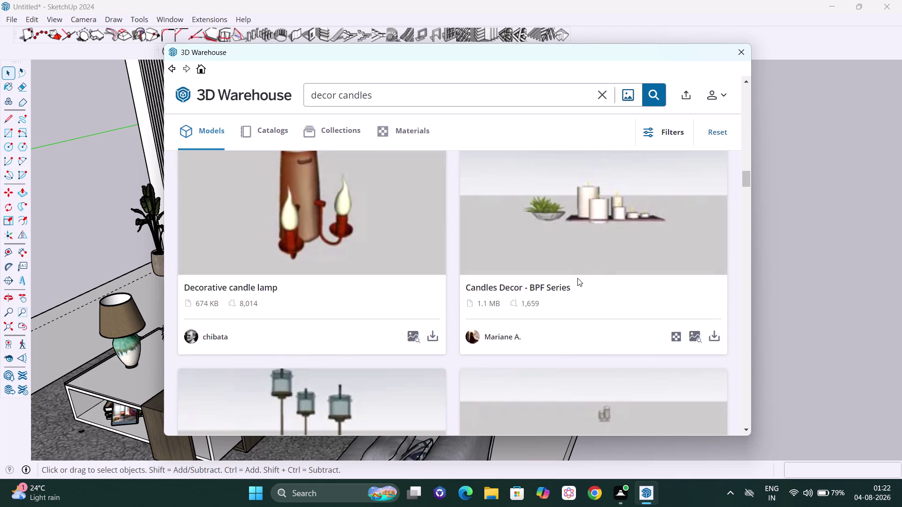
scroll(down, 3)
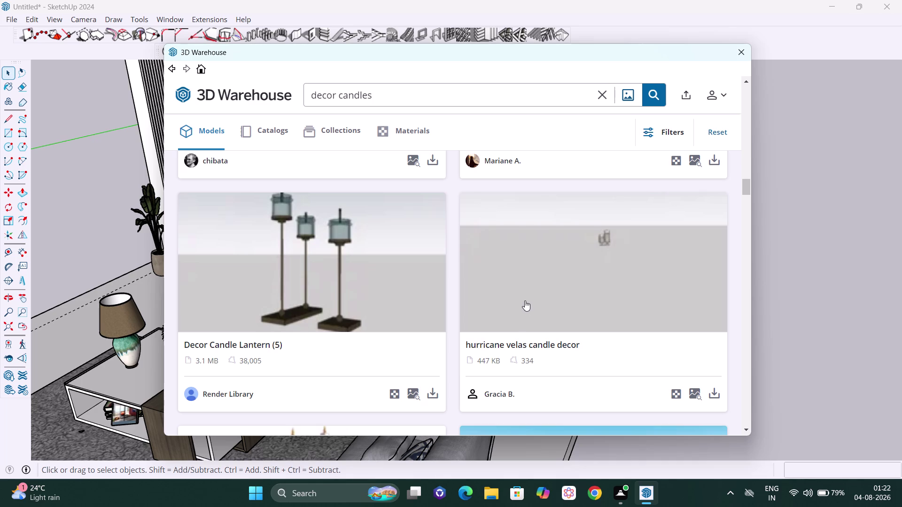
scroll(down, 3)
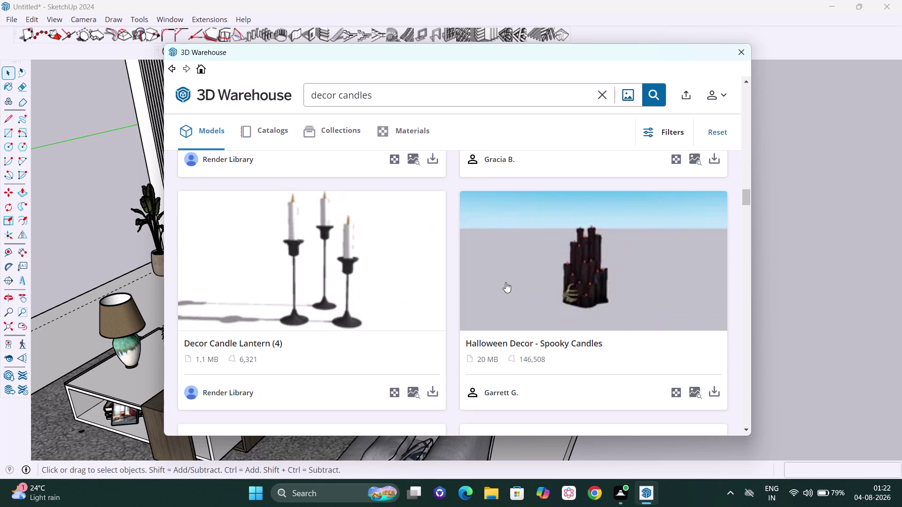
scroll(down, 3)
scroll(up, 3)
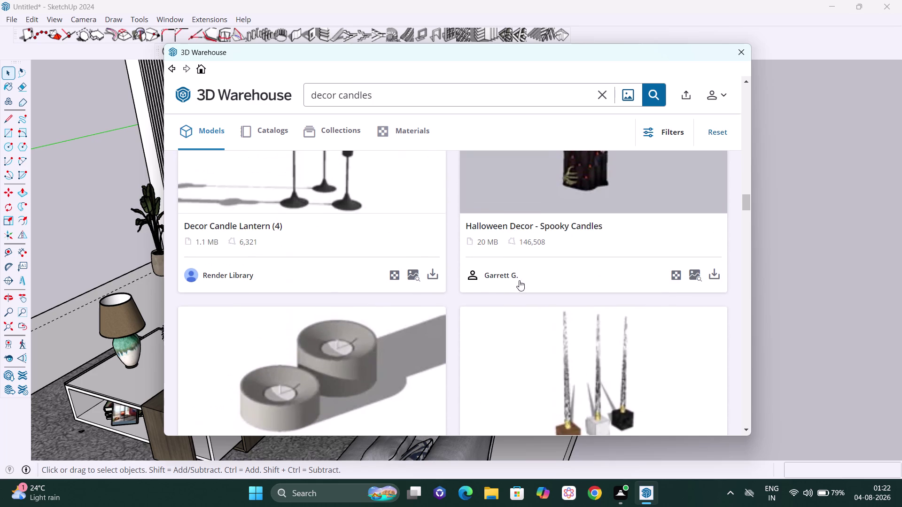
scroll(up, 3)
scroll(up, 3)
scroll(down, 3)
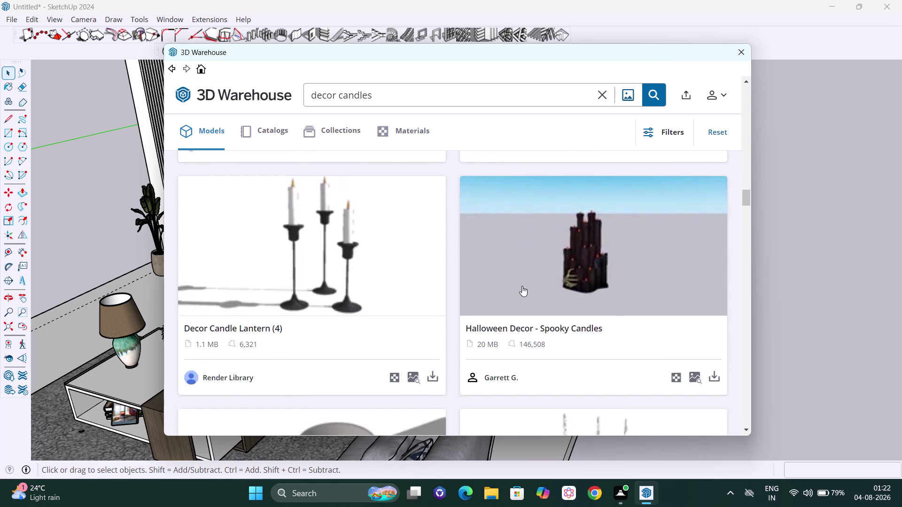
scroll(down, 3)
scroll(down, 3)
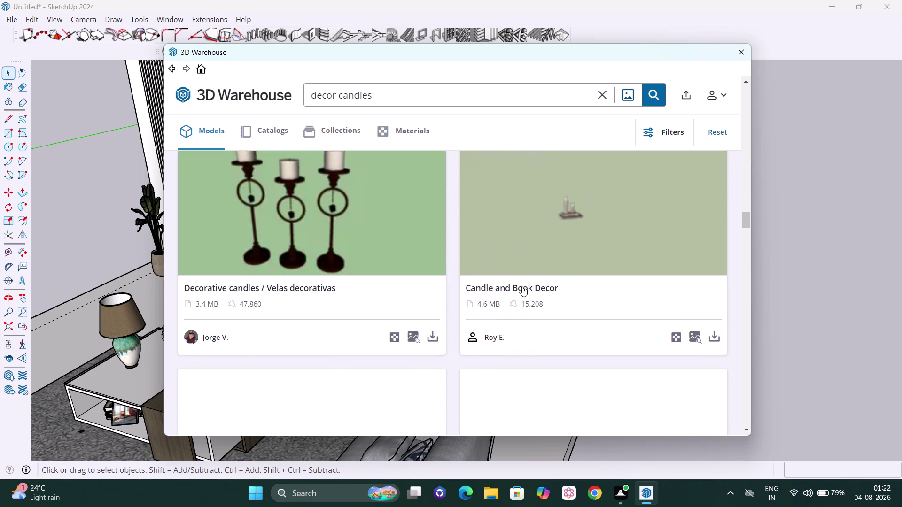
scroll(down, 3)
scroll(down, 3)
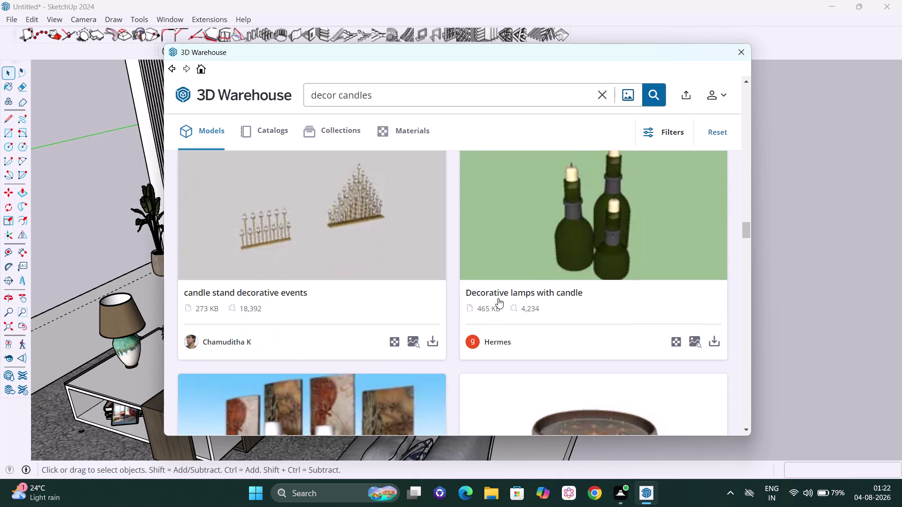
scroll(down, 3)
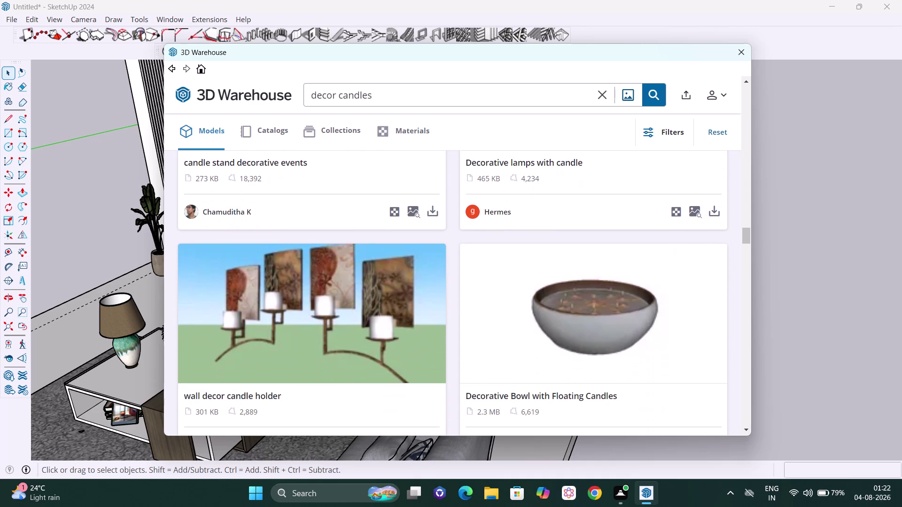
scroll(down, 3)
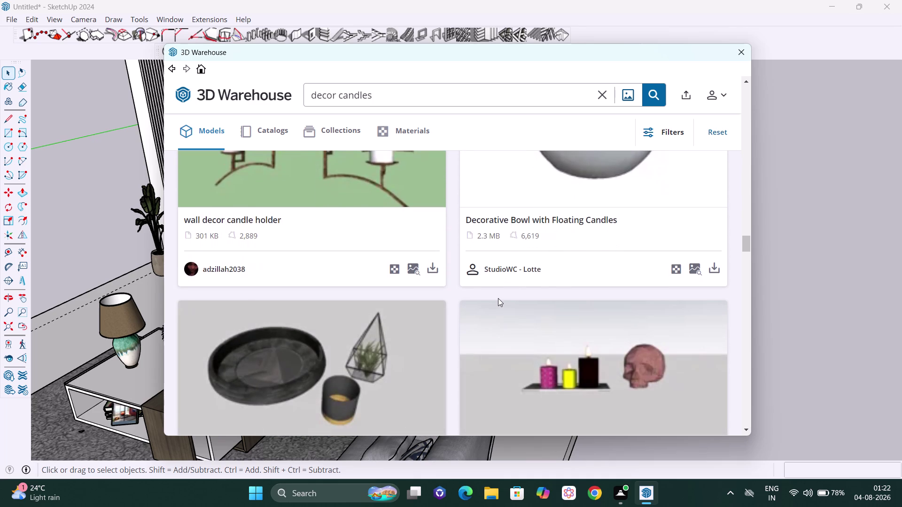
scroll(down, 3)
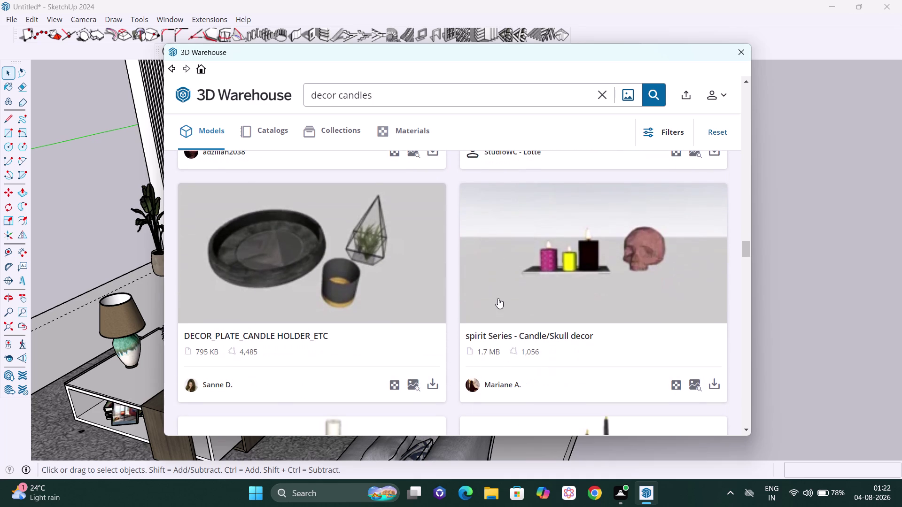
scroll(down, 3)
scroll(down, 3)
scroll(down, 3)
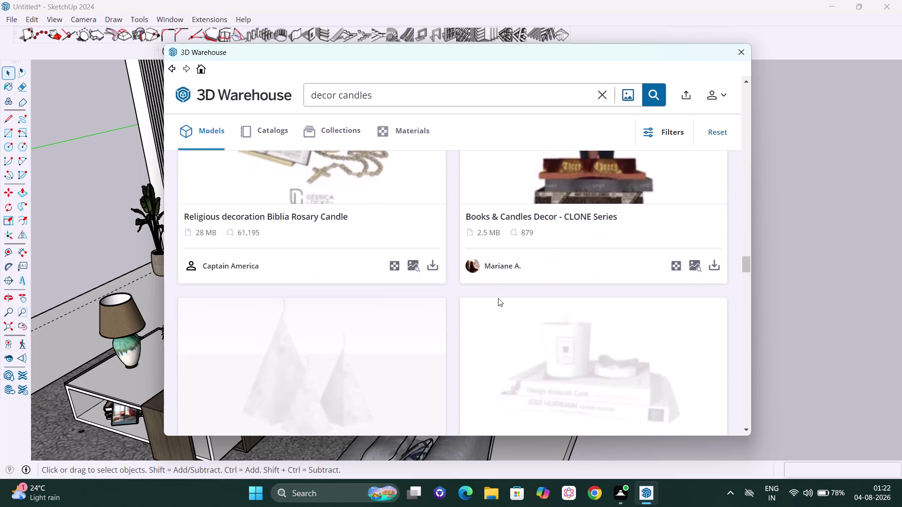
scroll(down, 3)
scroll(down, 3)
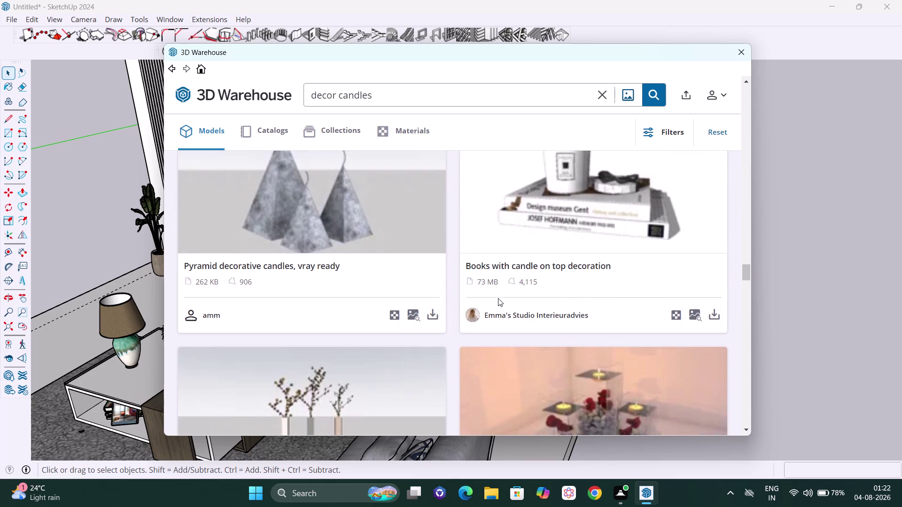
scroll(down, 3)
scroll(down, 3)
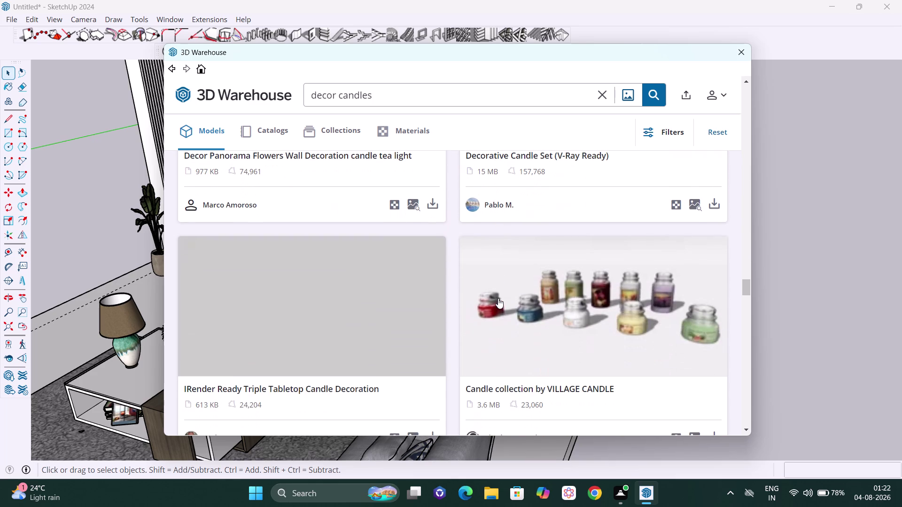
scroll(down, 3)
scroll(down, 3)
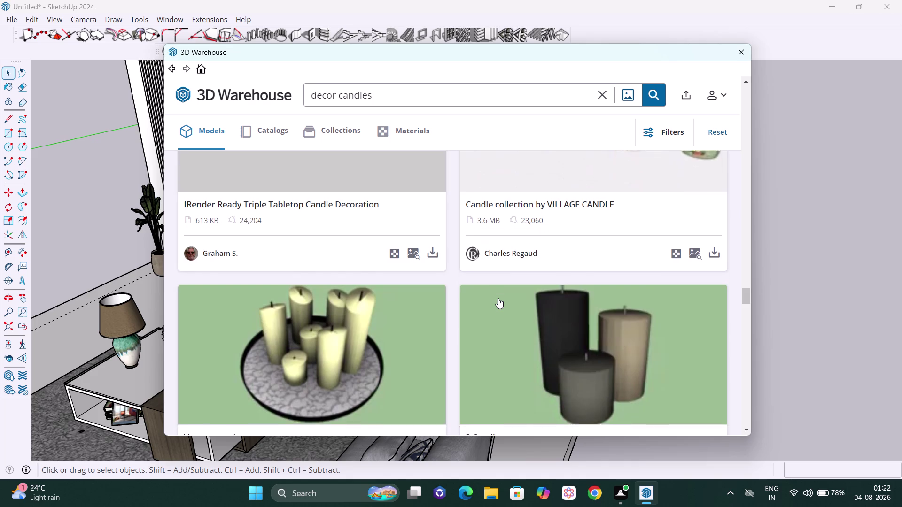
scroll(down, 3)
scroll(down, 3)
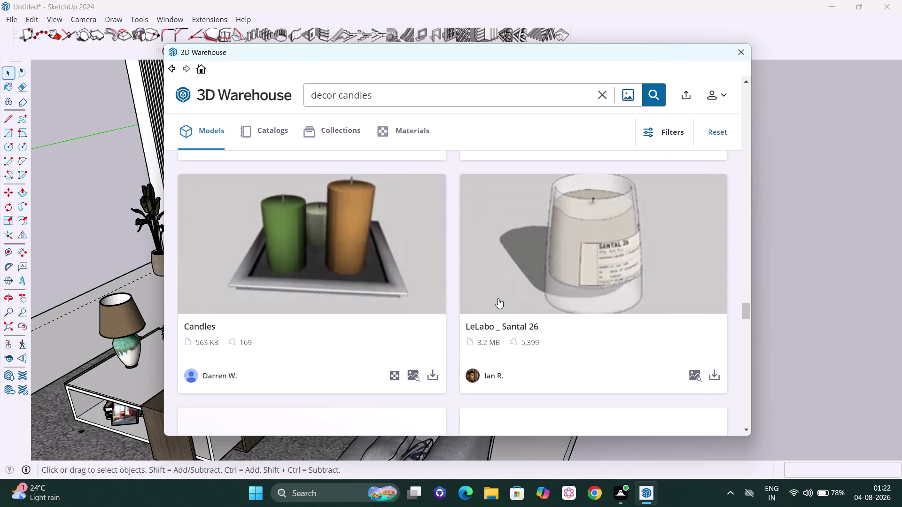
scroll(down, 3)
scroll(down, 3)
scroll(down, 3)
scroll(down, 3)
scroll(down, 3)
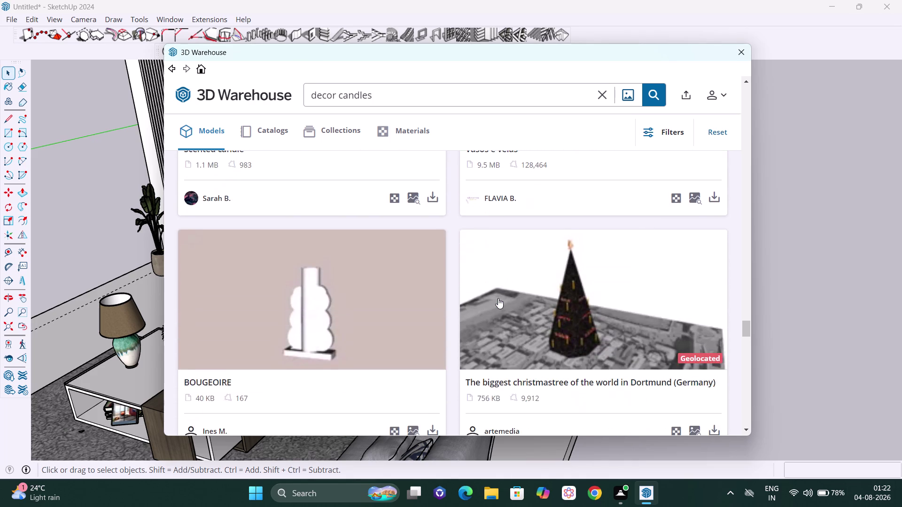
scroll(down, 3)
scroll(down, 3)
scroll(down, 3)
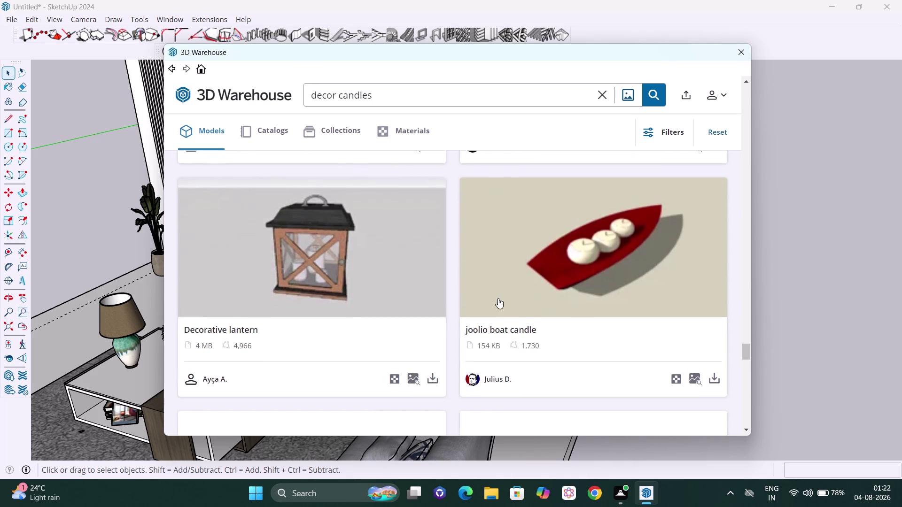
scroll(down, 3)
scroll(down, 3)
scroll(down, 3)
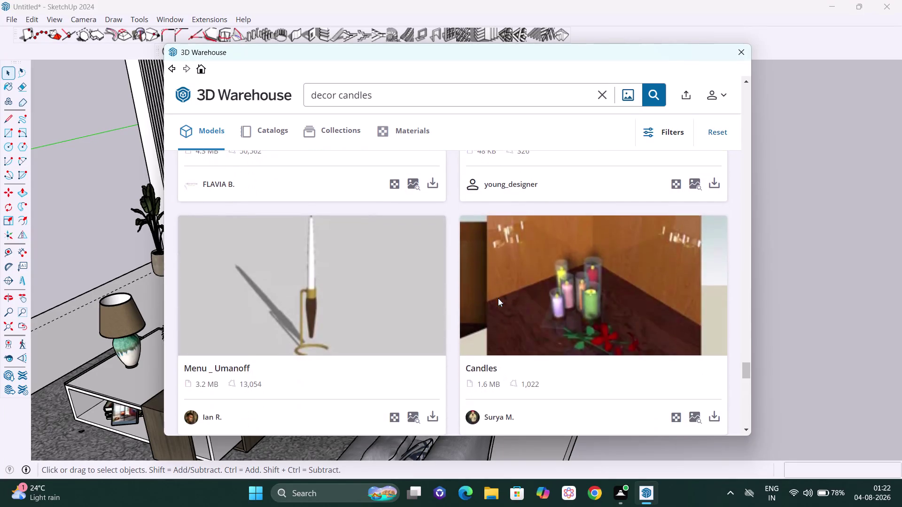
scroll(down, 3)
scroll(down, 3)
scroll(down, 3)
scroll(down, 3)
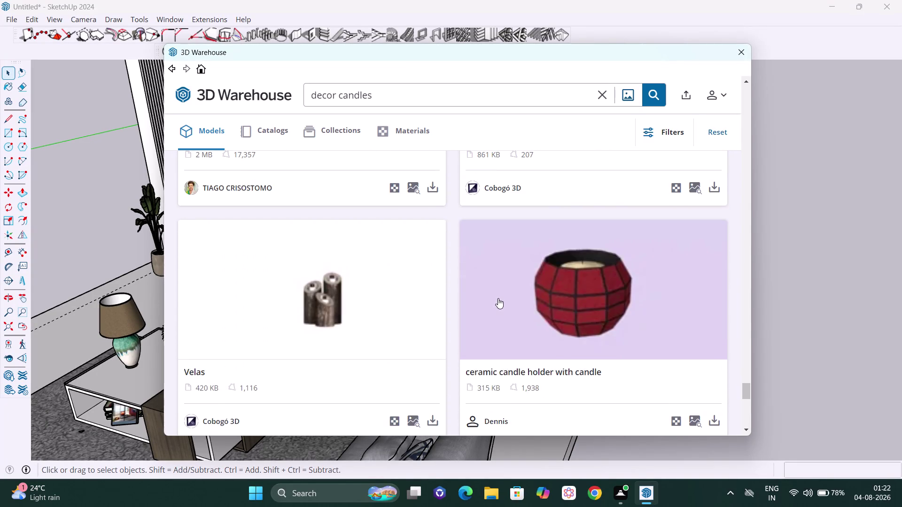
scroll(down, 3)
scroll(down, 3)
scroll(down, 3)
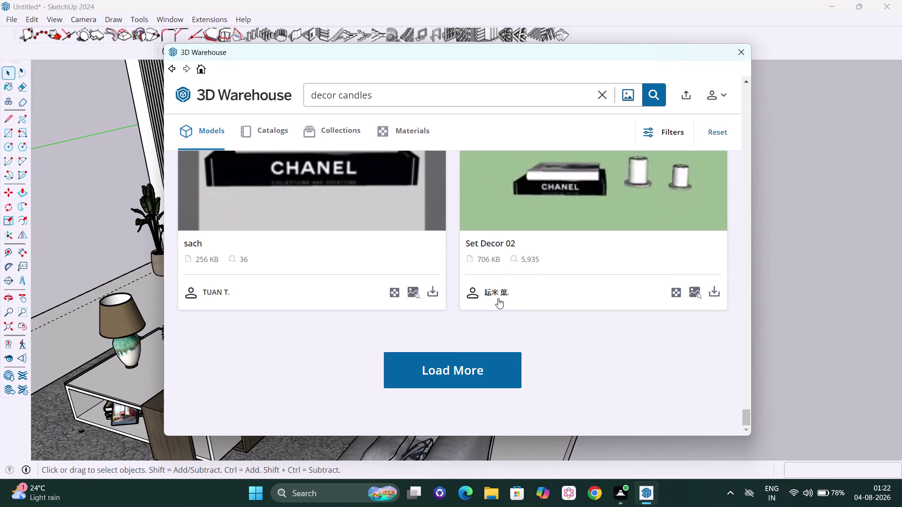
scroll(down, 3)
Return to the top of the candle results and close 3D Warehouse.
scroll(up, 3)
scroll(up, 3)
scroll(up, 3)
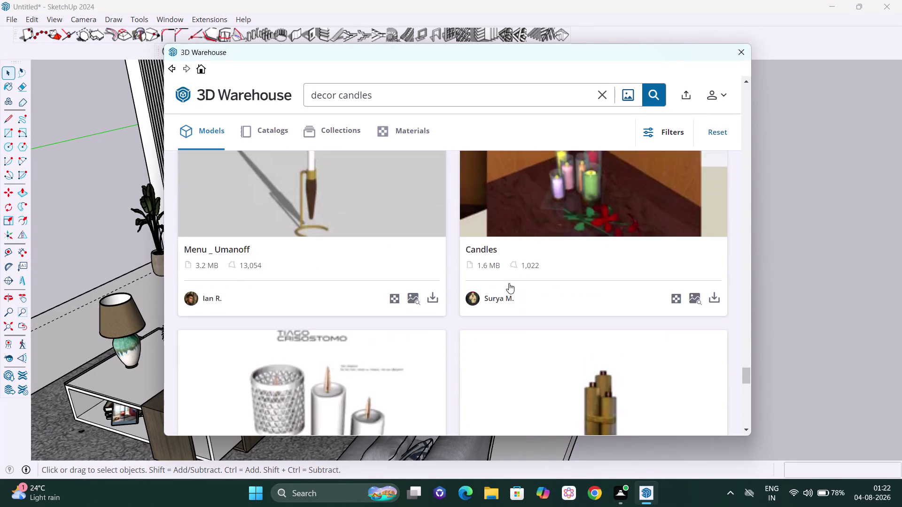
scroll(up, 3)
scroll(up, 3)
scroll(up, 3)
scroll(up, 3)
scroll(up, 3)
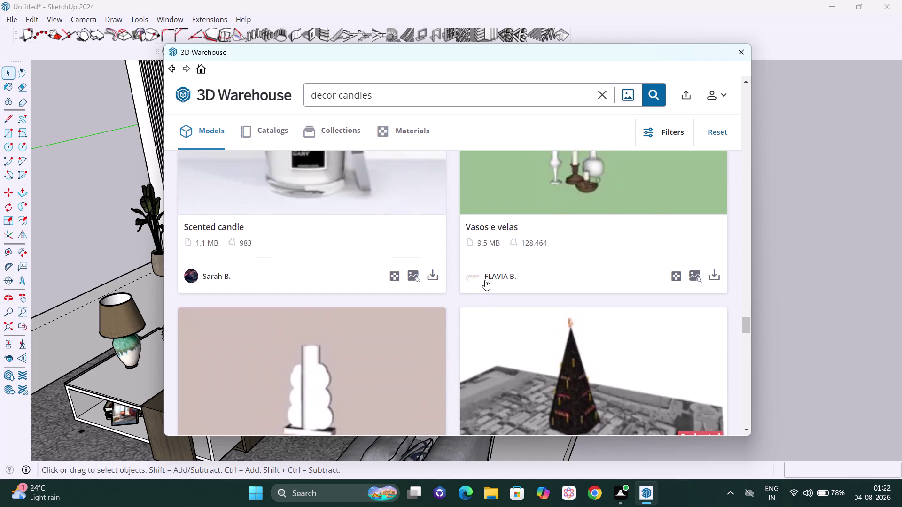
scroll(up, 3)
scroll(up, 3)
scroll(up, 3)
scroll(up, 3)
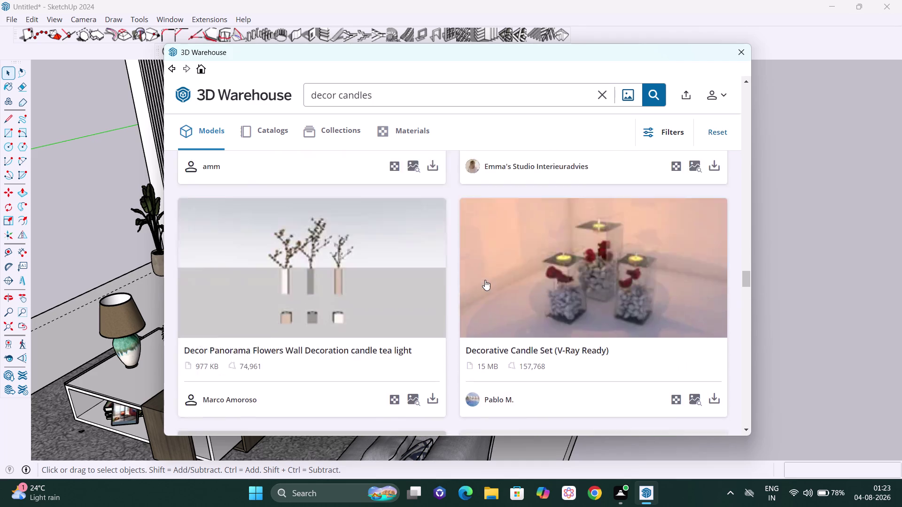
scroll(up, 3)
scroll(up, 3)
scroll(up, 3)
scroll(up, 3)
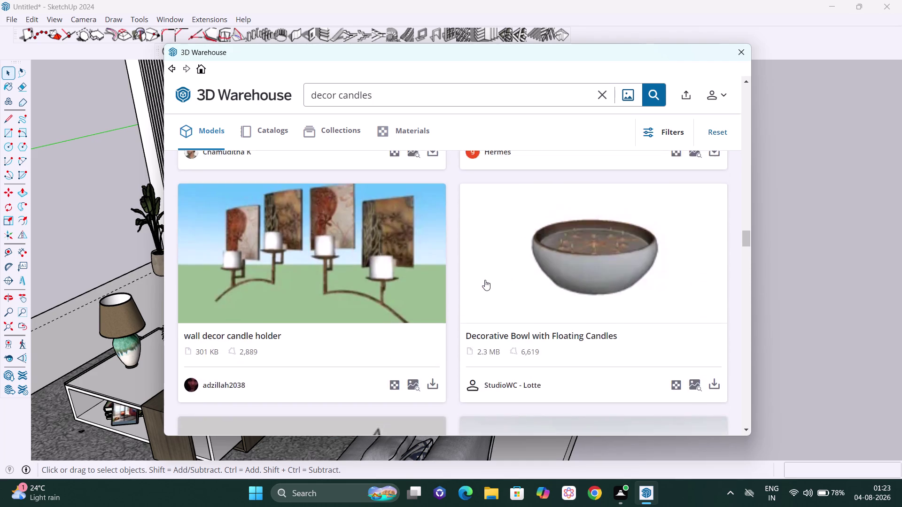
scroll(up, 3)
scroll(up, 3)
scroll(up, 3)
scroll(up, 3)
scroll(down, 3)
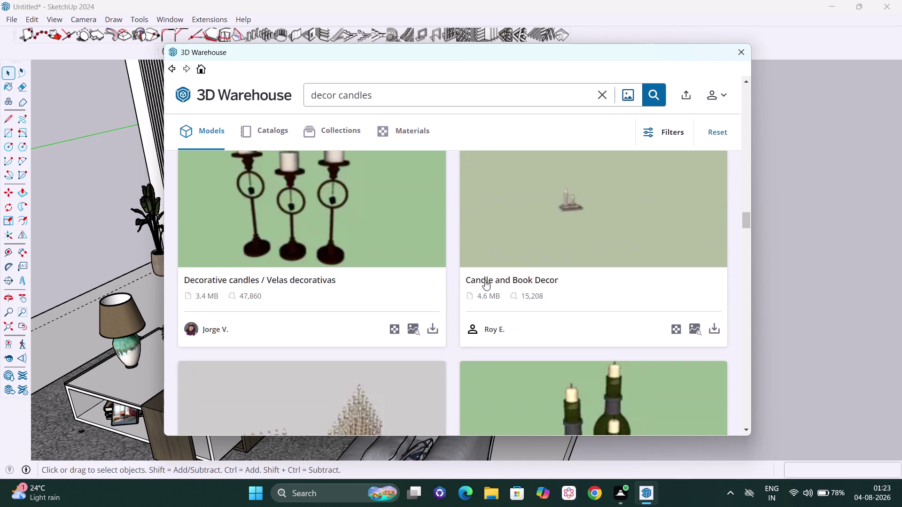
scroll(down, 3)
scroll(up, 3)
scroll(down, 3)
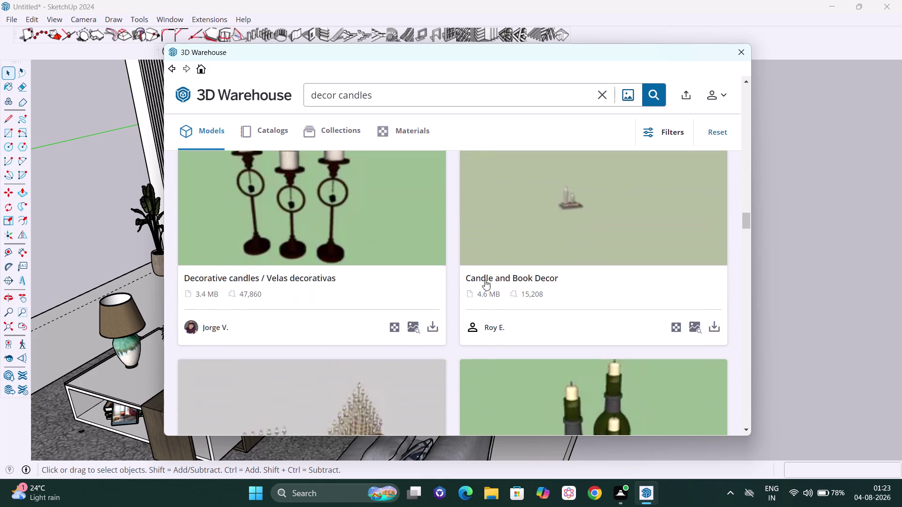
scroll(down, 3)
scroll(up, 3)
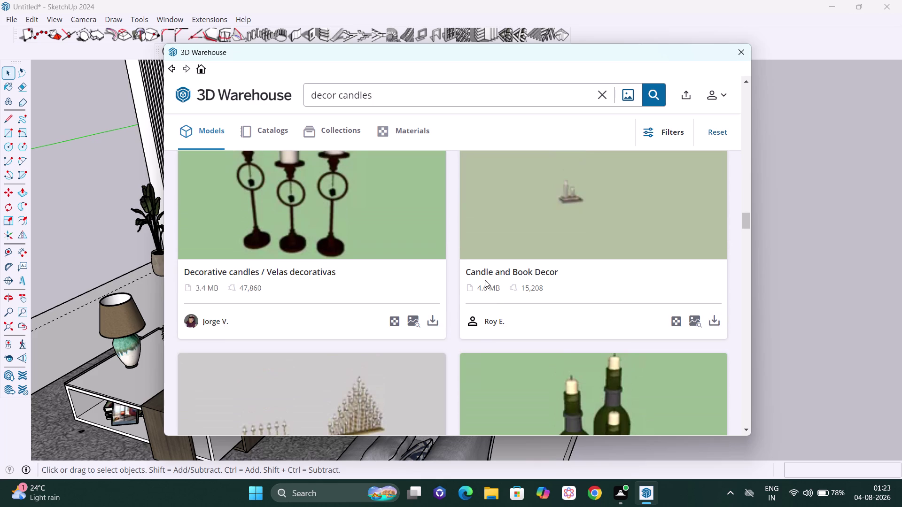
scroll(up, 3)
scroll(up, 3)
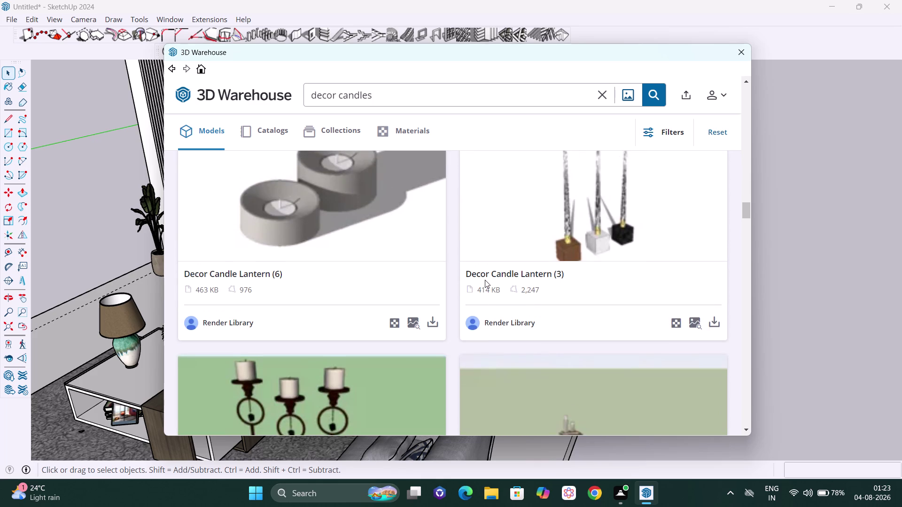
scroll(up, 3)
scroll(up, 3)
scroll(down, 3)
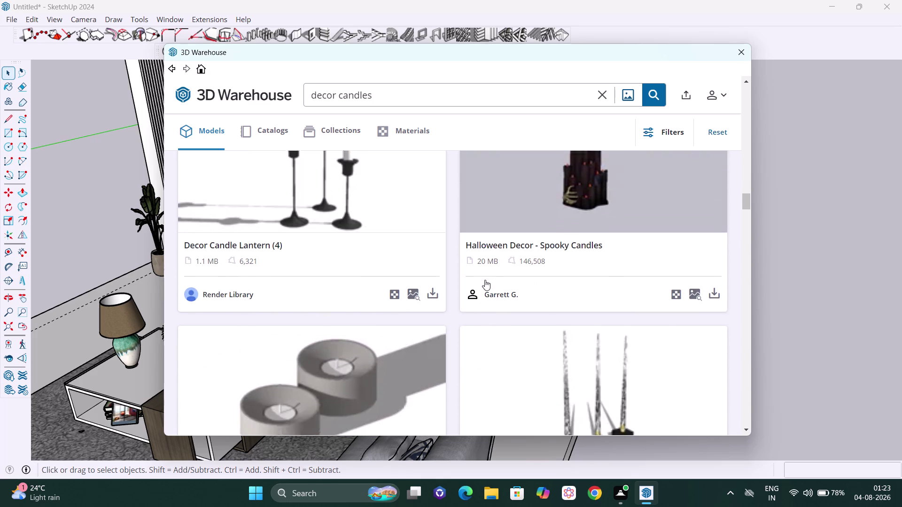
scroll(down, 3)
scroll(up, 3)
scroll(up, 3)
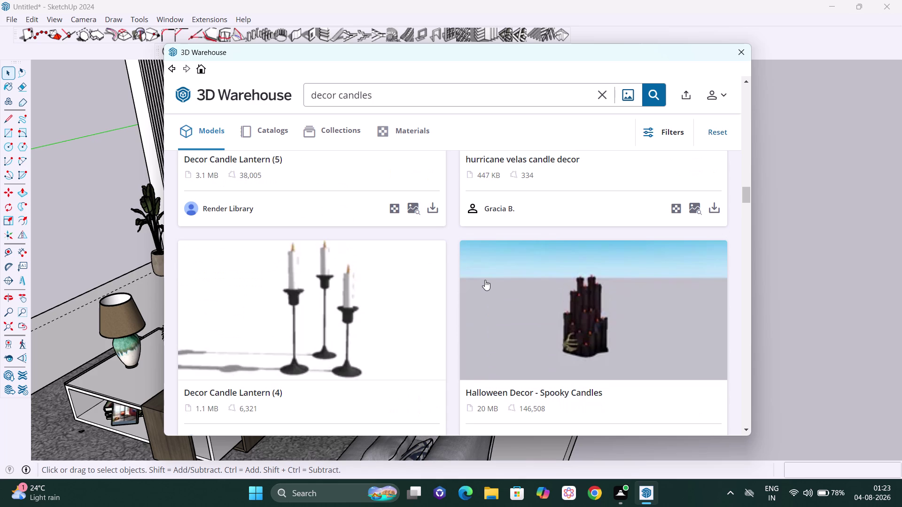
scroll(up, 3)
scroll(down, 3)
scroll(up, 3)
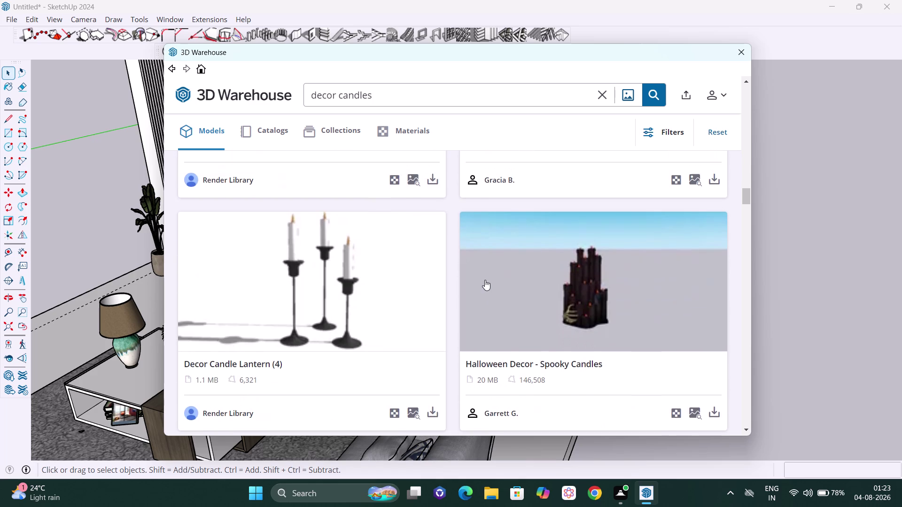
scroll(up, 3)
scroll(up, 3)
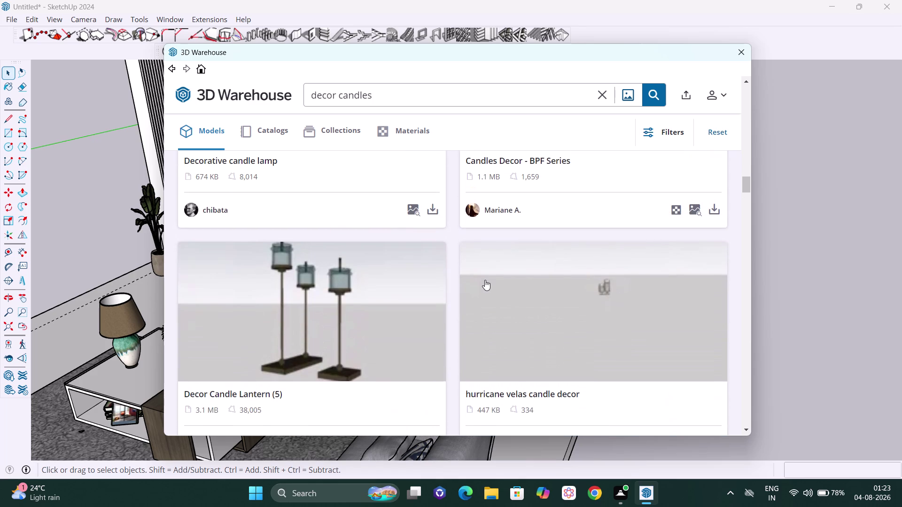
scroll(up, 3)
scroll(up, 3)
scroll(up, 3)
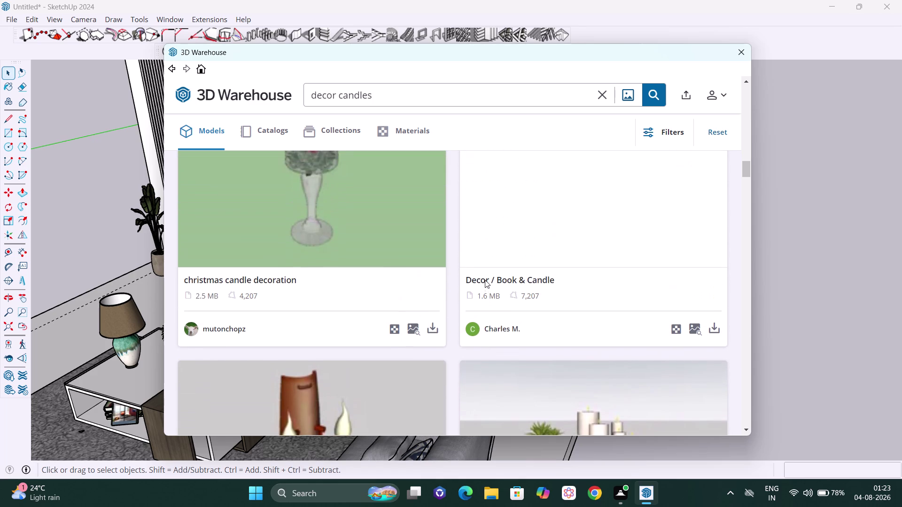
scroll(down, 3)
scroll(up, 3)
scroll(up, 3)
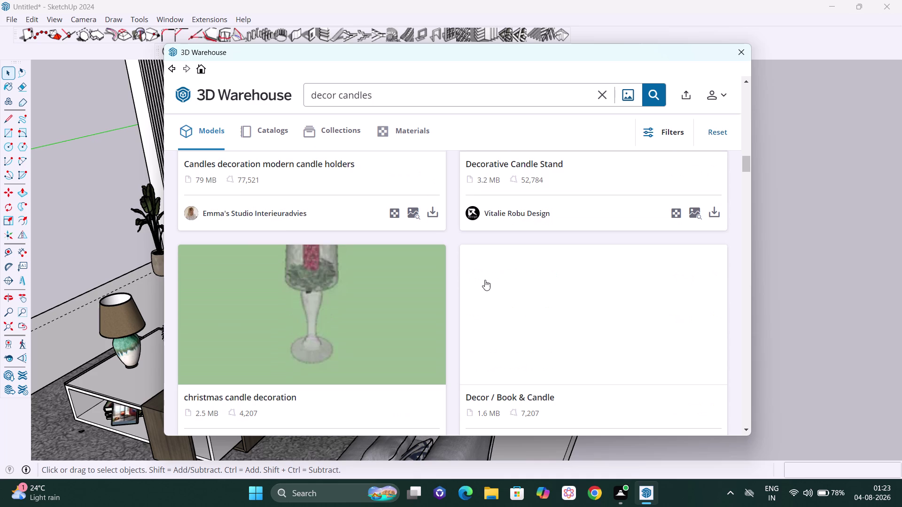
scroll(up, 3)
scroll(up, 3)
scroll(down, 3)
scroll(up, 3)
scroll(up, 3)
scroll(up, 3)
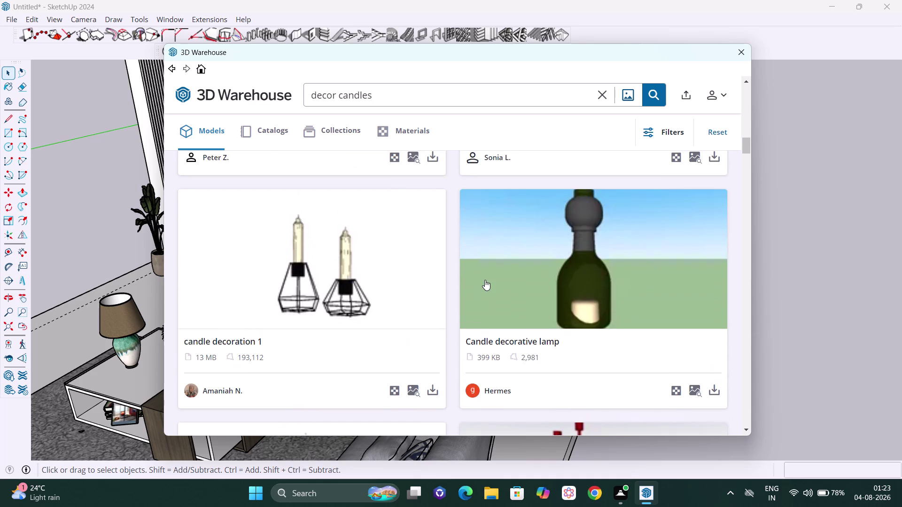
scroll(up, 3)
scroll(up, 3)
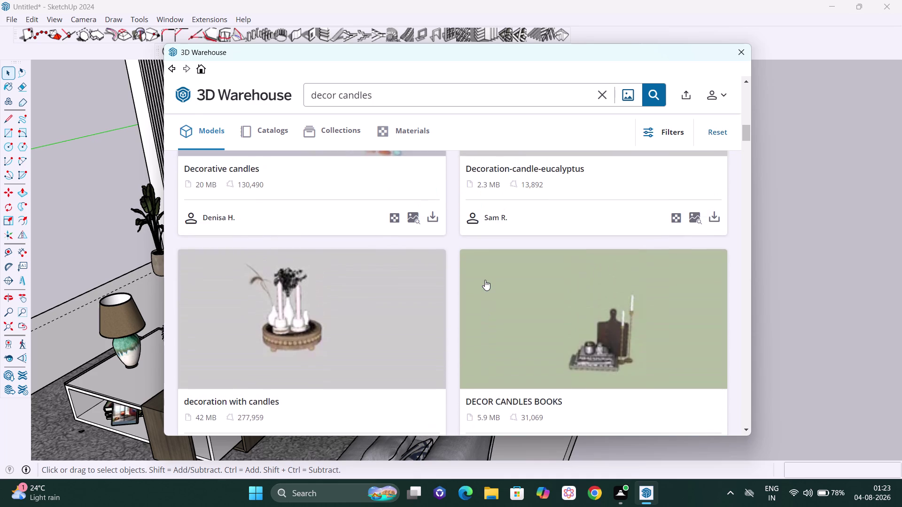
scroll(up, 3)
scroll(up, 3)
scroll(up, 3)
scroll(up, 3)
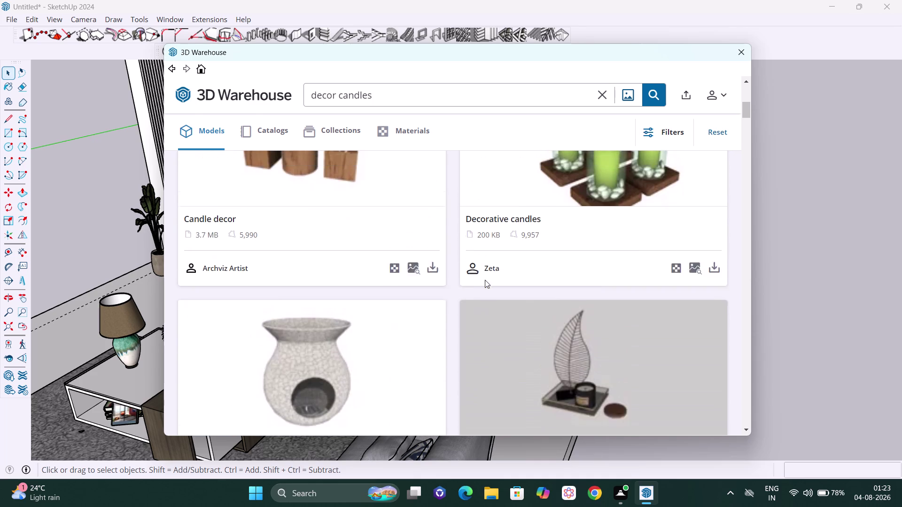
scroll(up, 3)
scroll(up, 3)
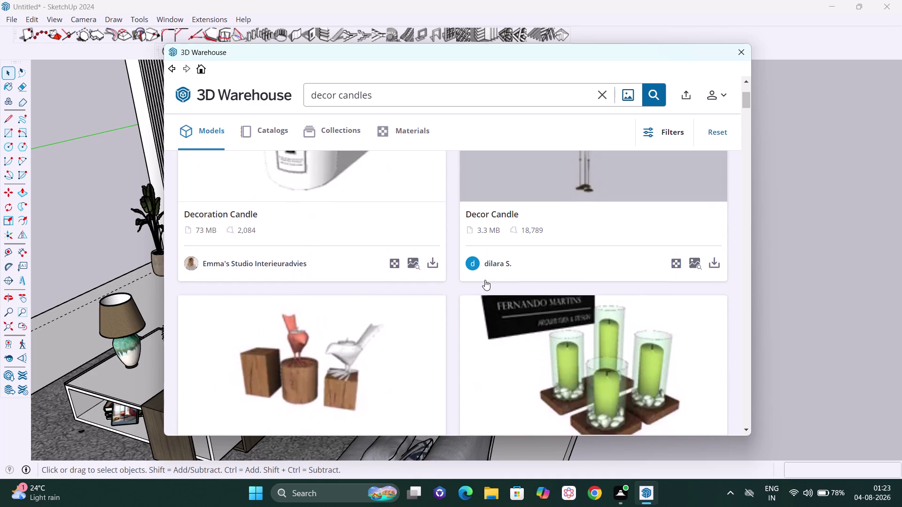
scroll(up, 3)
scroll(up, 3)
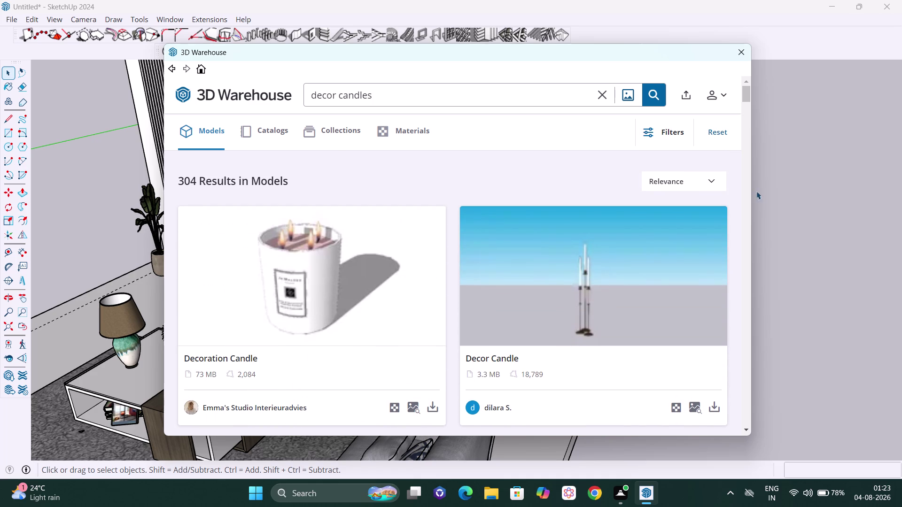
click(748, 51)
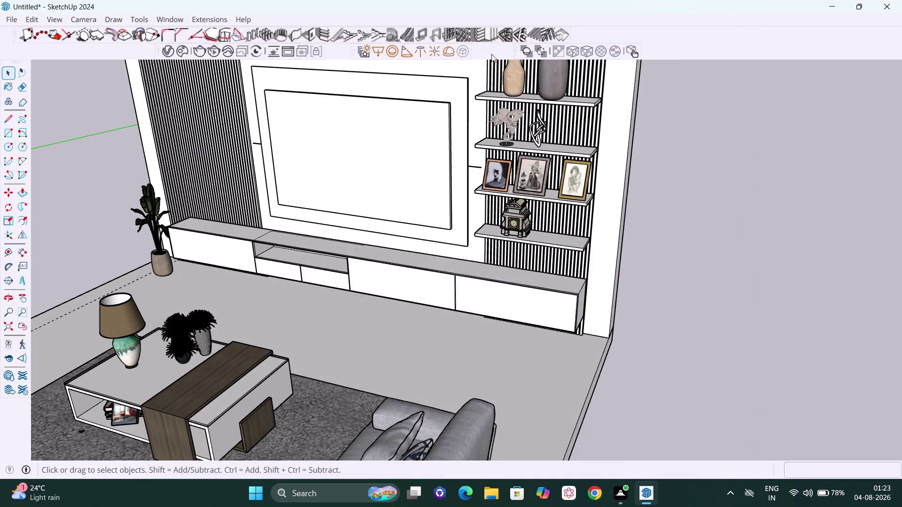
Open the V-Ray Asset Editor and show the V-Ray Material Library in Chaos Cosmos.
click(171, 53)
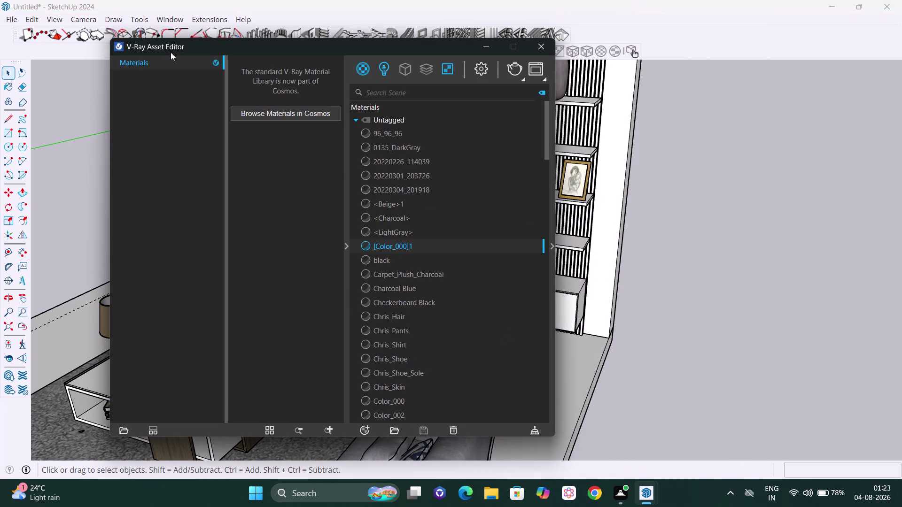
click(234, 114)
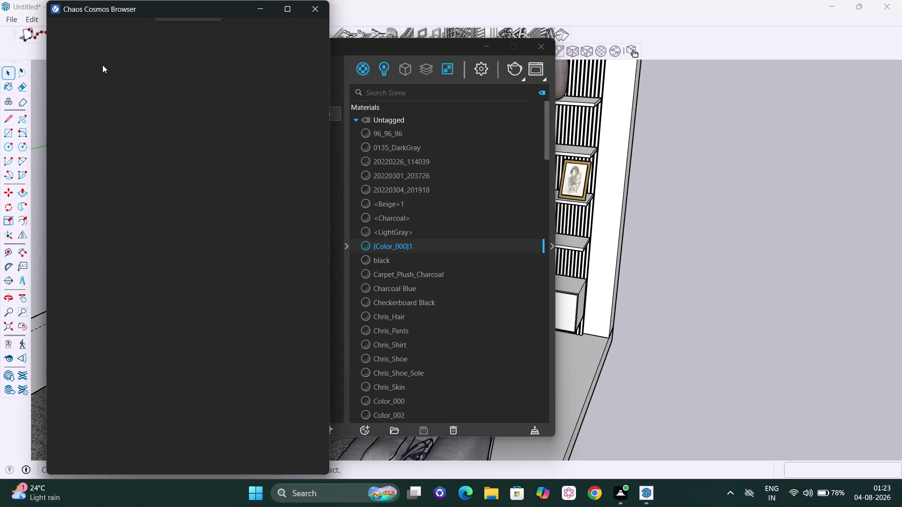
click(310, 10)
click(269, 112)
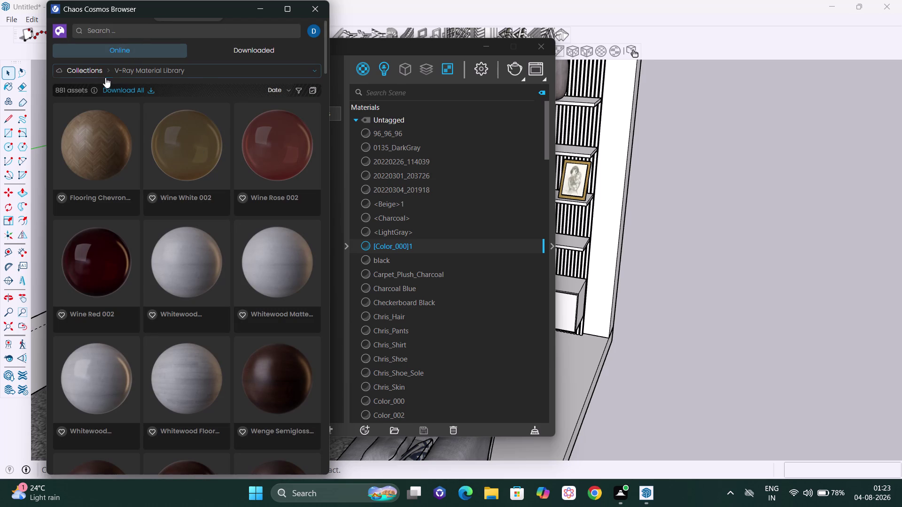
click(118, 26)
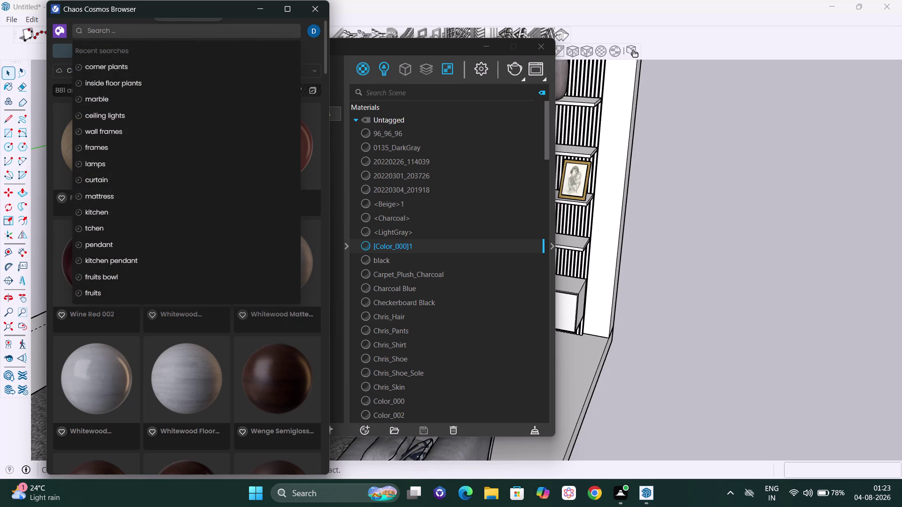
Search Chaos Cosmos for 'candles', returning 111 candle assets.
text(ca)
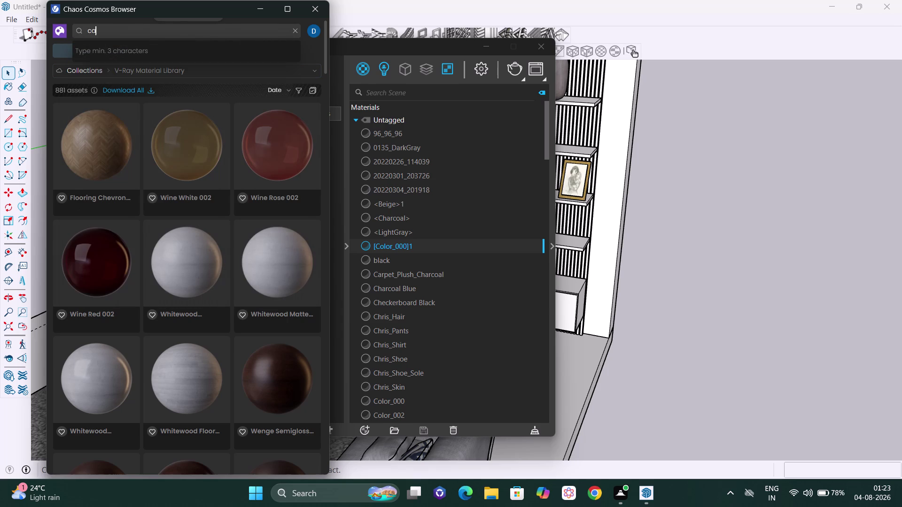
text(ndle)
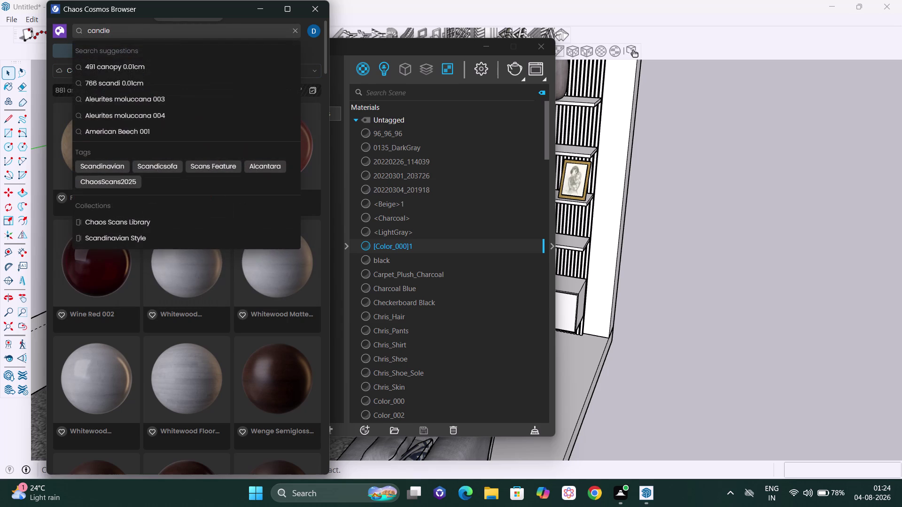
key(s)
key(Return)
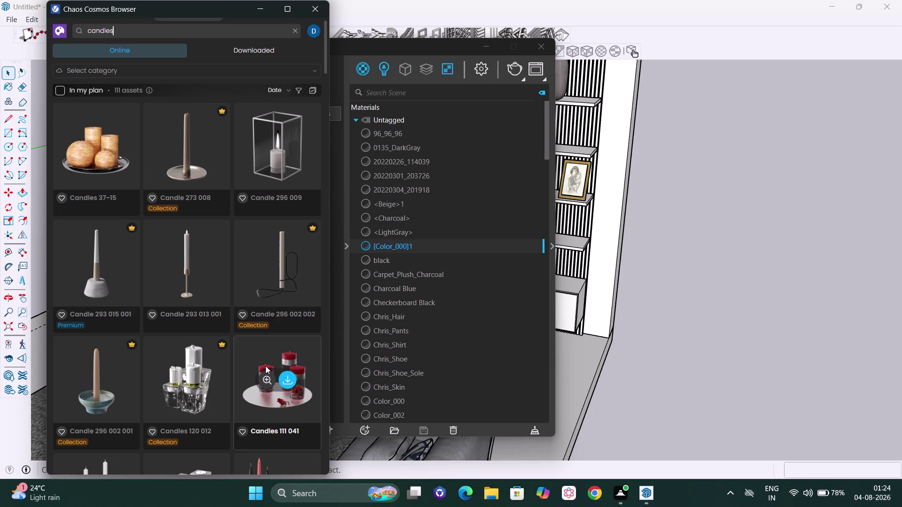
Scroll down through the Chaos Cosmos candle search results.
scroll(down, 3)
scroll(down, 3)
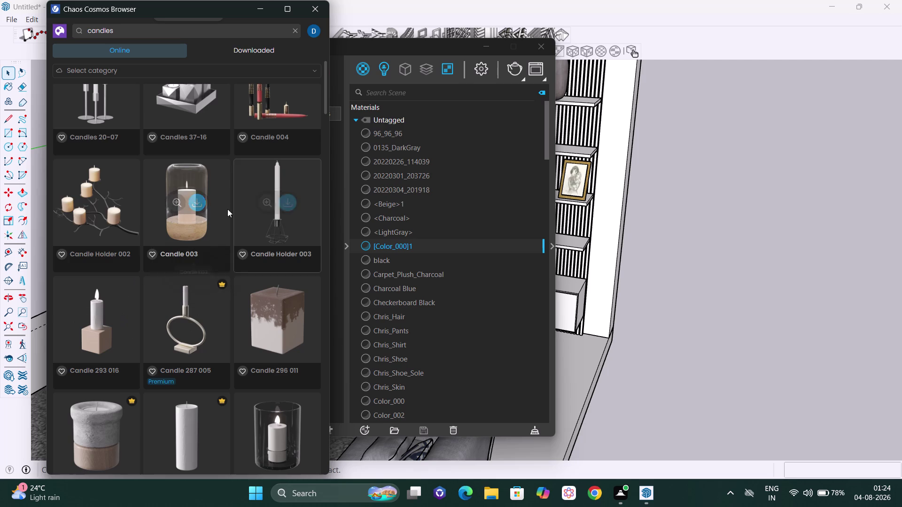
scroll(up, 3)
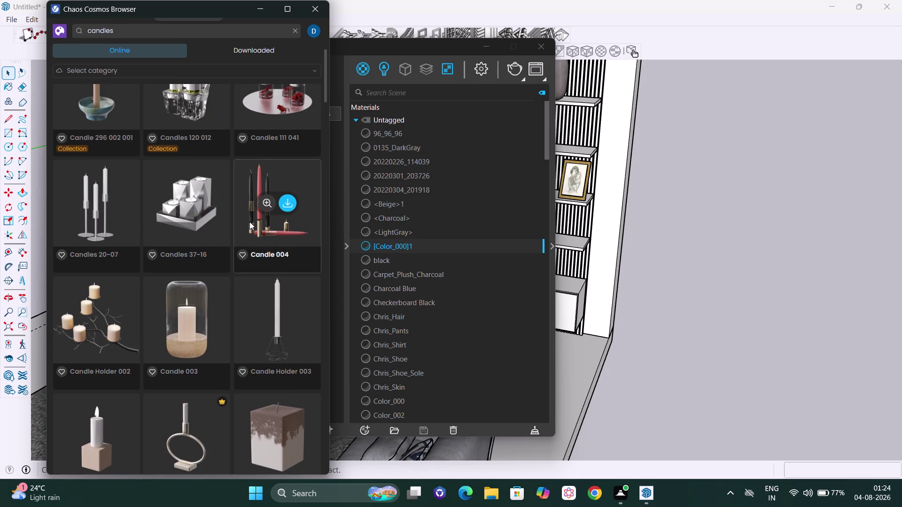
scroll(up, 3)
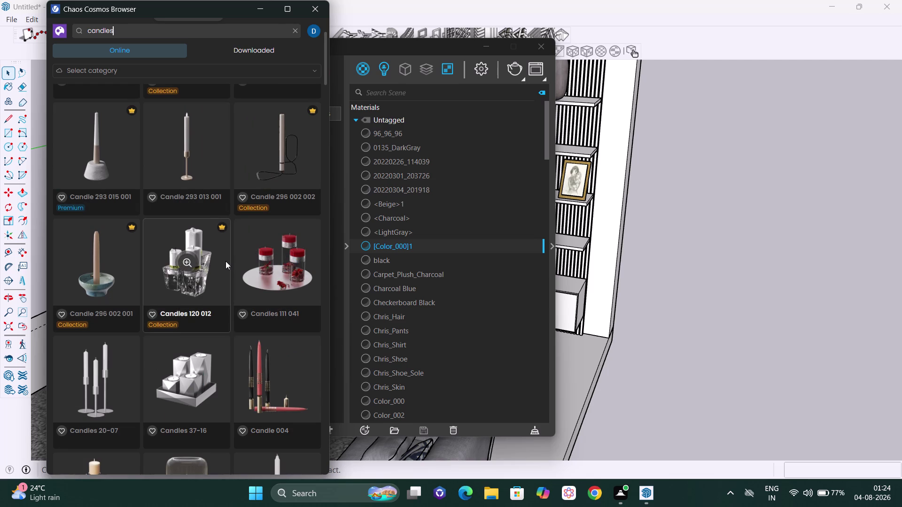
scroll(down, 3)
scroll(down, 3)
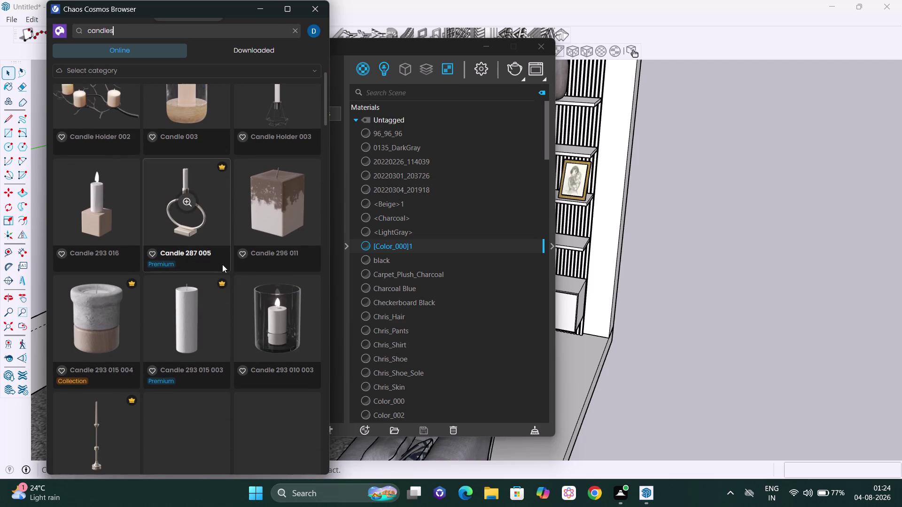
scroll(down, 3)
scroll(down, 3)
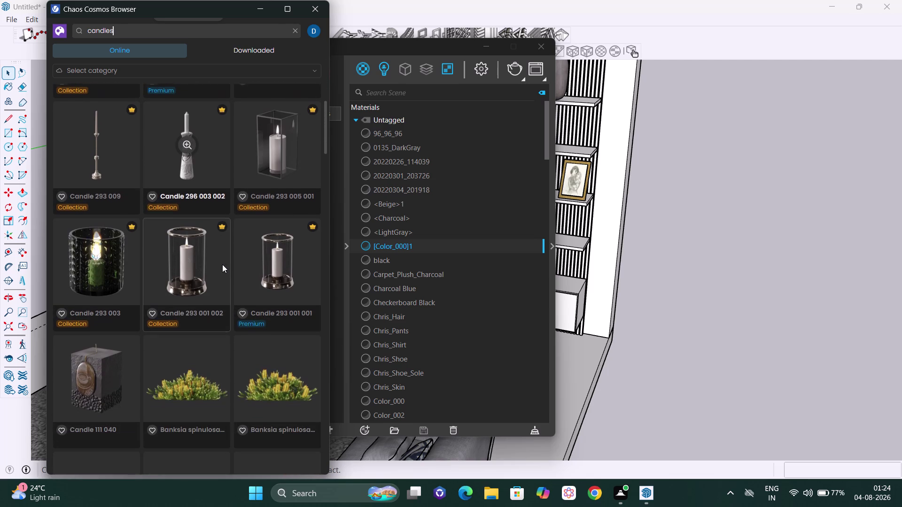
scroll(down, 3)
scroll(down, 3)
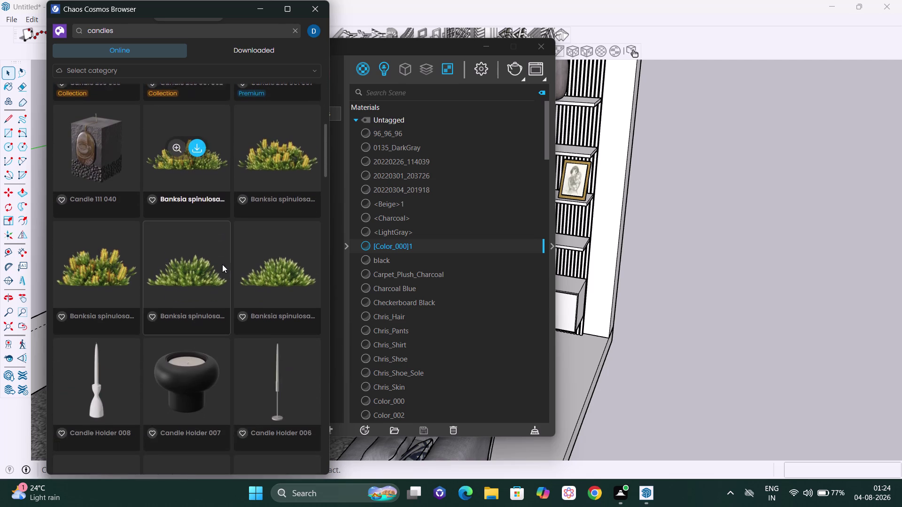
scroll(down, 3)
scroll(down, 3)
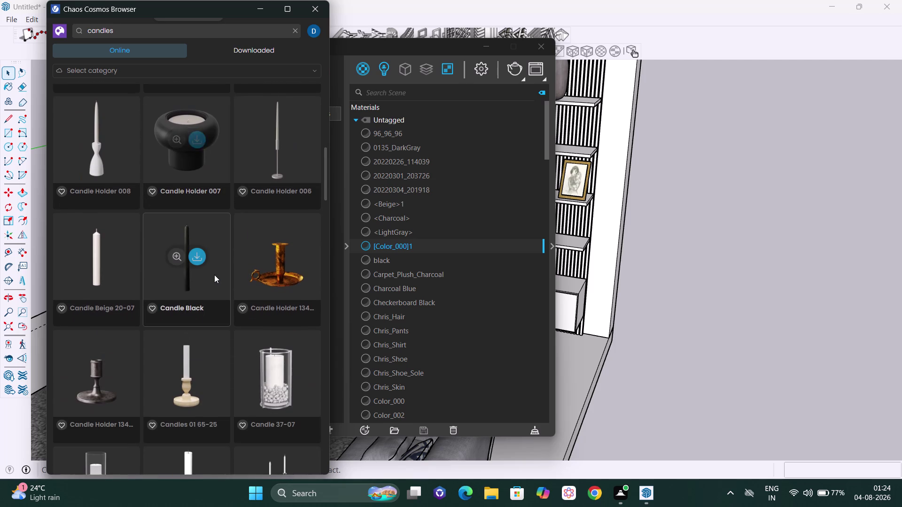
scroll(down, 3)
scroll(down, 3)
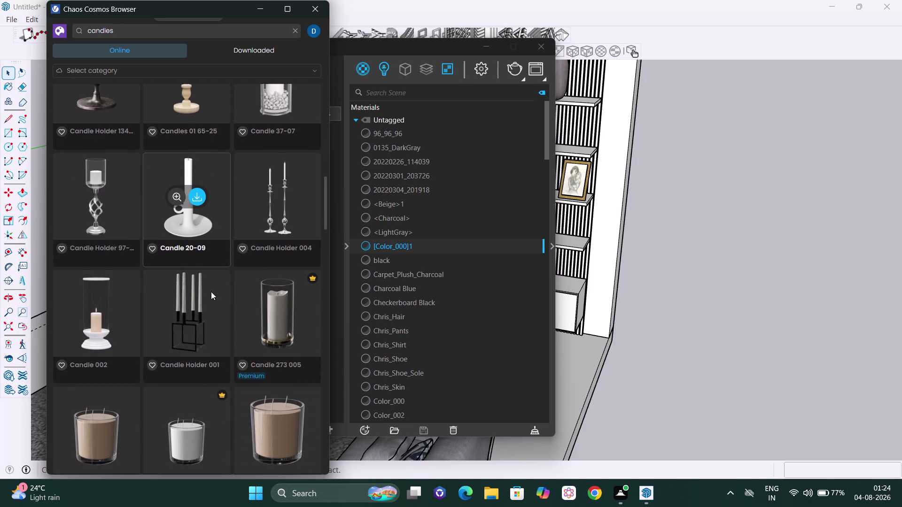
scroll(down, 3)
scroll(down, 3)
scroll(down, 3)
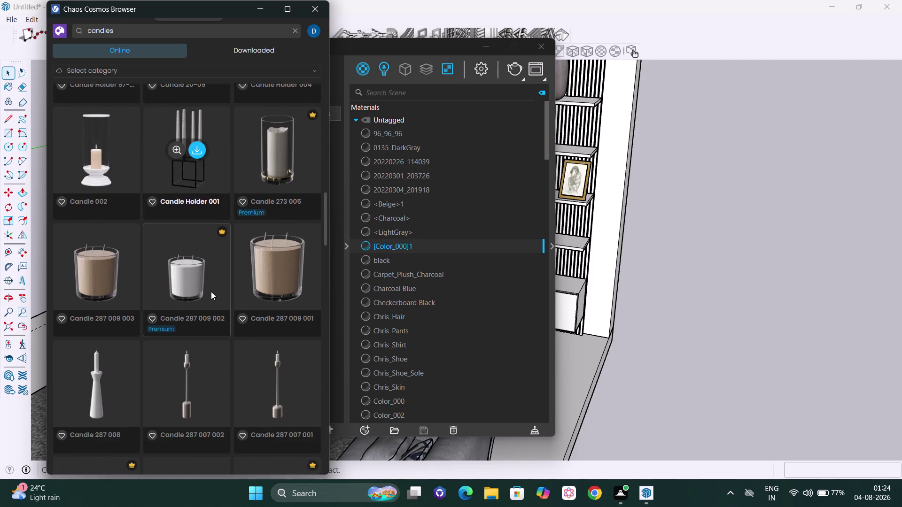
scroll(down, 3)
scroll(down, 3)
scroll(down, 3)
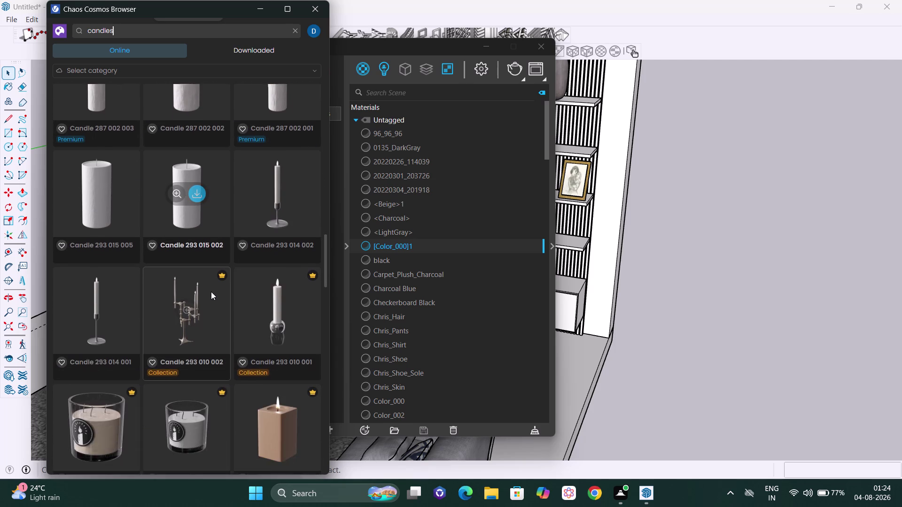
scroll(up, 3)
scroll(up, 3)
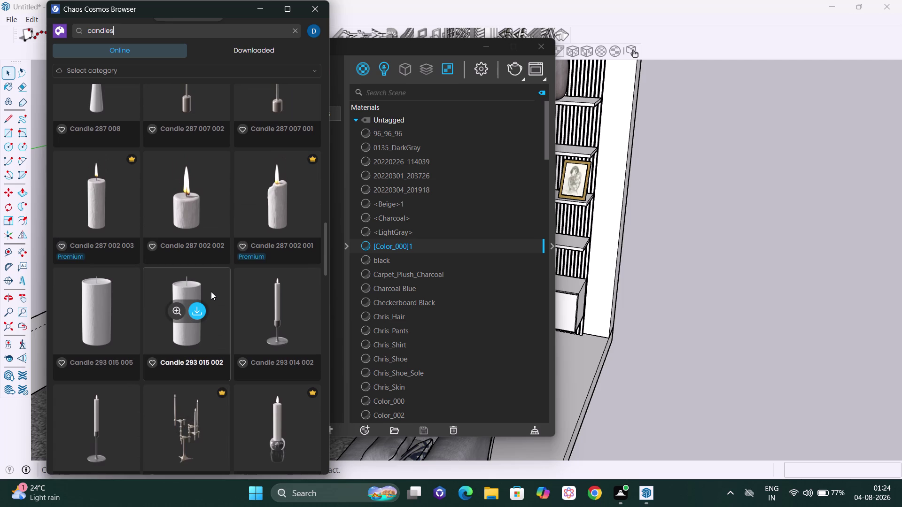
scroll(down, 3)
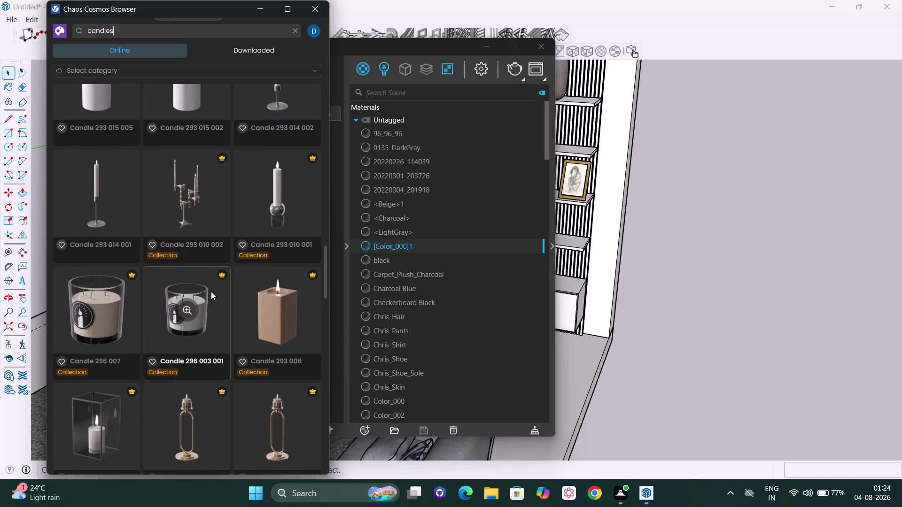
scroll(down, 3)
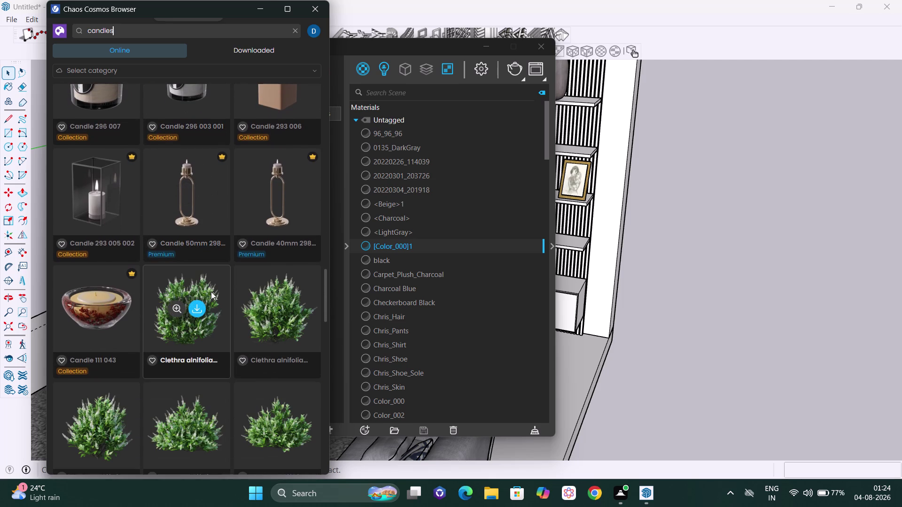
scroll(down, 3)
scroll(down, 3)
scroll(down, 3)
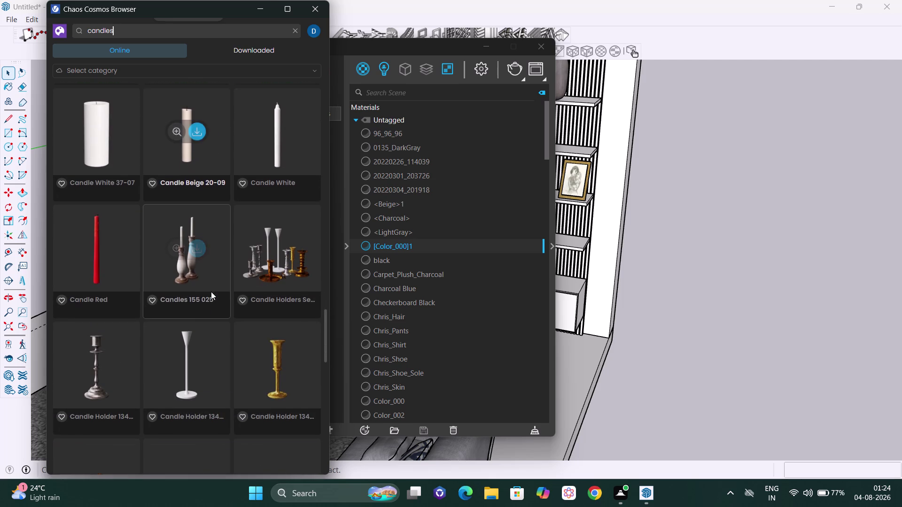
scroll(down, 3)
scroll(down, 3)
scroll(down, 3)
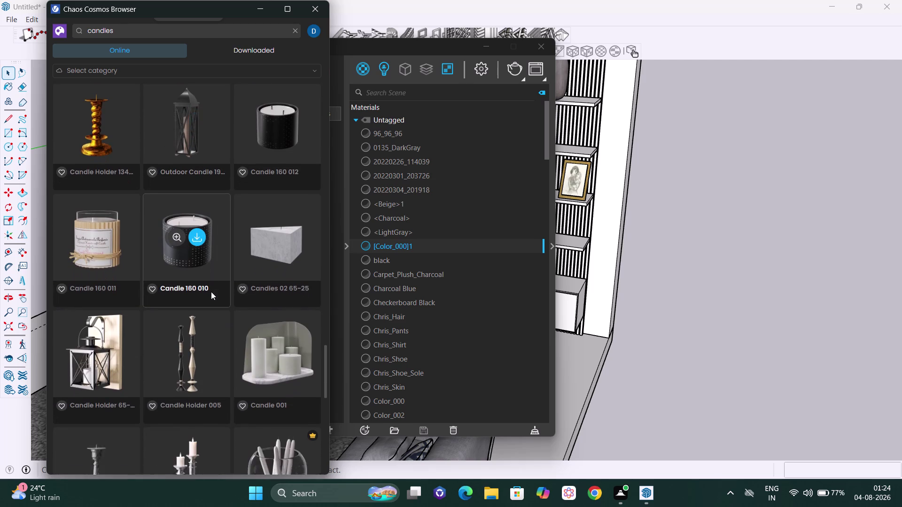
scroll(down, 3)
scroll(down, 3)
scroll(down, 3)
scroll(down, 3)
scroll(down, 3)
scroll(down, 3)
scroll(down, 3)
Return to the top of the candle results and bring up the search suggestions.
scroll(up, 3)
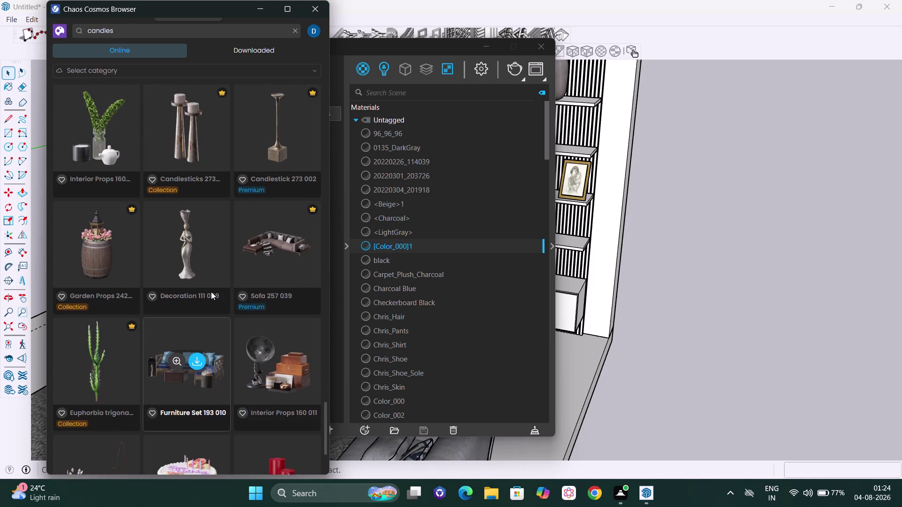
scroll(up, 3)
scroll(up, 3)
scroll(up, 3)
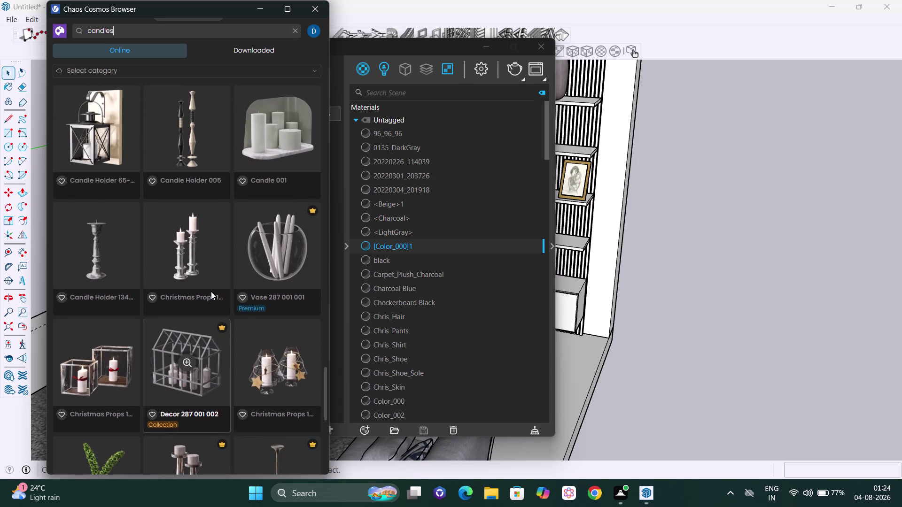
scroll(up, 3)
scroll(up, 3)
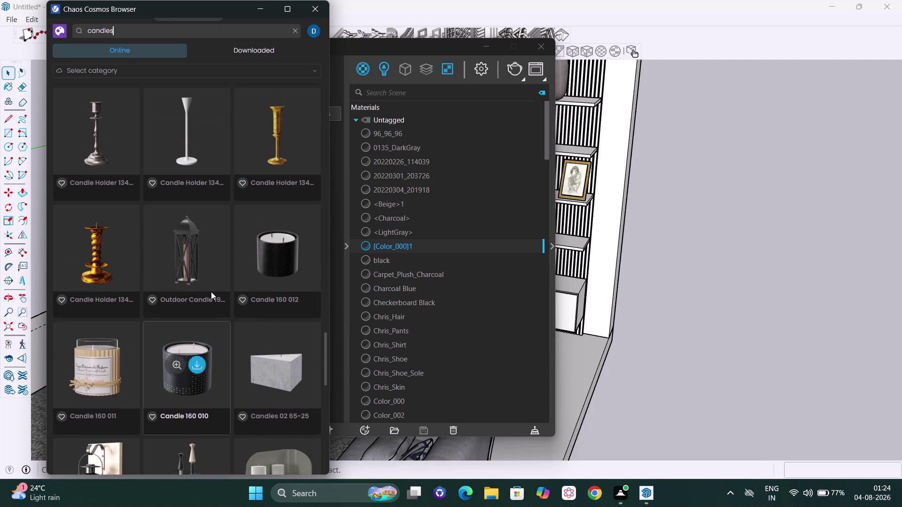
scroll(up, 3)
scroll(up, 3)
scroll(up, 3)
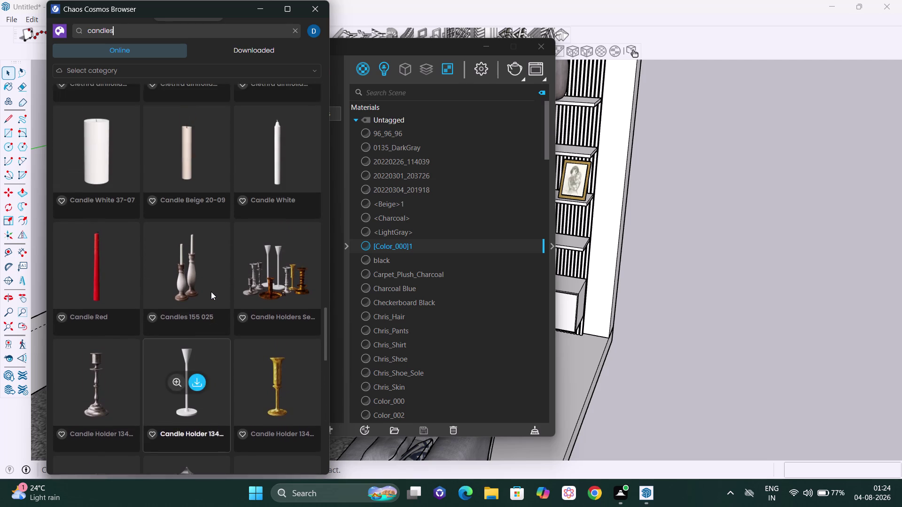
scroll(up, 3)
scroll(up, 3)
scroll(up, 3)
scroll(up, 3)
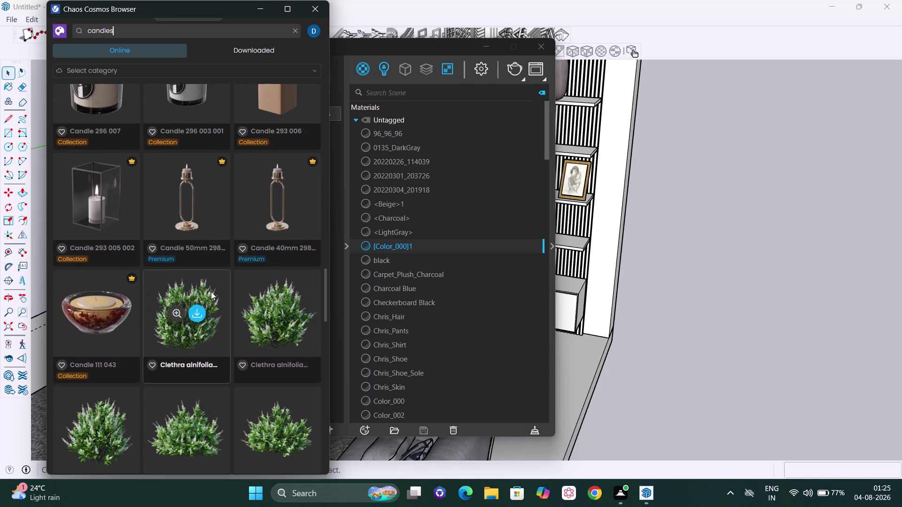
scroll(up, 3)
scroll(up, 3)
scroll(up, 3)
scroll(up, 3)
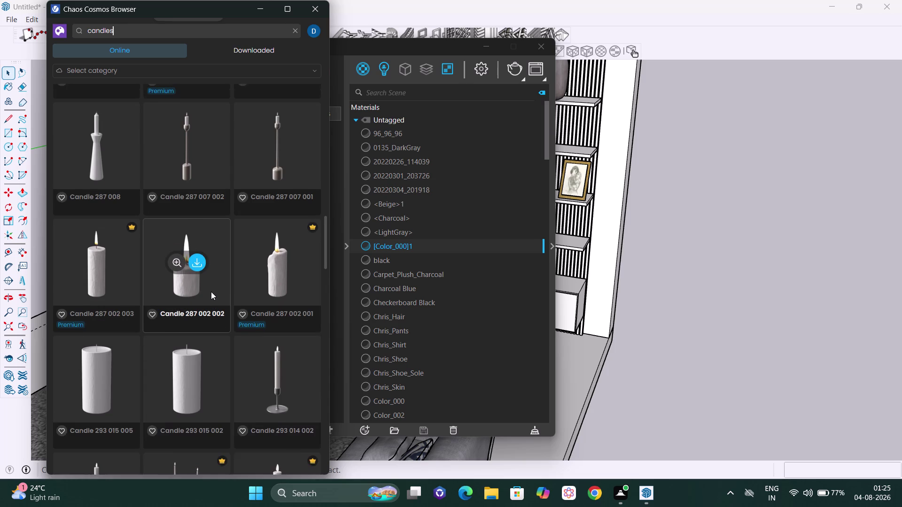
scroll(up, 3)
scroll(up, 3)
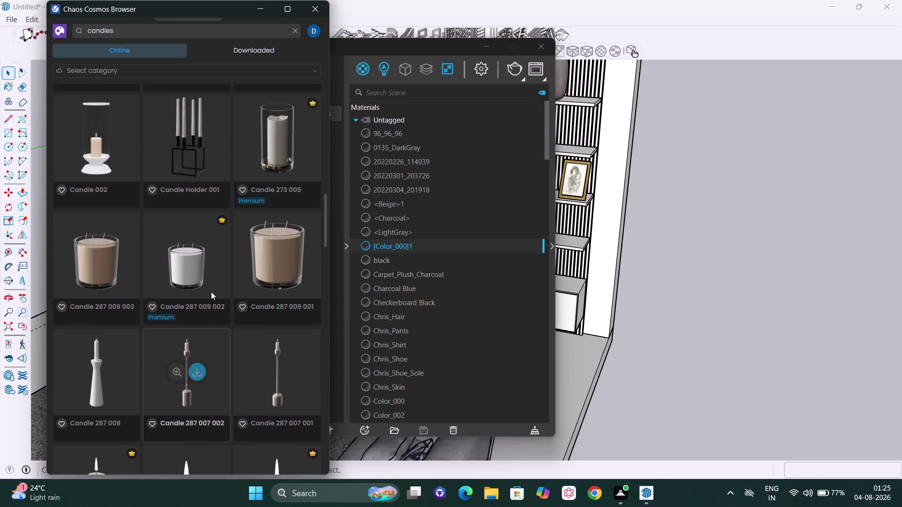
scroll(up, 3)
scroll(up, 3)
scroll(up, 3)
scroll(up, 3)
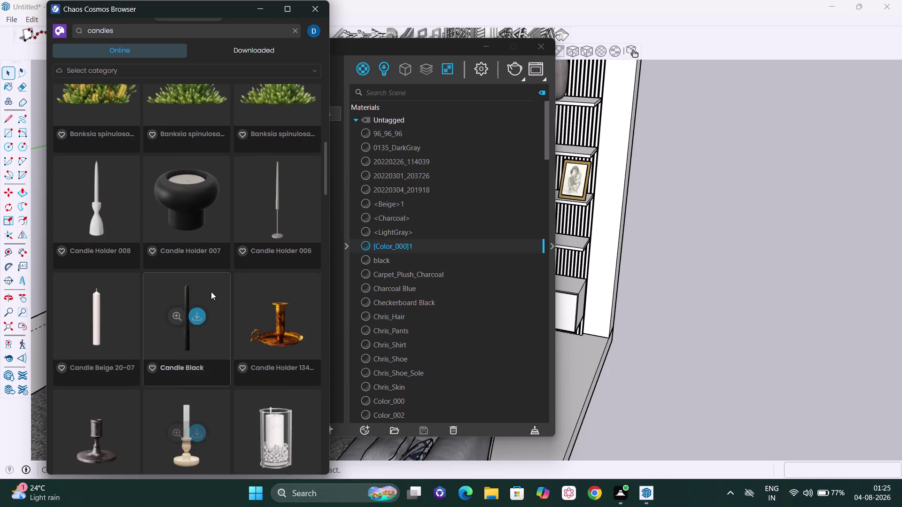
scroll(up, 3)
scroll(up, 3)
scroll(down, 3)
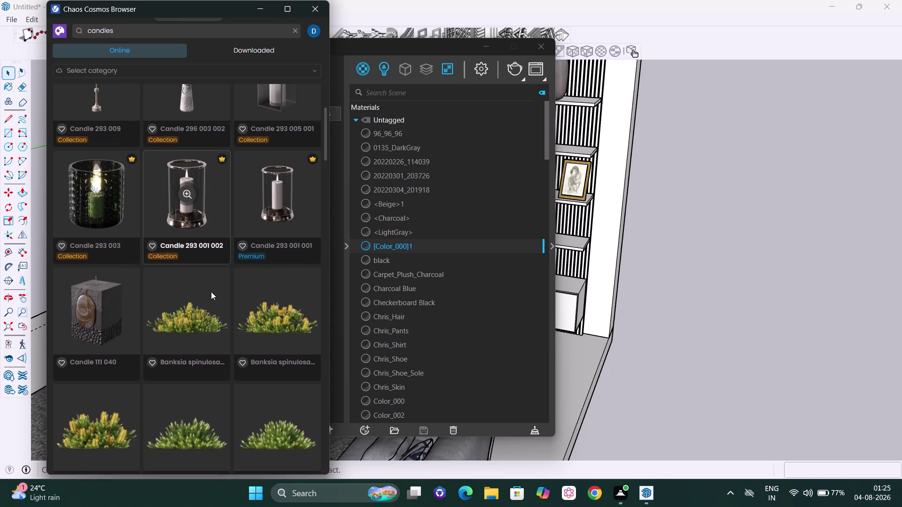
scroll(up, 3)
scroll(up, 3)
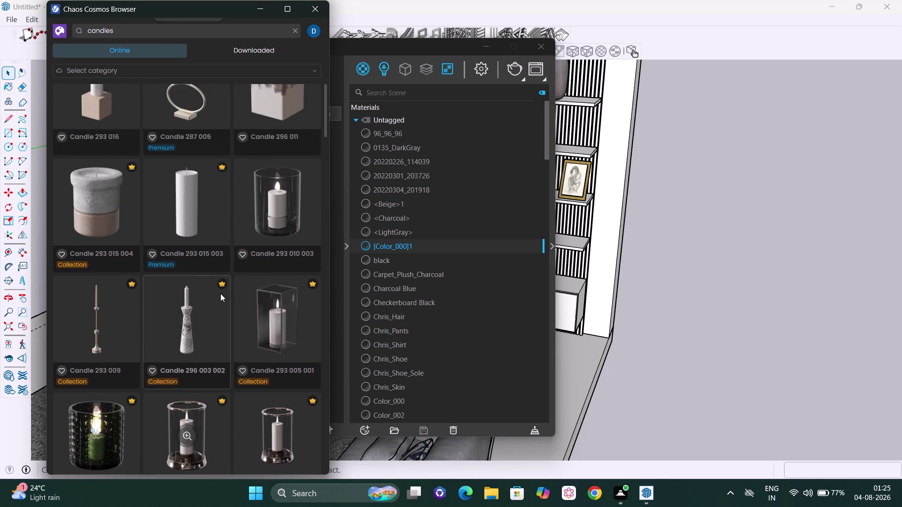
scroll(down, 3)
scroll(down, 3)
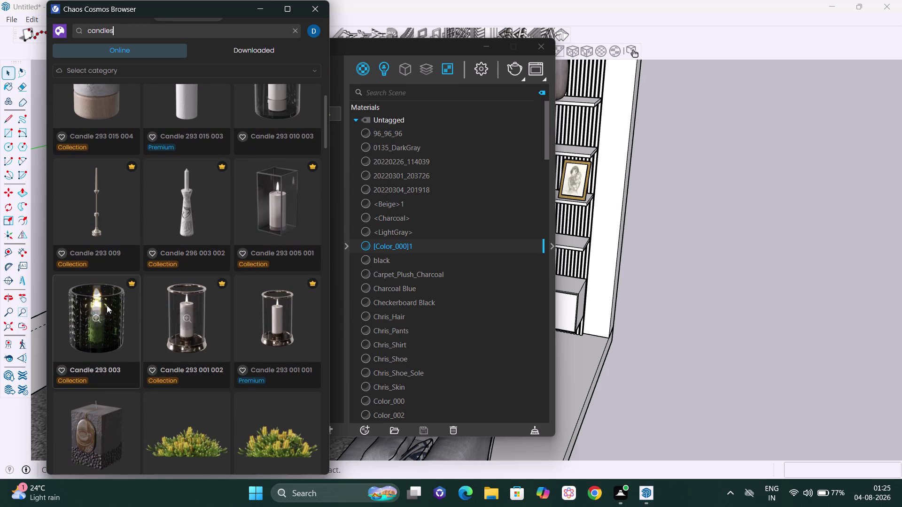
scroll(up, 3)
scroll(up, 3)
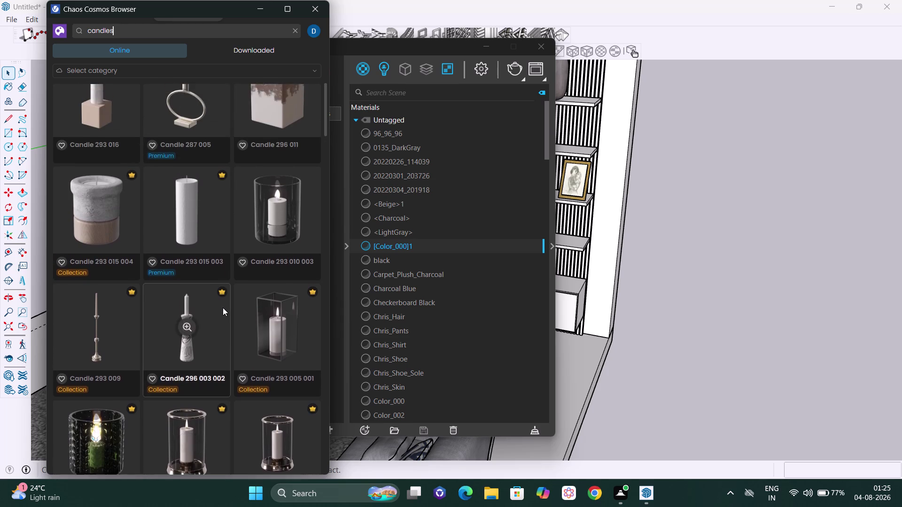
scroll(up, 3)
scroll(up, 3)
scroll(up, 3)
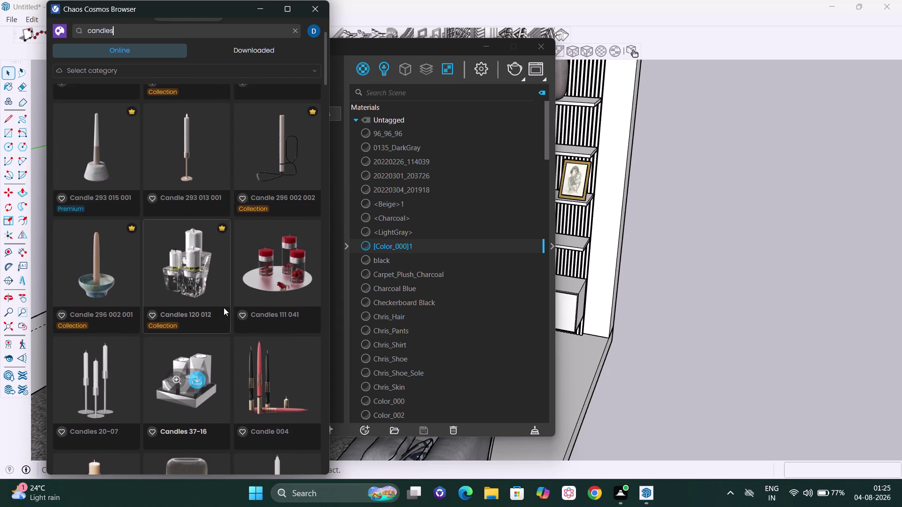
scroll(up, 3)
scroll(up, 3)
scroll(up, 3)
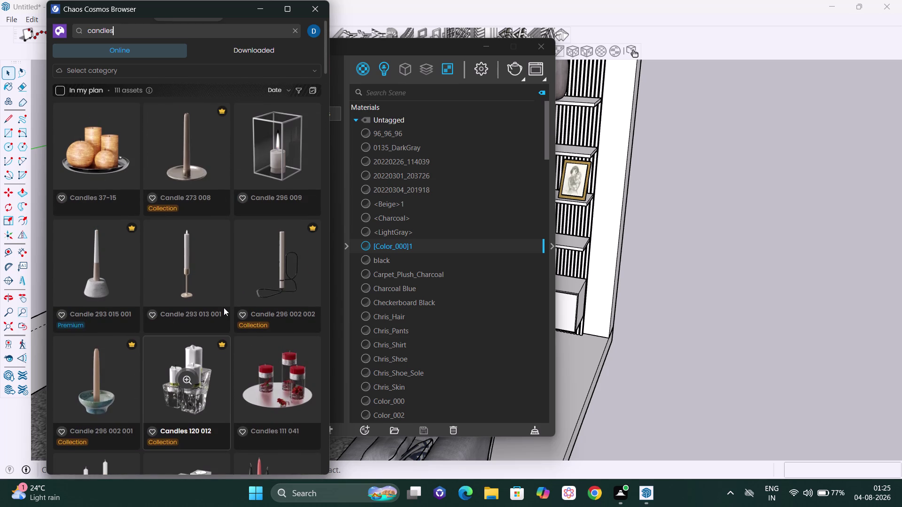
click(148, 27)
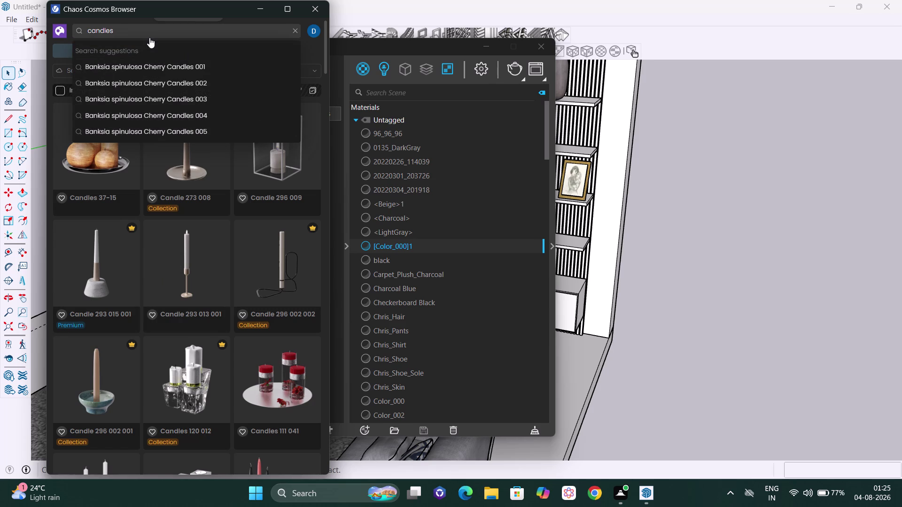
Change the Cosmos search to "decor candles" and run it.
key(Left)
key(Left)
key(Left)
text(decor)
key(space)
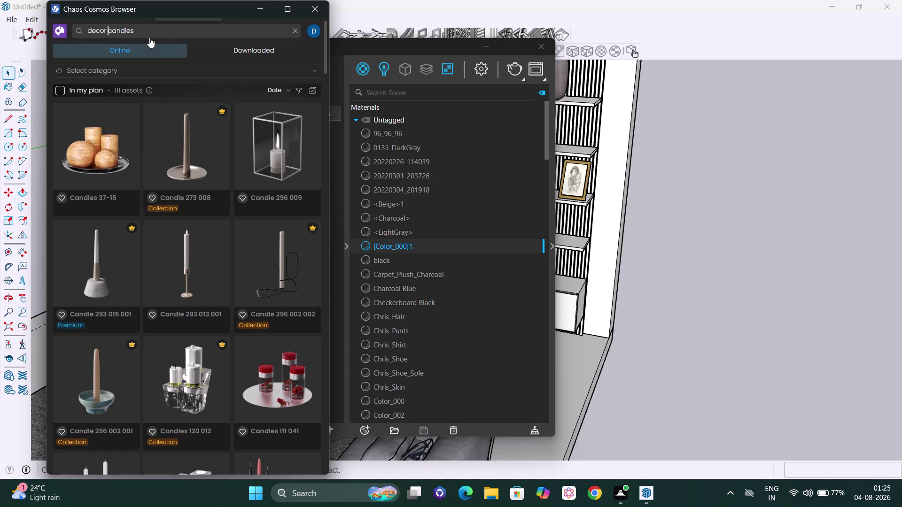
key(Return)
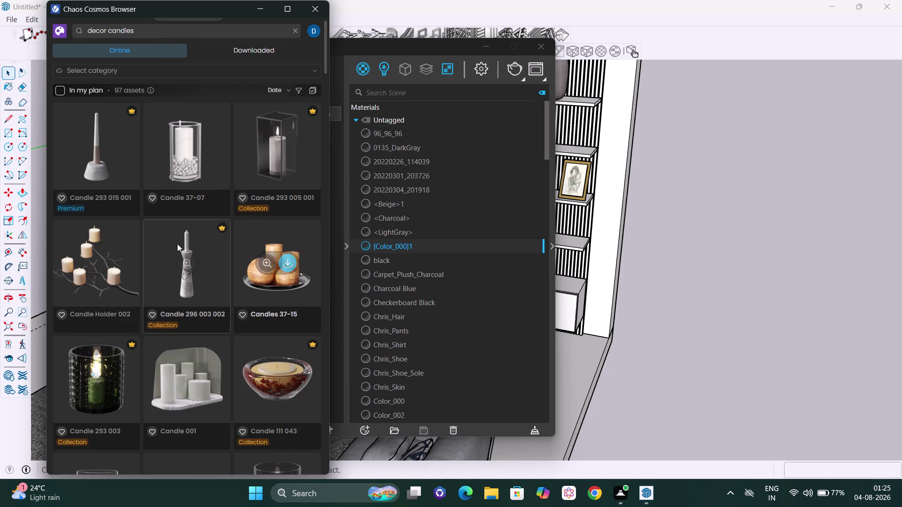
Browse the 97 decor candle assets down to models like Candle 293 010 003.
scroll(down, 3)
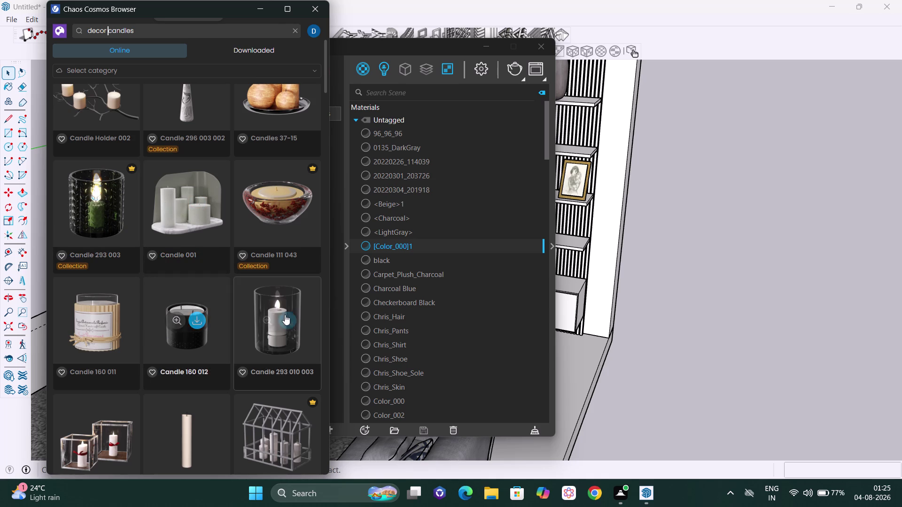
scroll(down, 3)
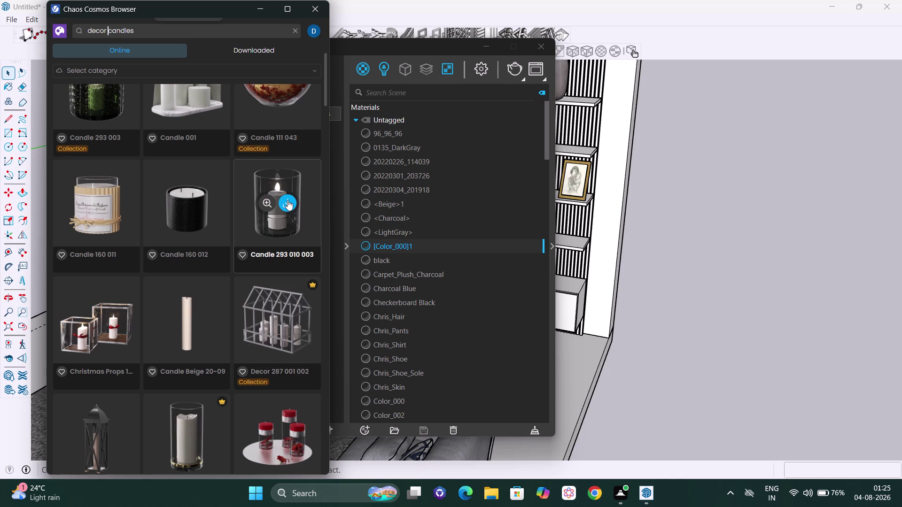
scroll(down, 3)
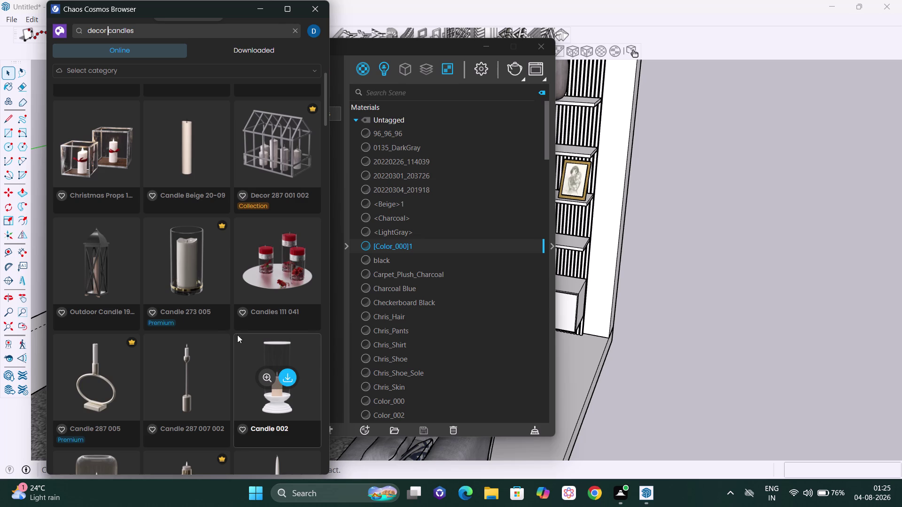
scroll(up, 3)
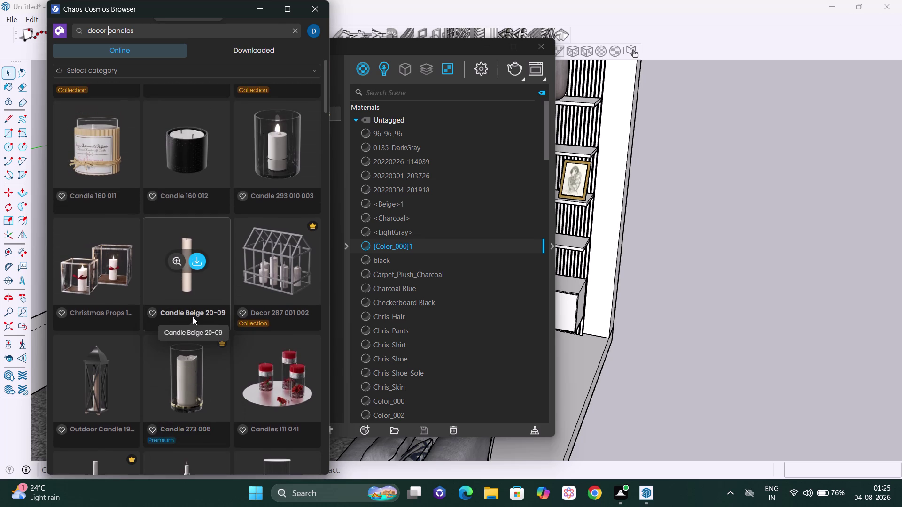
scroll(up, 3)
scroll(down, 3)
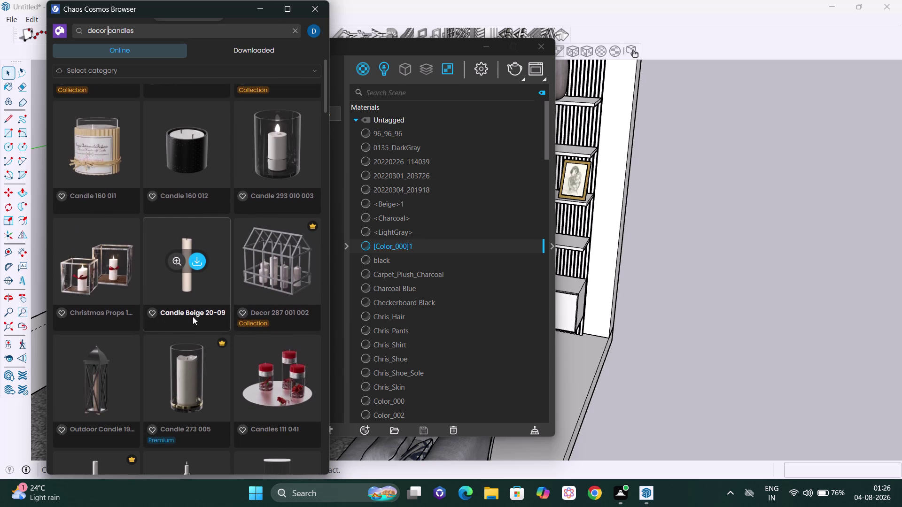
scroll(up, 3)
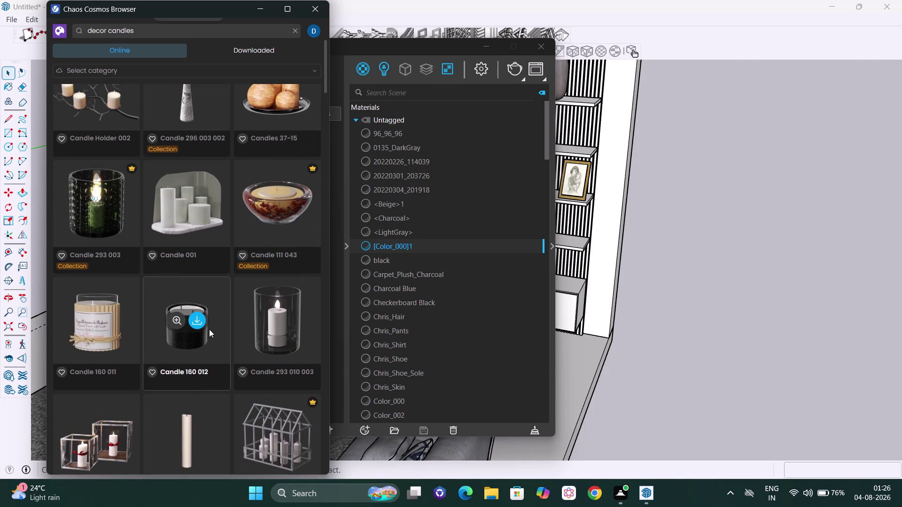
scroll(up, 3)
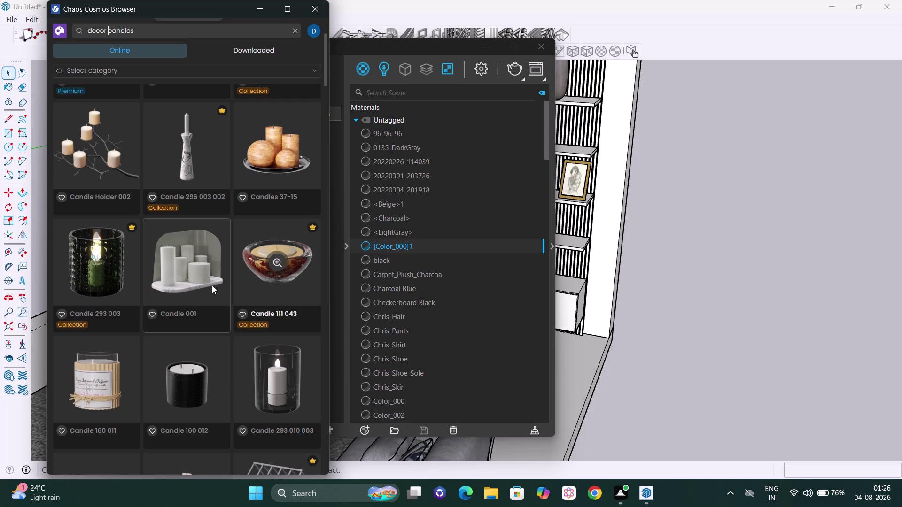
scroll(up, 3)
scroll(down, 3)
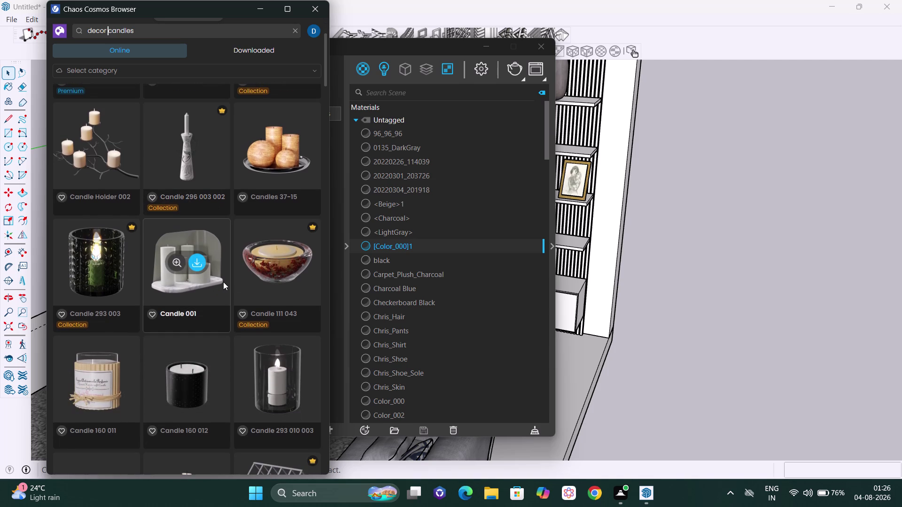
scroll(down, 3)
scroll(down, 3)
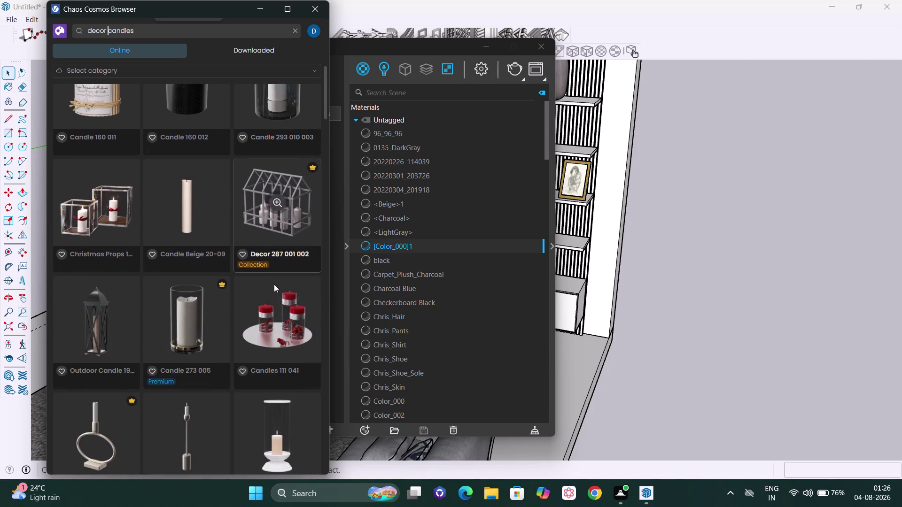
scroll(down, 3)
scroll(down, 3)
scroll(down, 3)
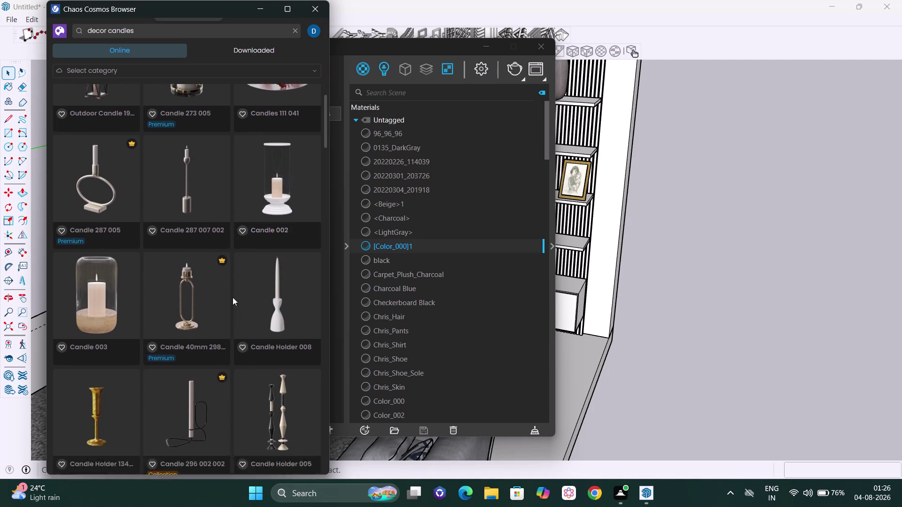
scroll(down, 3)
scroll(down, 3)
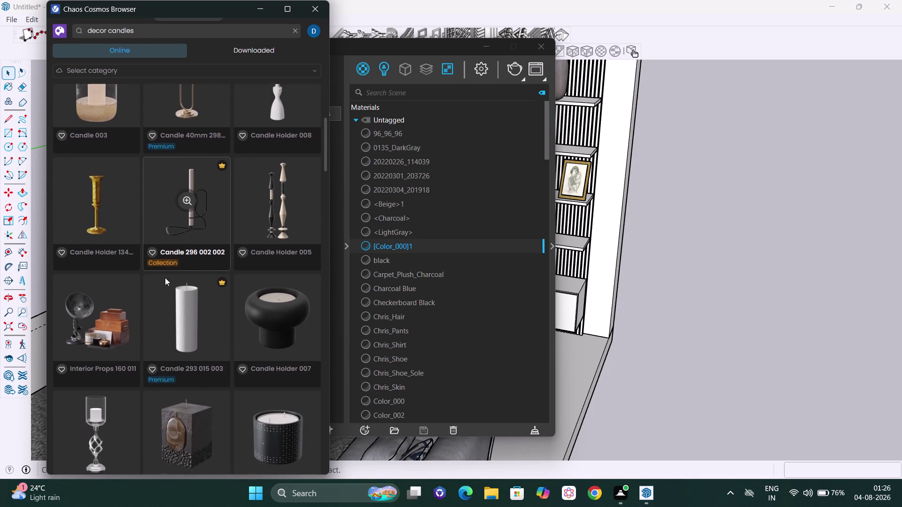
scroll(down, 3)
scroll(down, 3)
scroll(down, 3)
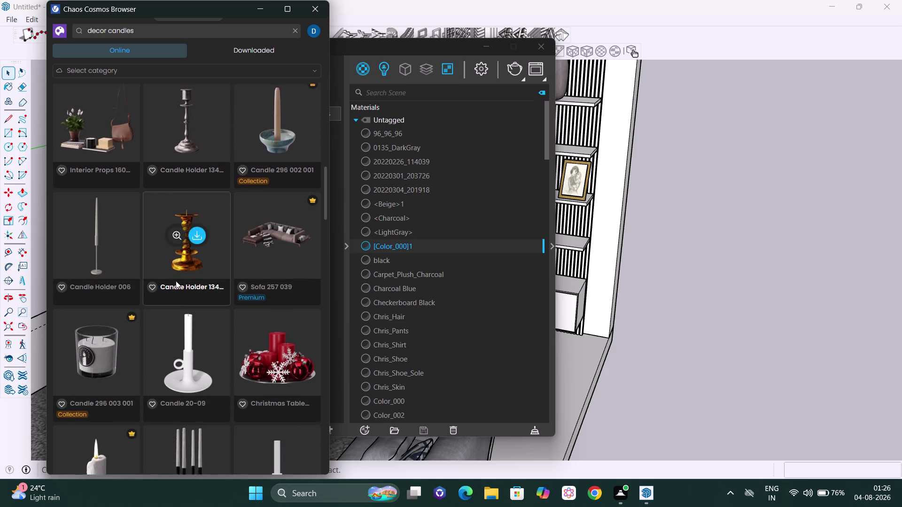
scroll(down, 3)
scroll(down, 3)
scroll(down, 3)
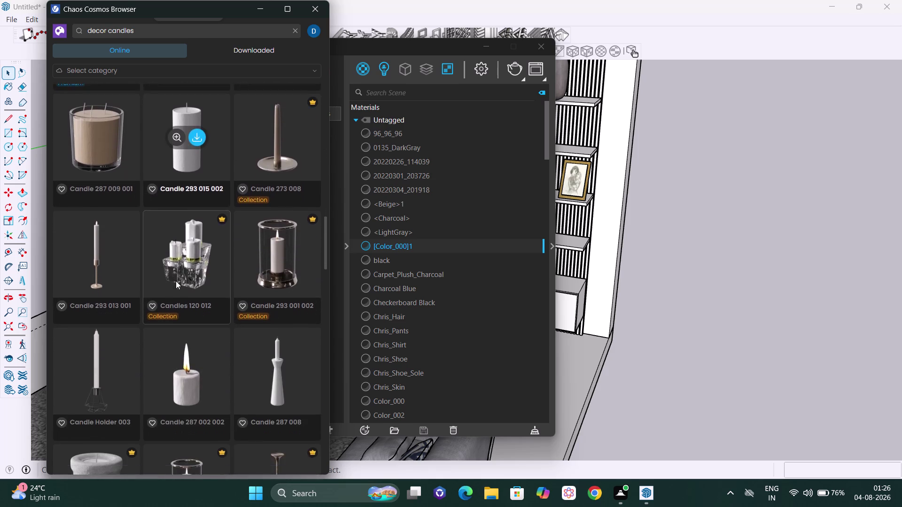
scroll(down, 3)
scroll(up, 3)
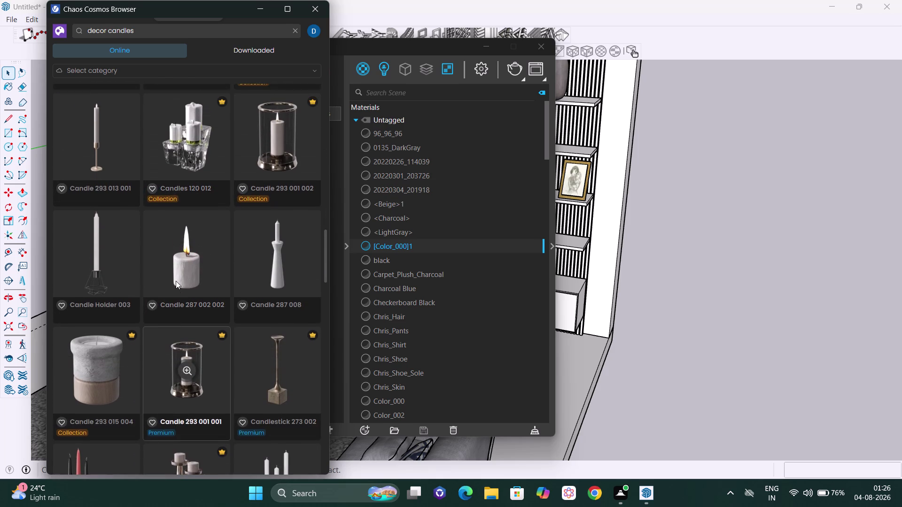
scroll(up, 3)
scroll(up, 3)
scroll(up, 3)
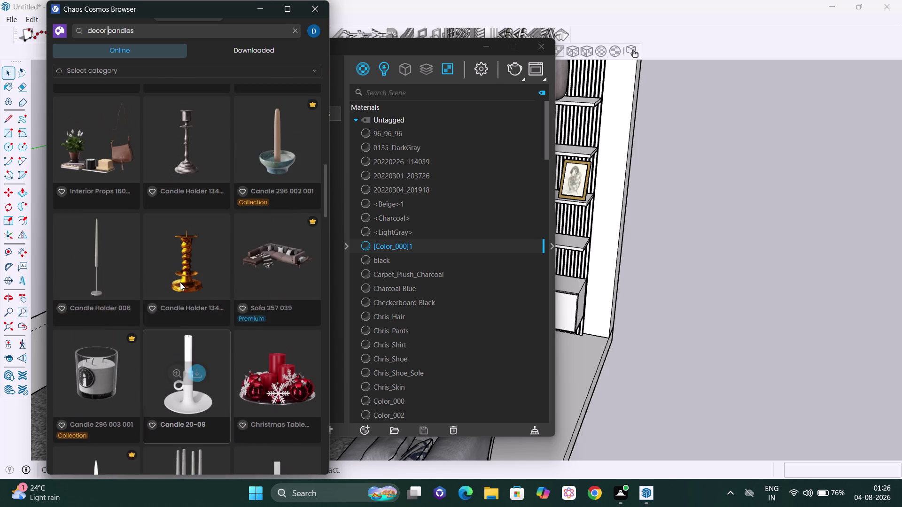
scroll(up, 3)
scroll(up, 3)
scroll(up, 3)
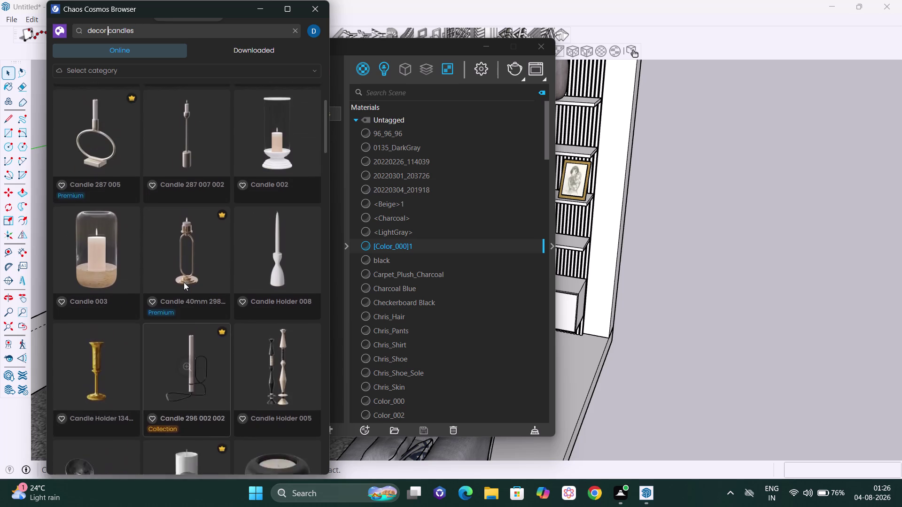
scroll(up, 3)
scroll(up, 3)
scroll(up, 3)
scroll(up, 3)
scroll(up, 3)
scroll(up, 3)
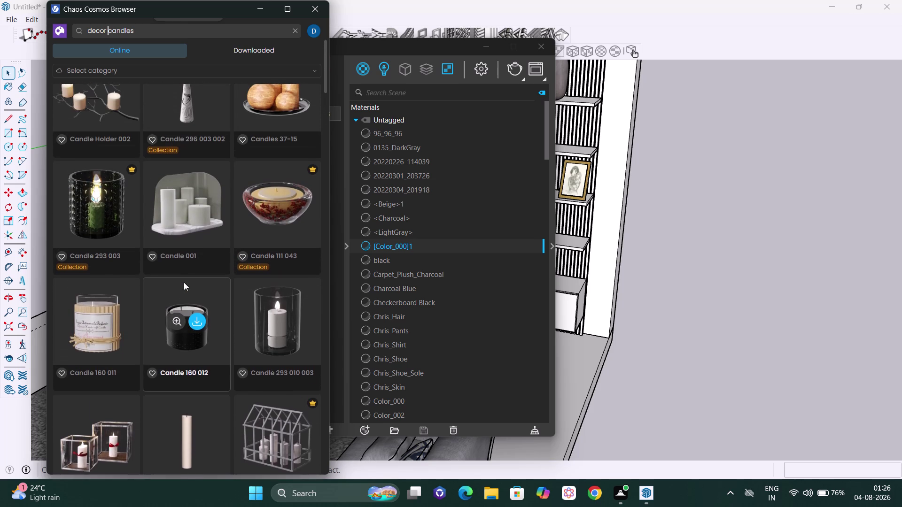
scroll(up, 3)
scroll(down, 3)
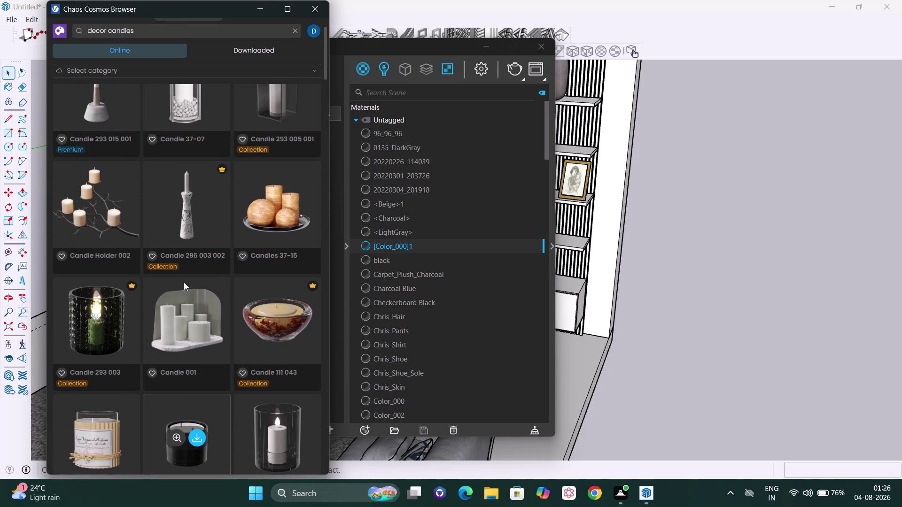
scroll(down, 3)
scroll(down, 3)
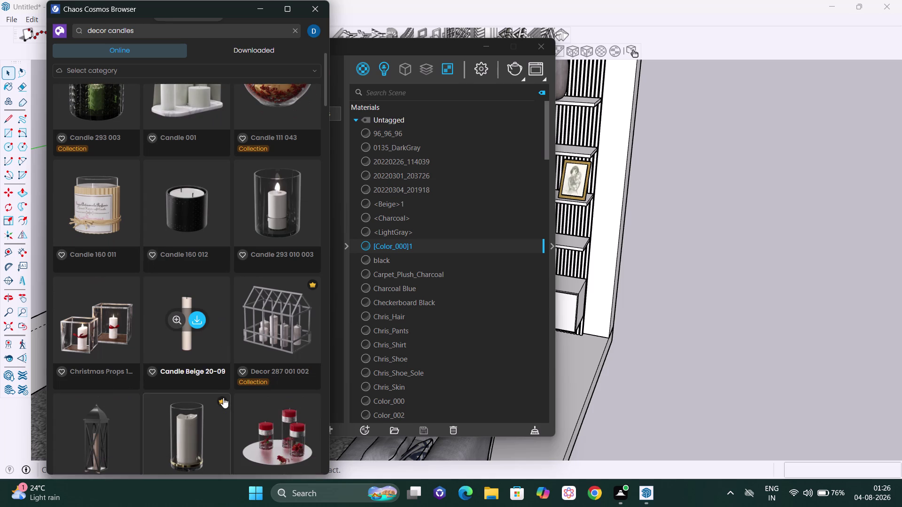
scroll(down, 3)
scroll(down, 3)
scroll(down, 3)
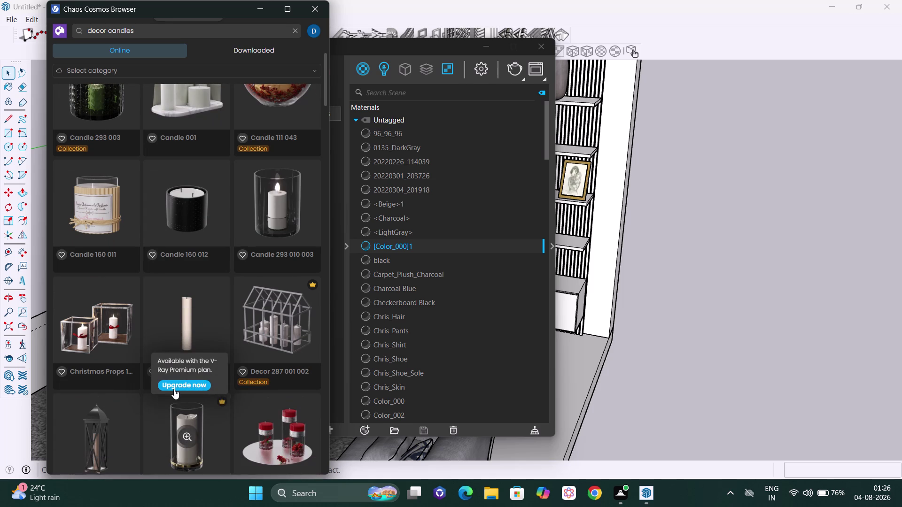
scroll(down, 3)
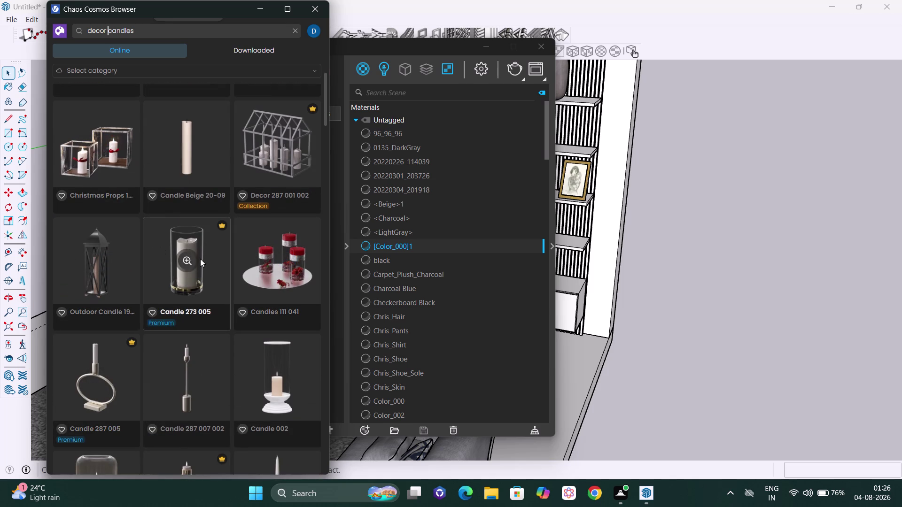
scroll(up, 3)
scroll(up, 3)
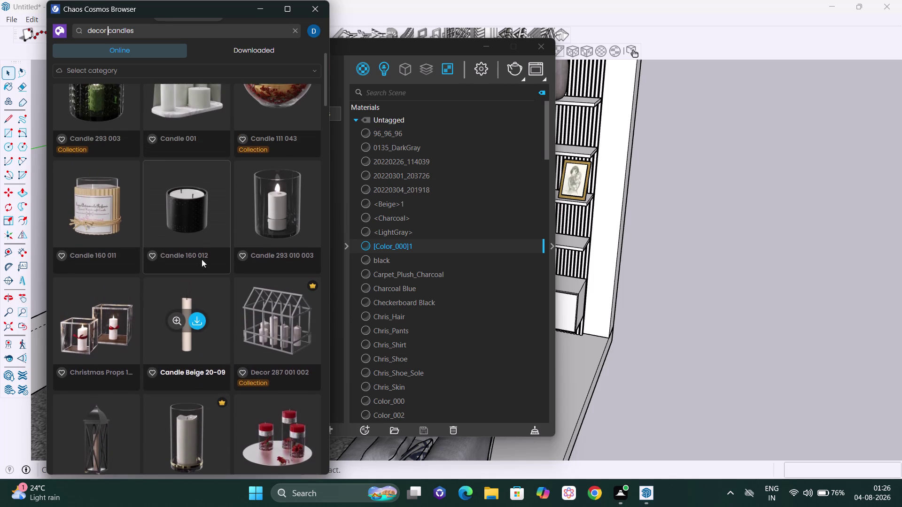
scroll(down, 3)
scroll(down, 3)
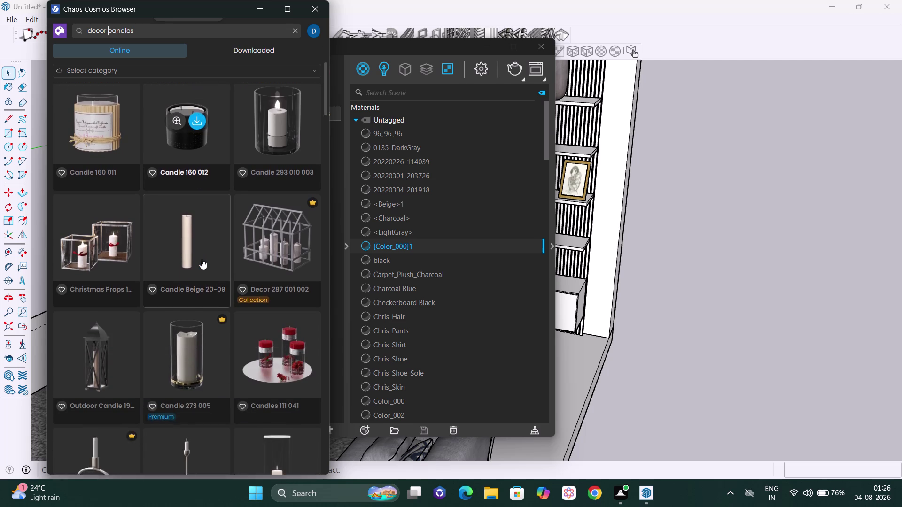
scroll(up, 3)
scroll(up, 3)
scroll(up, 3)
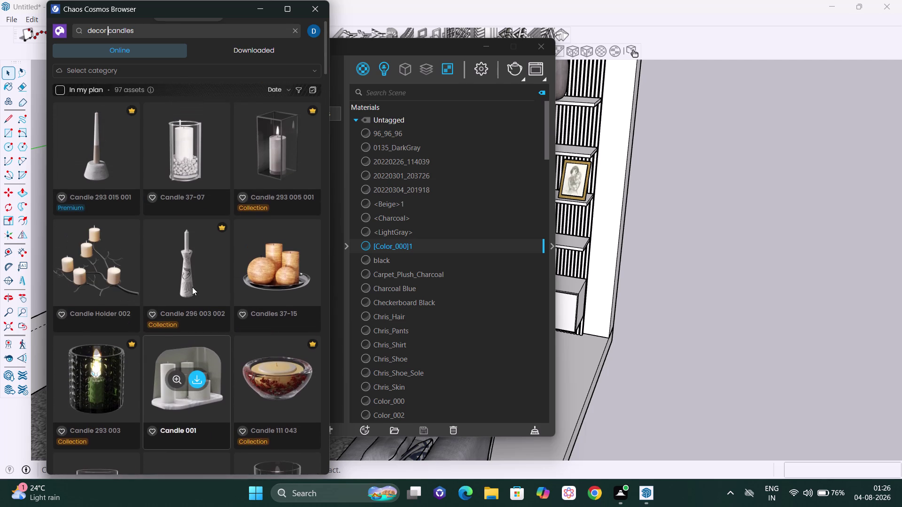
scroll(up, 3)
scroll(up, 3)
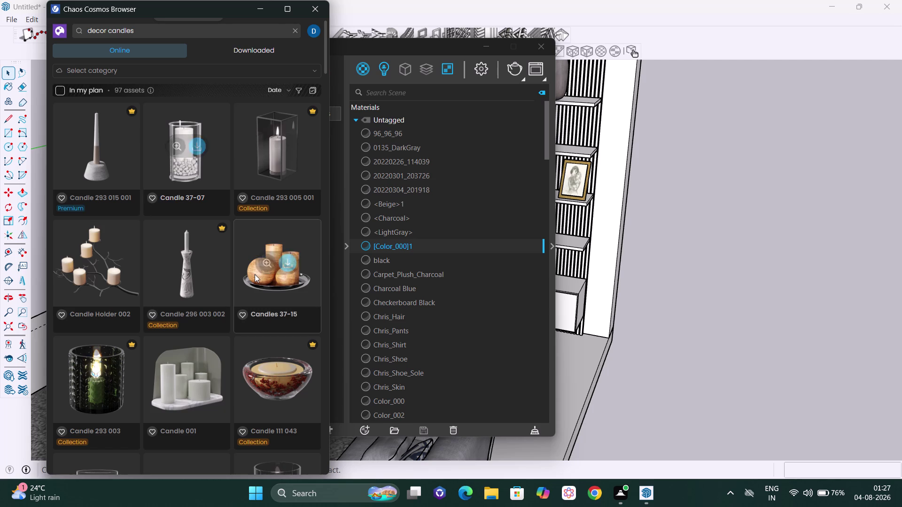
scroll(down, 3)
scroll(down, 3)
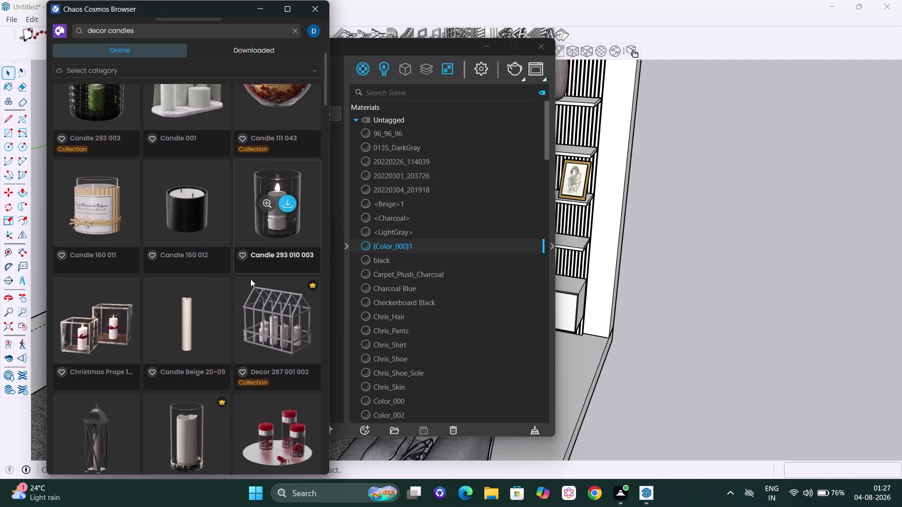
scroll(up, 3)
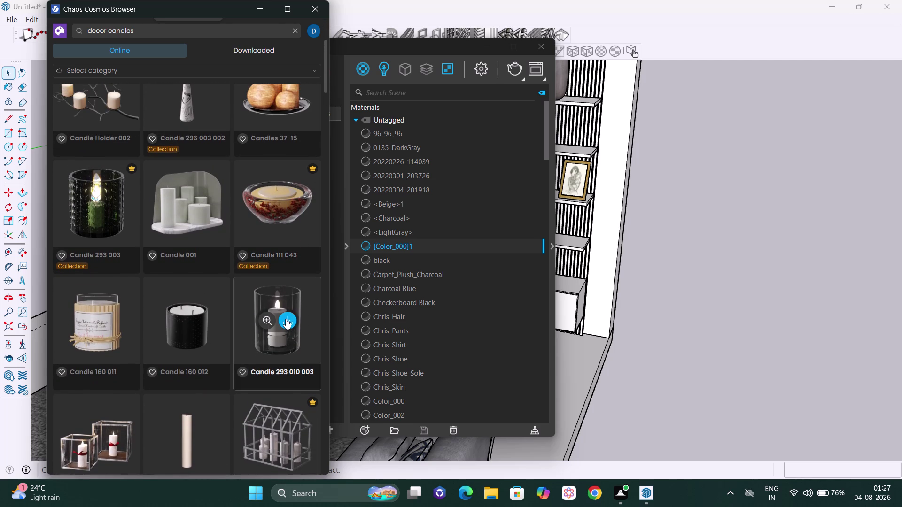
Download the Candle 293 010 003 asset from Cosmos and import it.
click(287, 320)
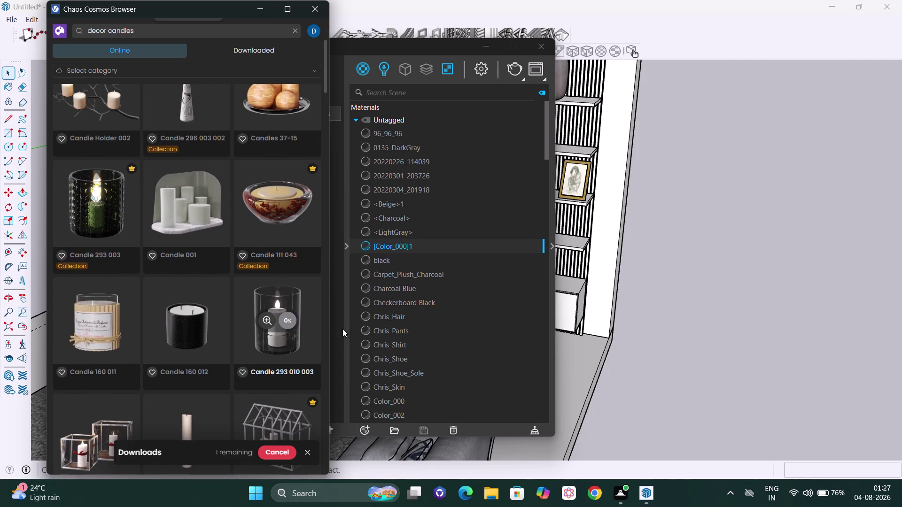
scroll(down, 3)
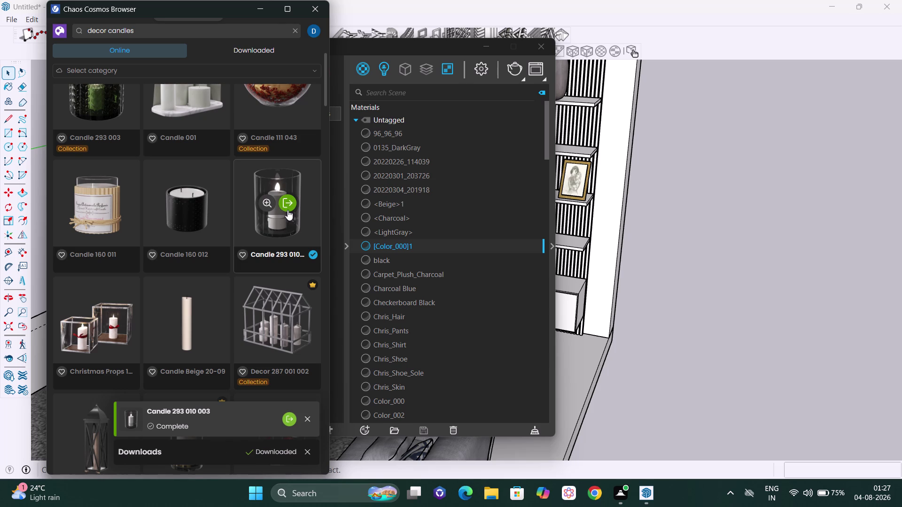
click(287, 207)
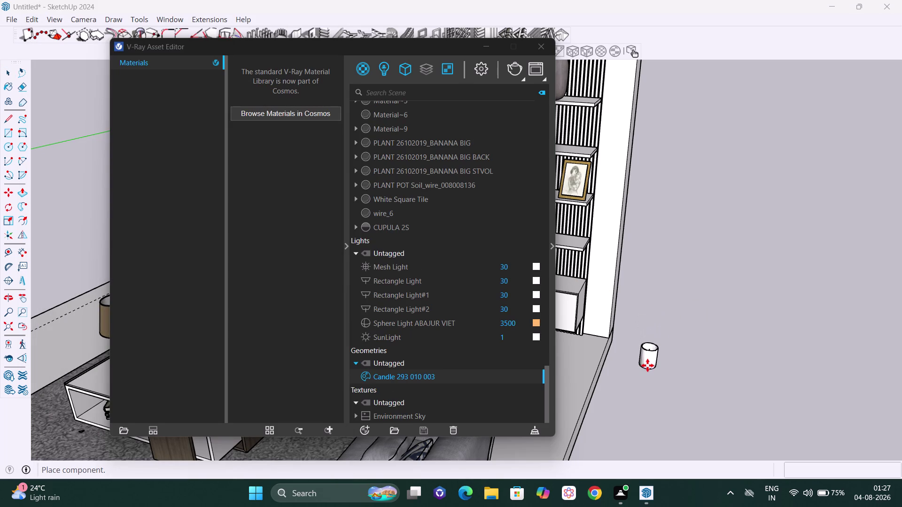
Place the Cosmos candle on the floor by the TV wall and close the Cosmos and V-Ray windows.
click(648, 366)
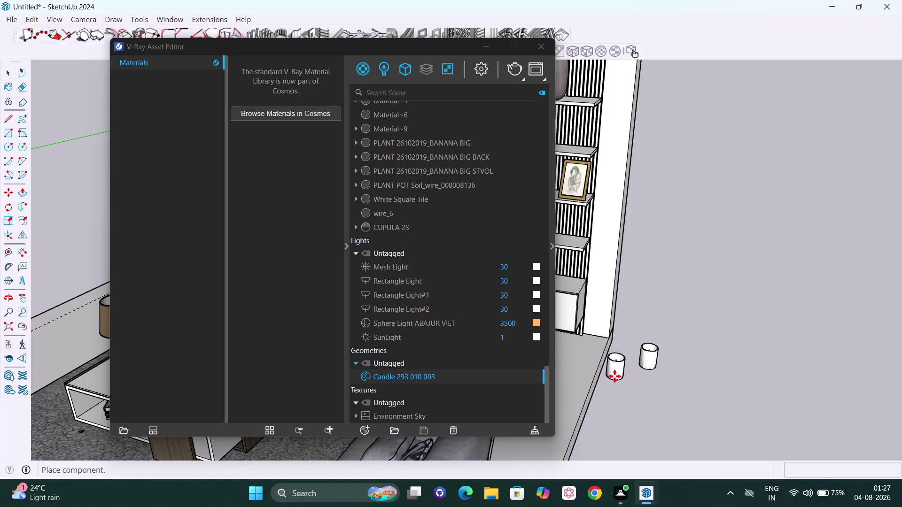
key(space)
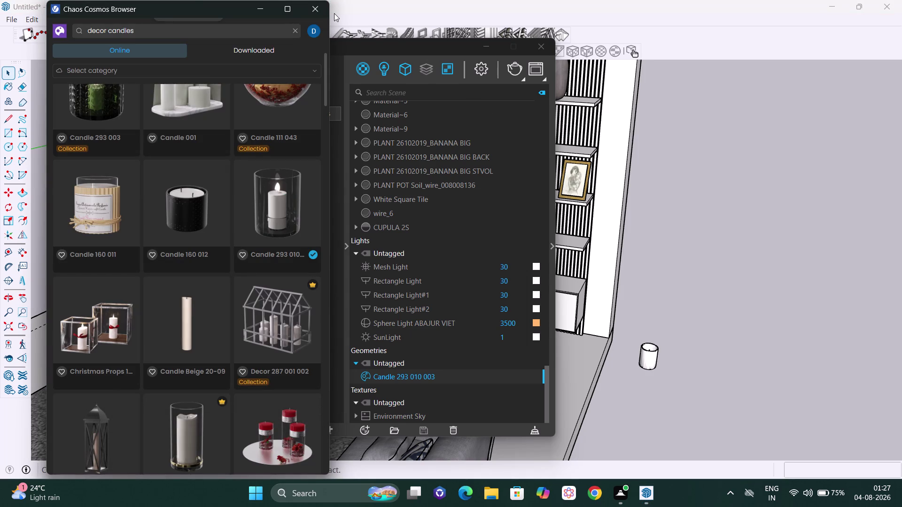
click(316, 5)
click(533, 44)
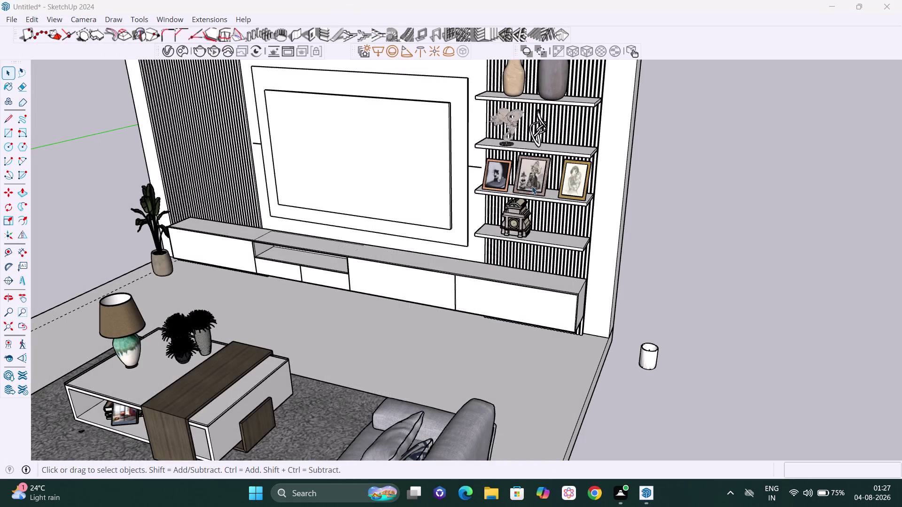
Orbit and zoom in close on the floor candle and select it.
scroll(down, 3)
middle_drag(530, 271, 685, 279)
scroll(up, 3)
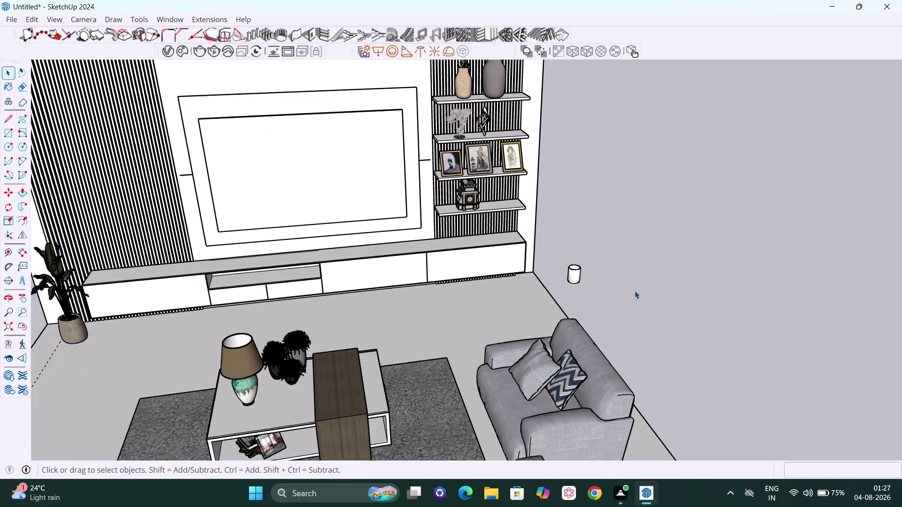
scroll(up, 3)
middle_drag(517, 311, 611, 323)
scroll(up, 3)
middle_drag(553, 280, 561, 310)
scroll(up, 3)
scroll(up, 3)
middle_drag(544, 279, 370, 332)
scroll(up, 3)
middle_drag(599, 315, 462, 277)
scroll(up, 3)
middle_drag(528, 339, 502, 249)
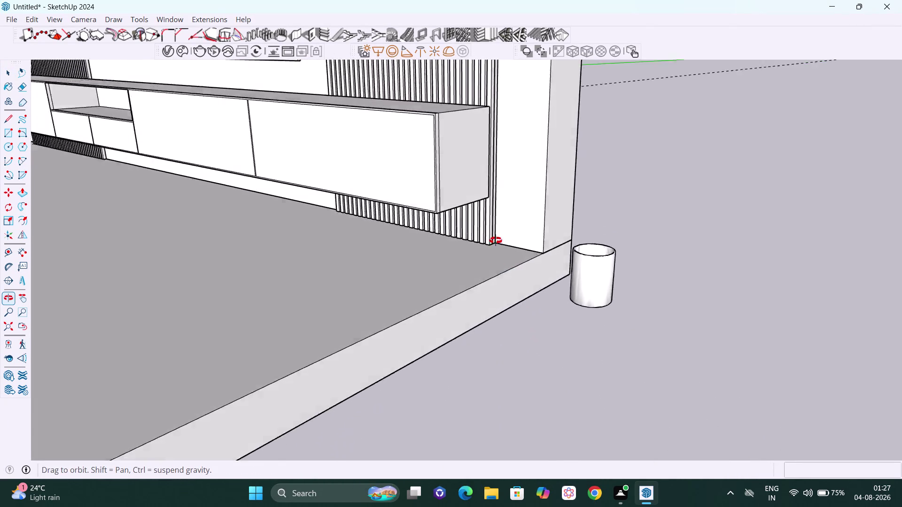
middle_drag(502, 249, 478, 226)
middle_drag(584, 330, 543, 361)
middle_drag(538, 373, 537, 377)
click(541, 327)
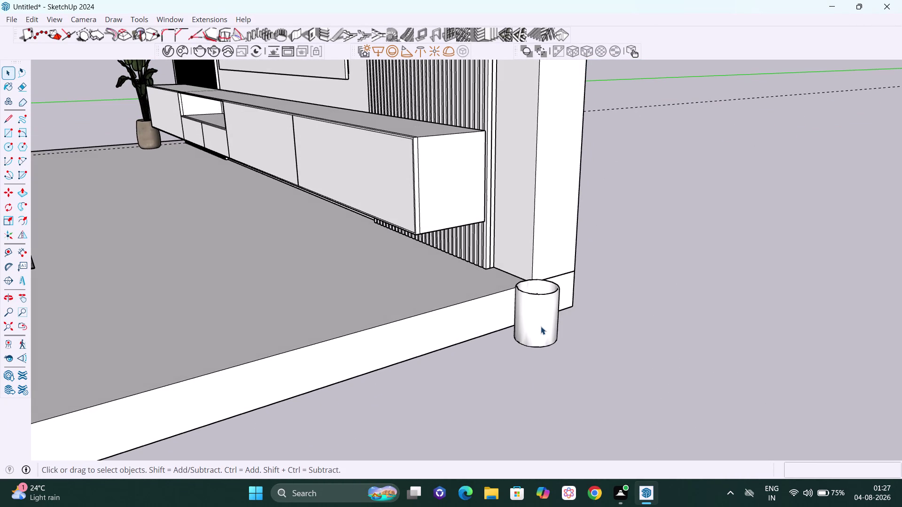
Carry the selected candle with Move toward the TV unit top, orbiting to keep it in view.
key(m)
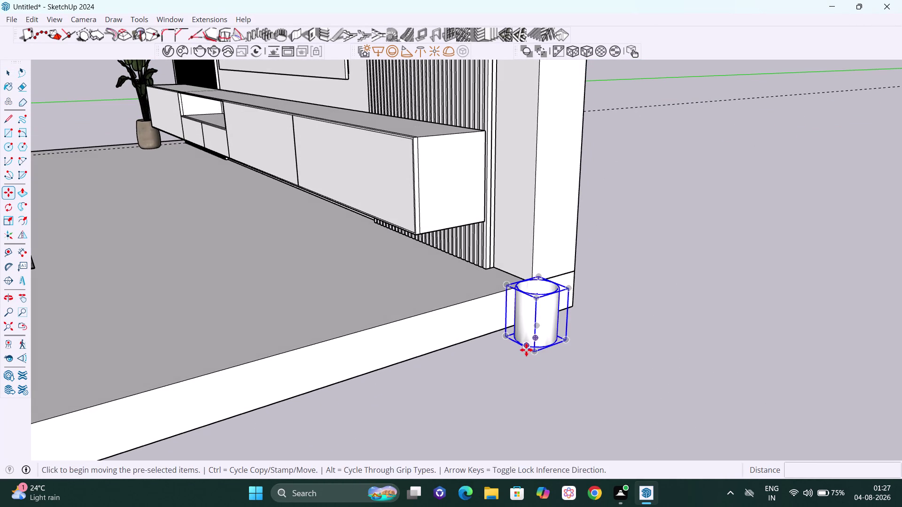
drag(535, 355, 532, 351)
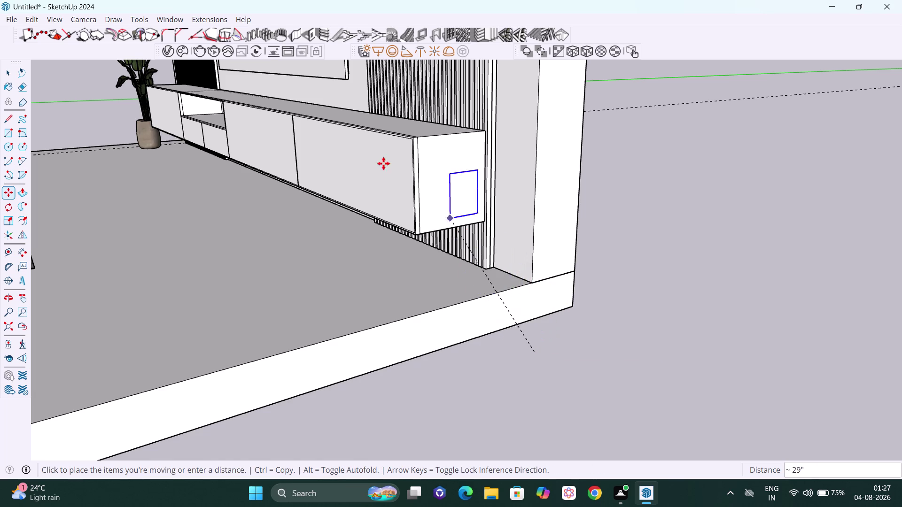
middle_drag(366, 141, 454, 169)
scroll(down, 3)
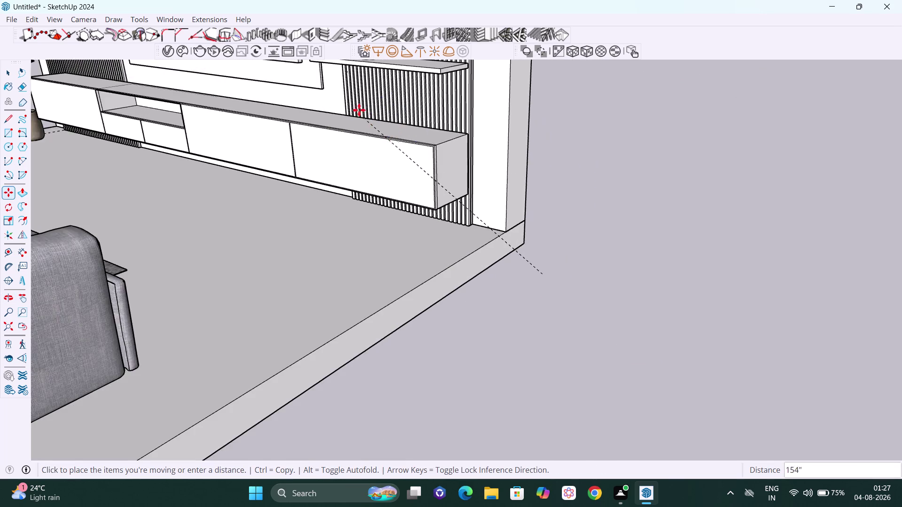
scroll(down, 3)
key(h)
drag(349, 98, 540, 262)
middle_drag(531, 279, 624, 301)
middle_drag(498, 260, 572, 277)
scroll(up, 3)
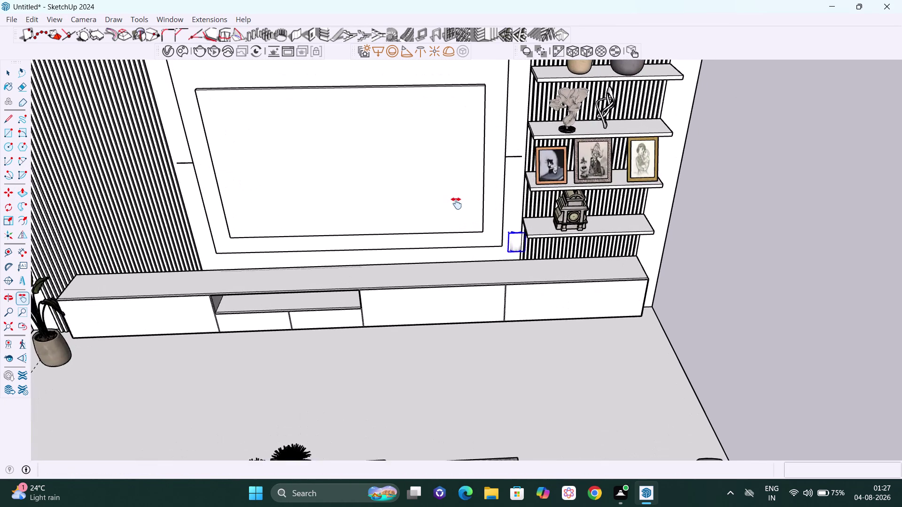
scroll(down, 3)
middle_drag(468, 225, 492, 233)
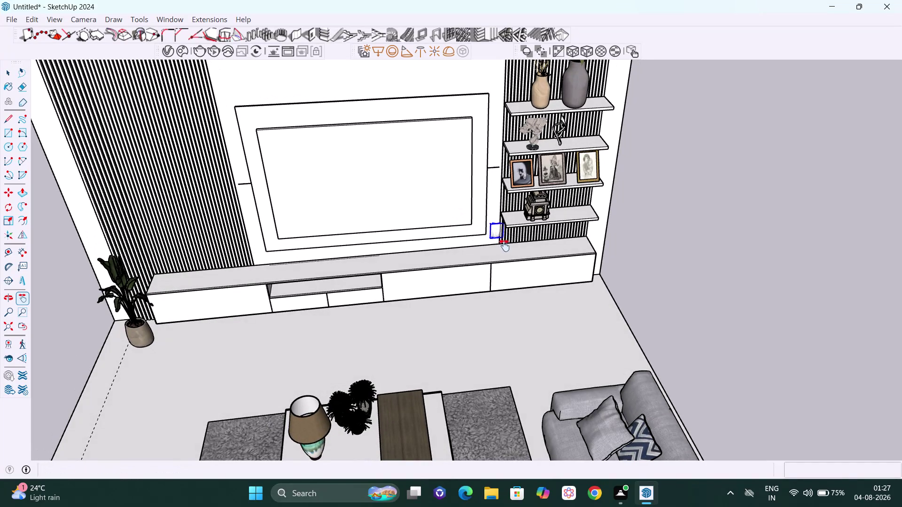
Drop the candle on the unit top beside the right-hand shelves and begin a copy.
key(Escape)
scroll(up, 3)
scroll(up, 3)
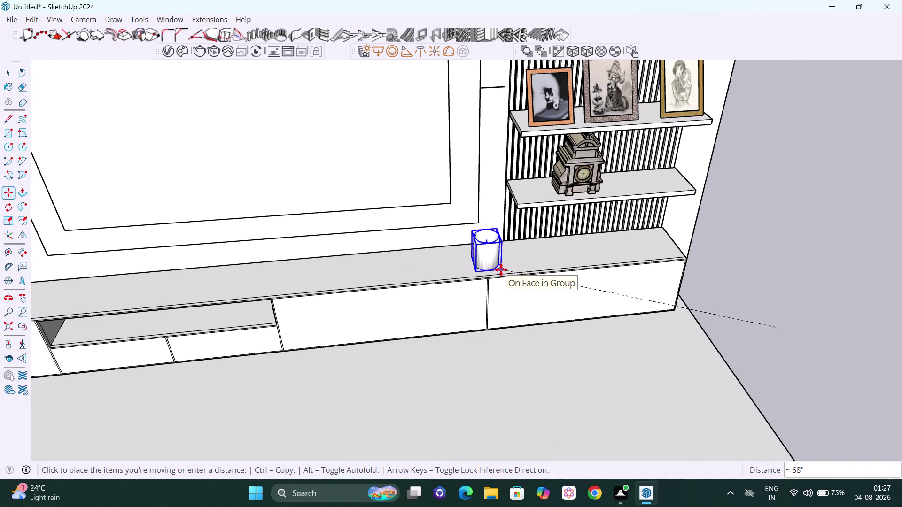
click(500, 270)
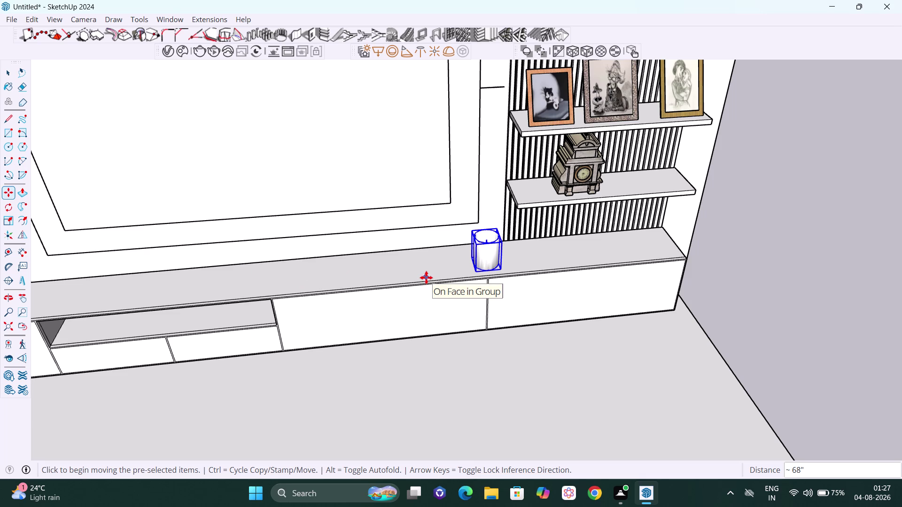
click(500, 272)
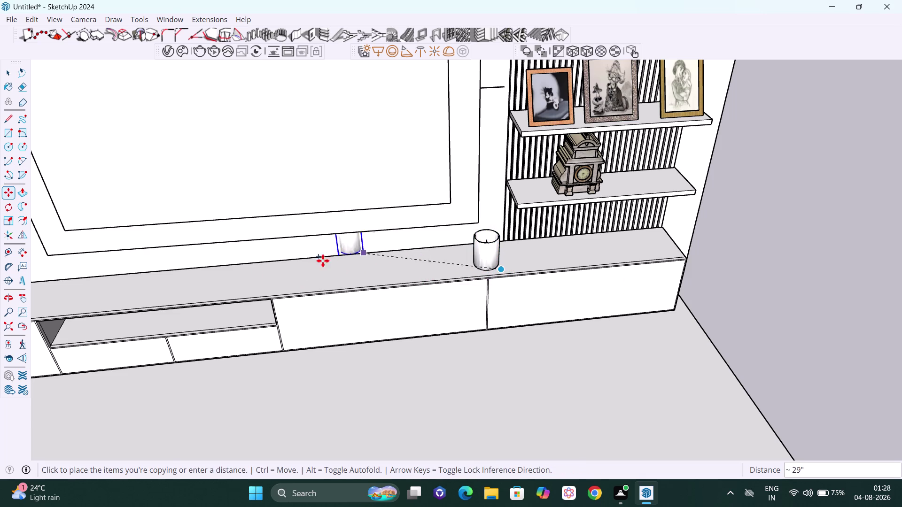
Copy the candle to the left end of the TV unit top near the striped panel.
key(h)
drag(140, 266, 186, 260)
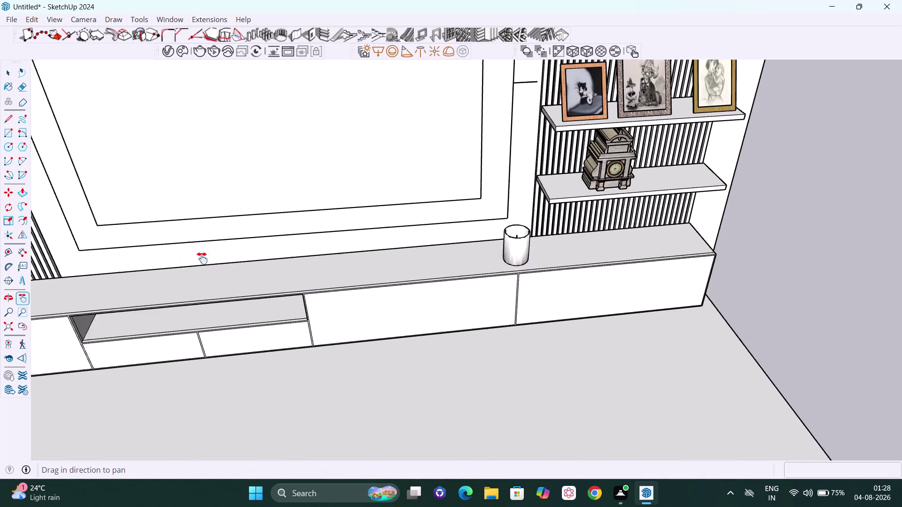
drag(186, 260, 474, 253)
scroll(down, 3)
middle_drag(445, 256, 434, 234)
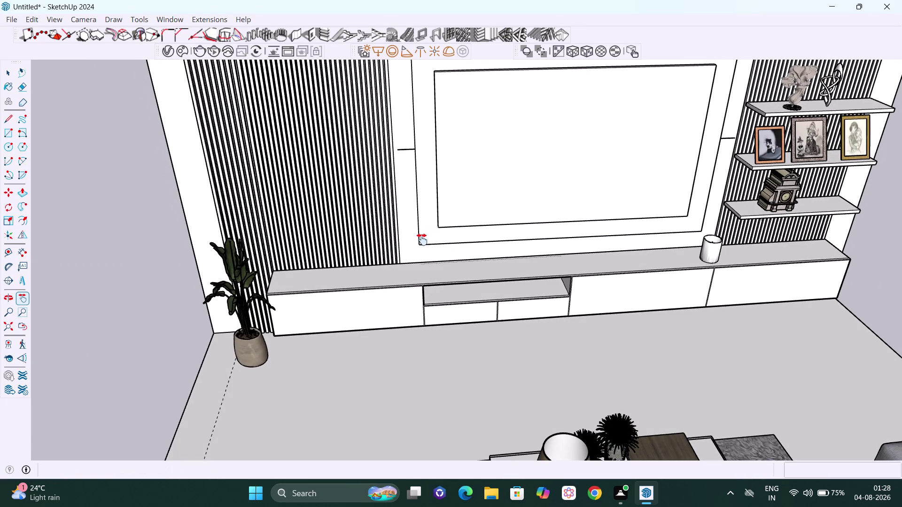
scroll(up, 3)
key(Escape)
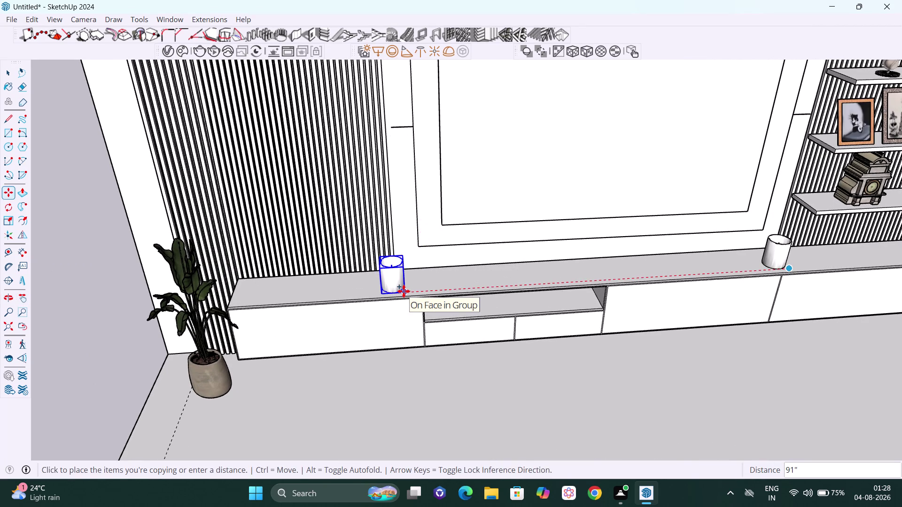
click(403, 291)
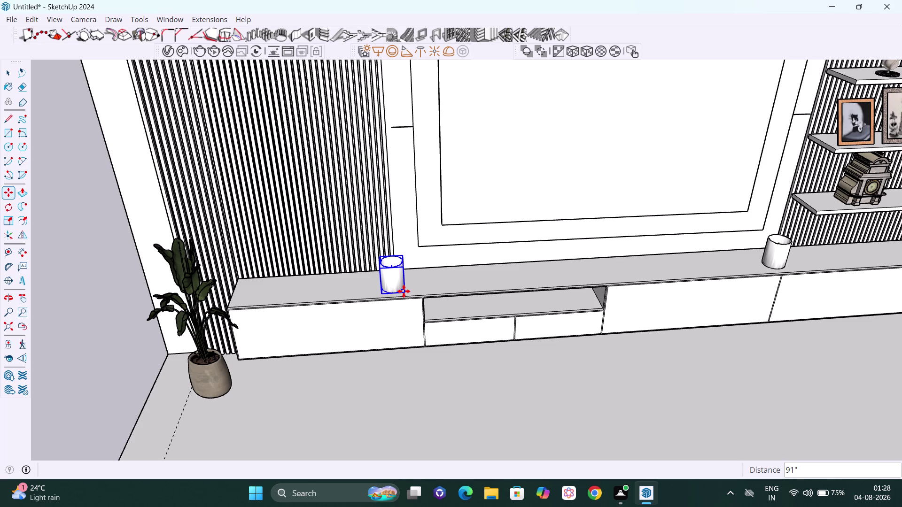
Zoom in on the copied candle and nudge it about 9 inches further left.
scroll(down, 3)
scroll(down, 3)
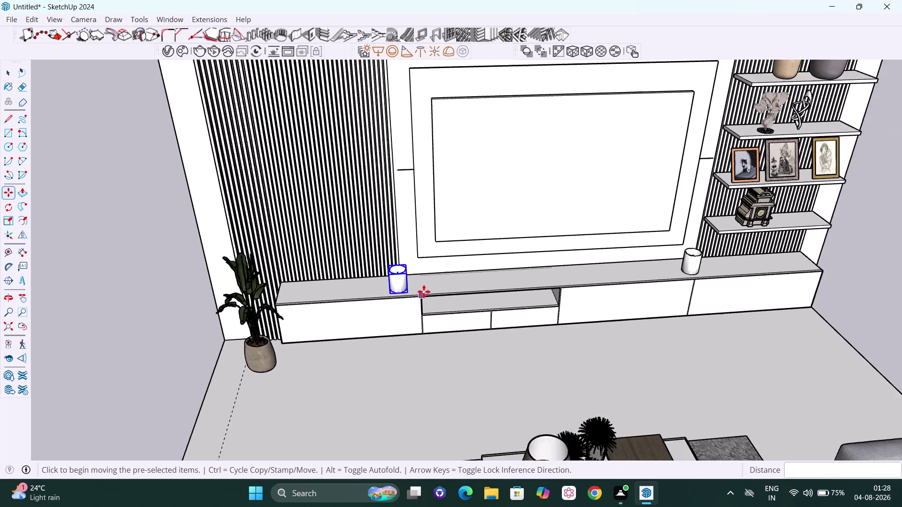
scroll(down, 3)
middle_drag(432, 289, 436, 231)
scroll(up, 3)
middle_drag(432, 297, 426, 317)
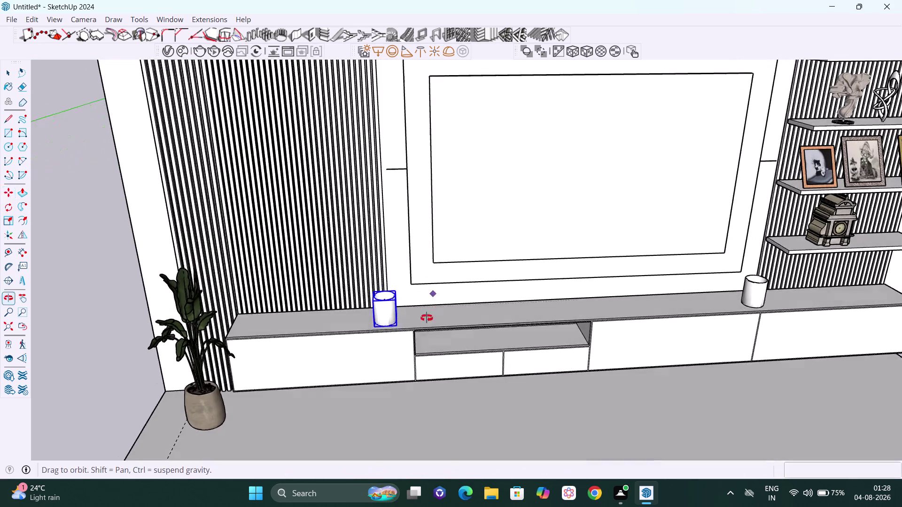
middle_drag(426, 317, 426, 320)
scroll(up, 3)
middle_drag(423, 316, 413, 318)
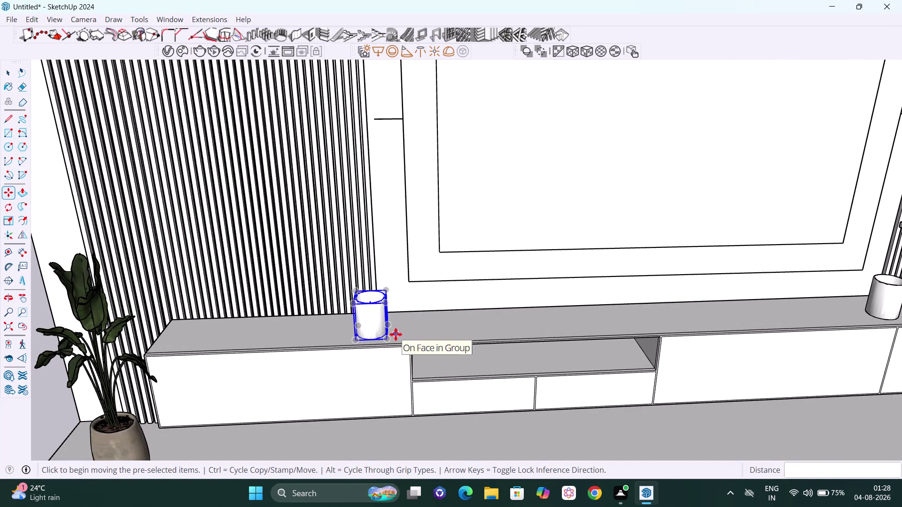
key(m)
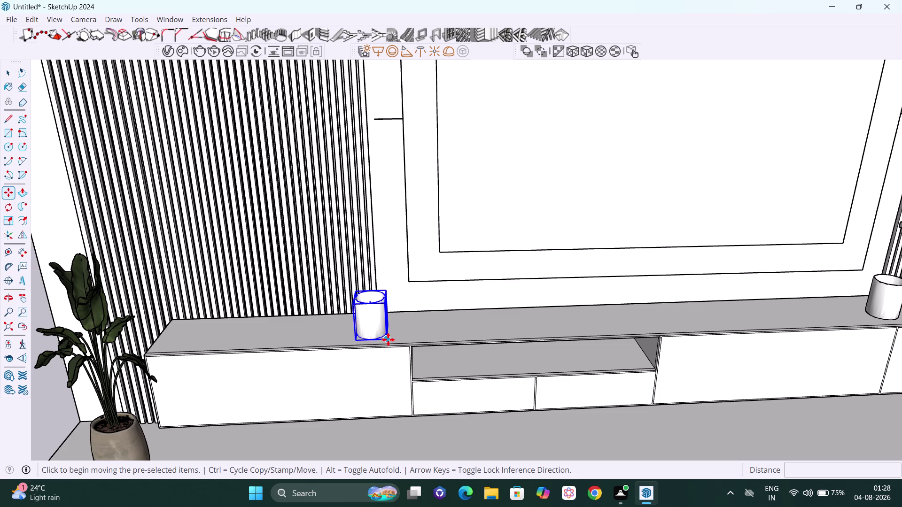
key(Right)
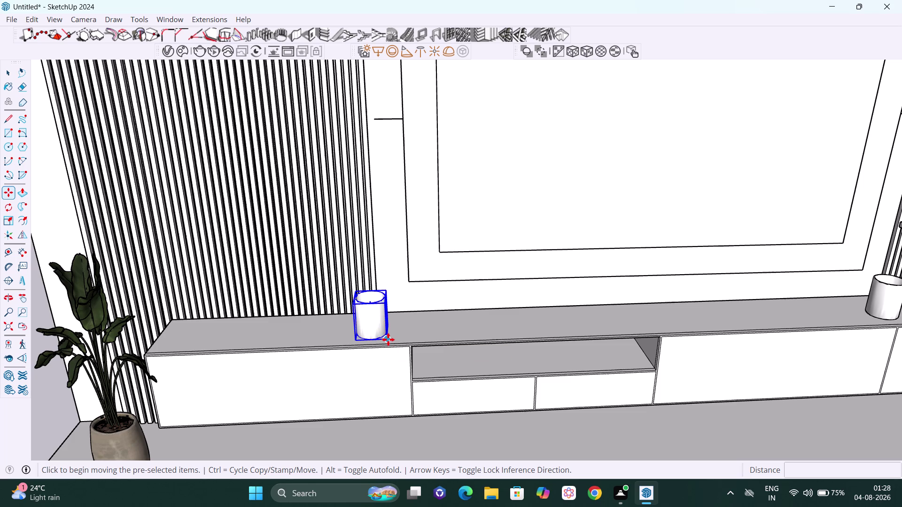
click(388, 340)
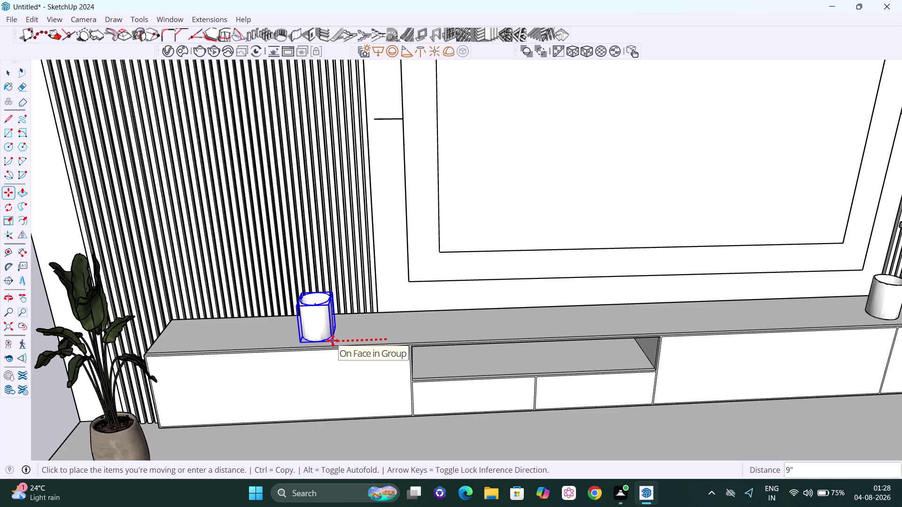
click(332, 341)
key(space)
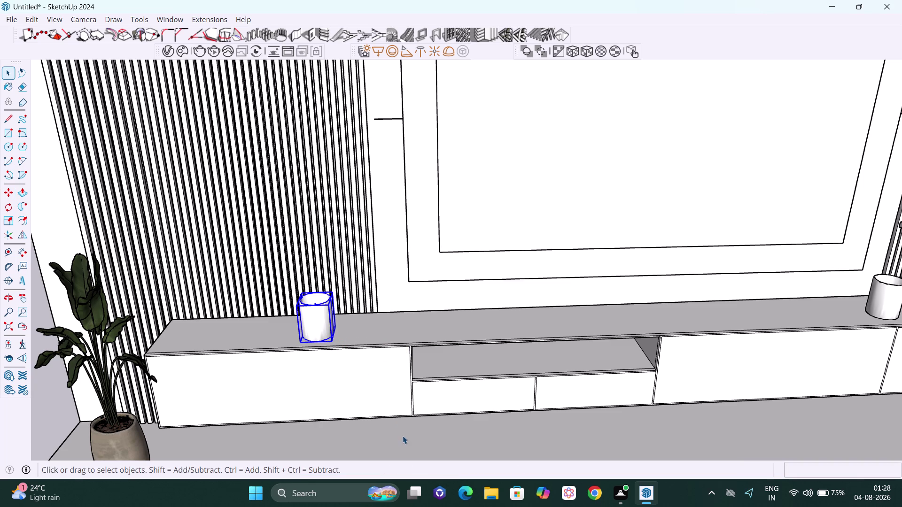
Select the candle below the right-hand shelves and start a move, then cancel it.
scroll(down, 3)
key(h)
drag(596, 378, 578, 372)
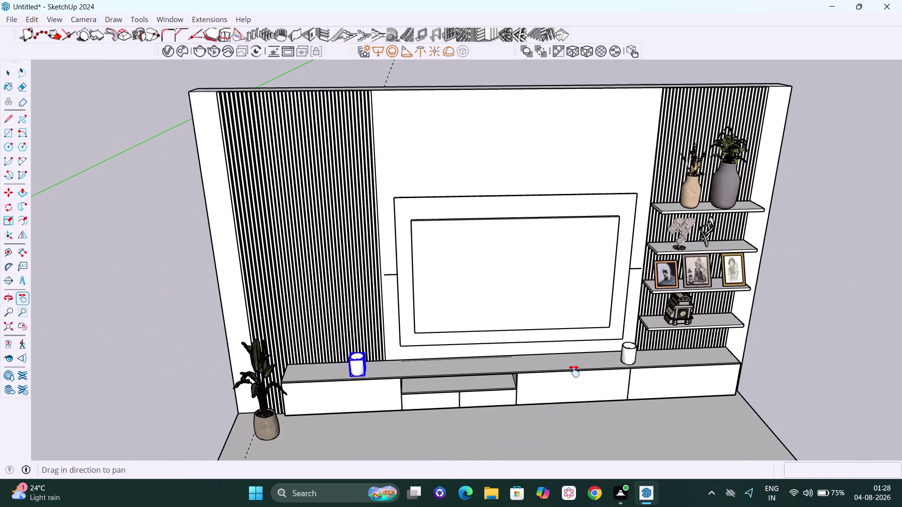
drag(578, 372, 269, 364)
scroll(up, 3)
middle_drag(351, 372, 373, 331)
scroll(up, 3)
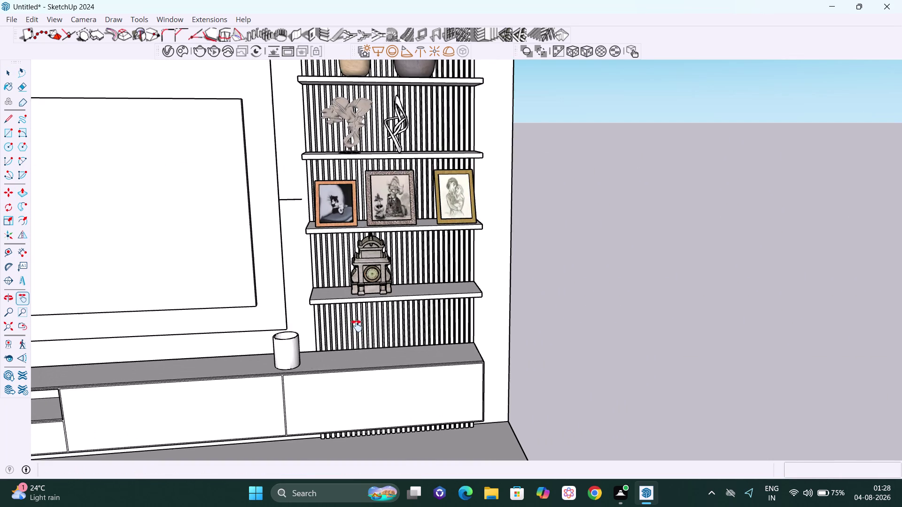
middle_drag(348, 336, 351, 312)
key(space)
click(287, 351)
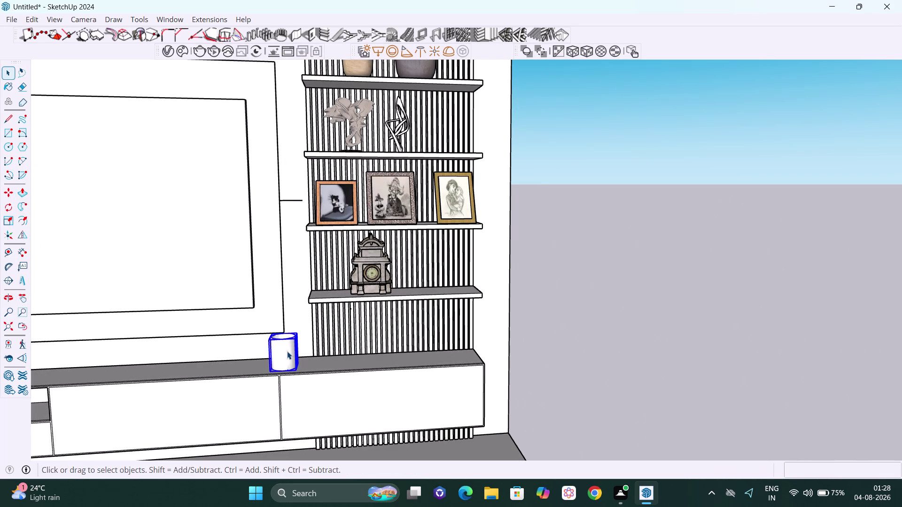
key(m)
key(Right)
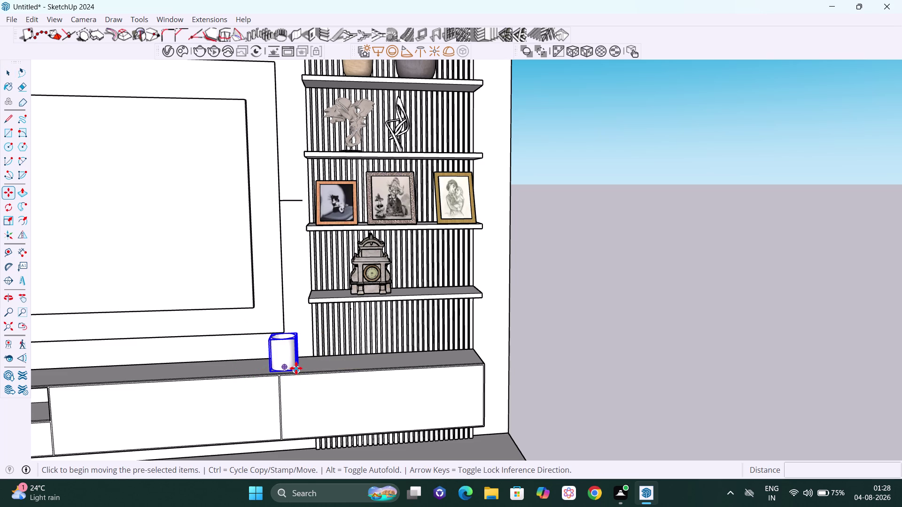
click(296, 369)
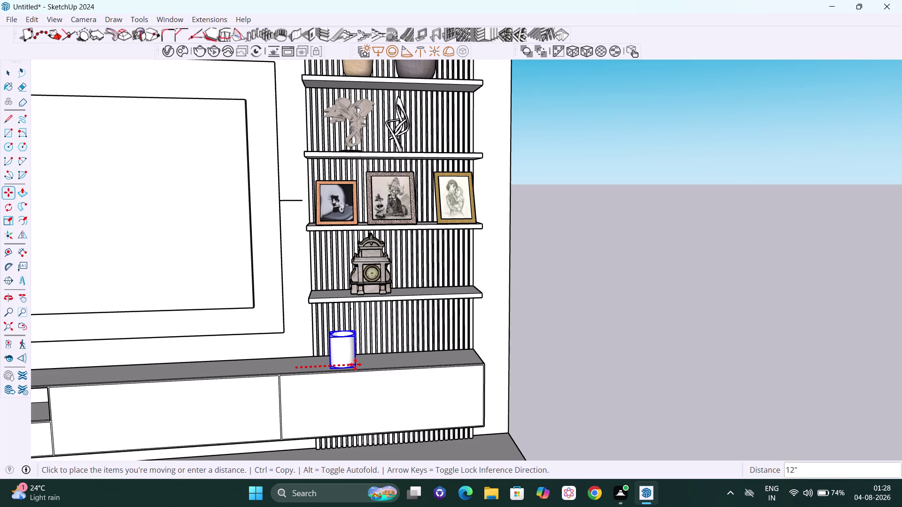
key(space)
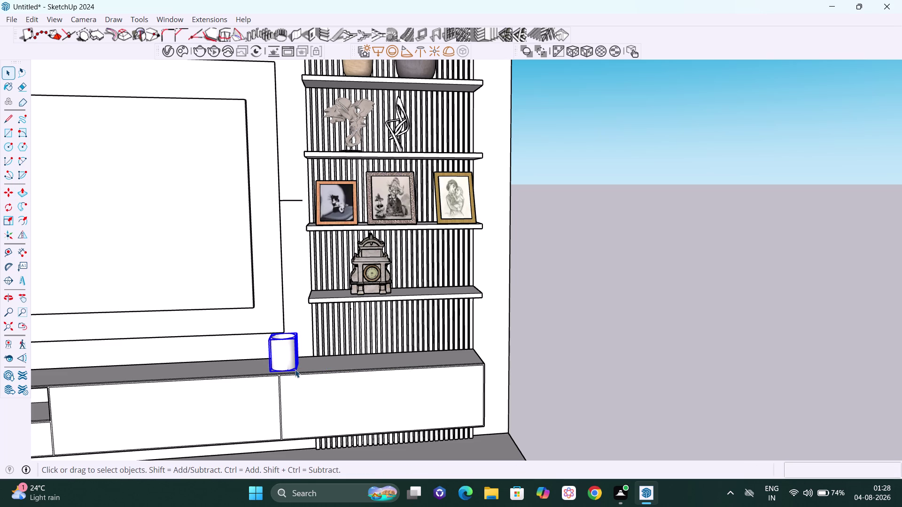
Copy the candle about 10 inches along the red axis to sit below the shelving.
key(Right)
key(m)
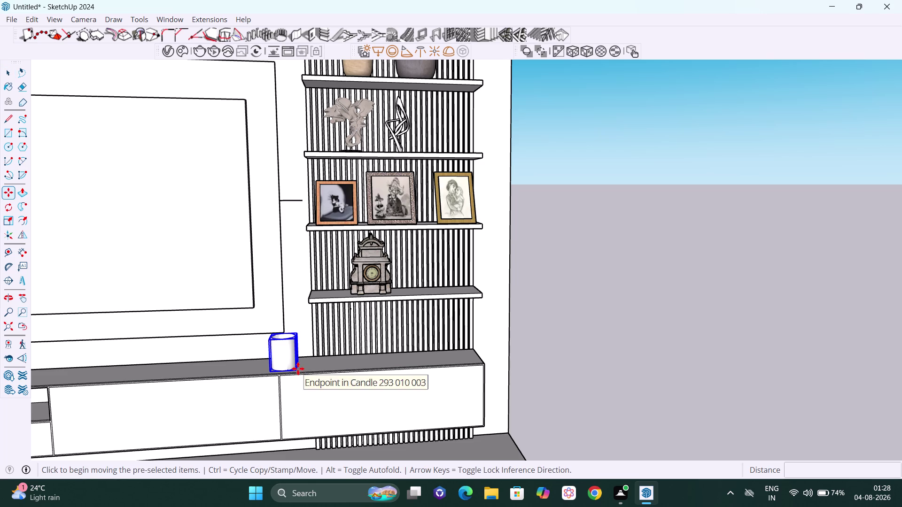
key(Right)
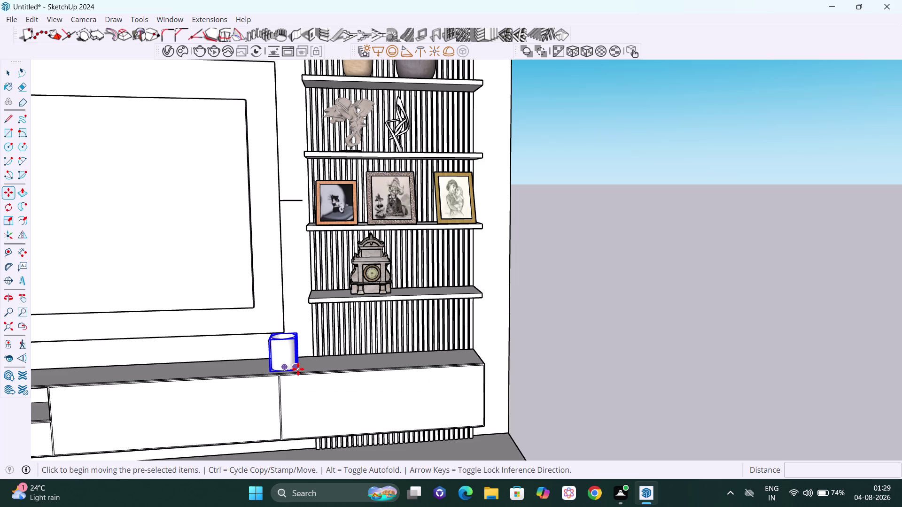
click(297, 370)
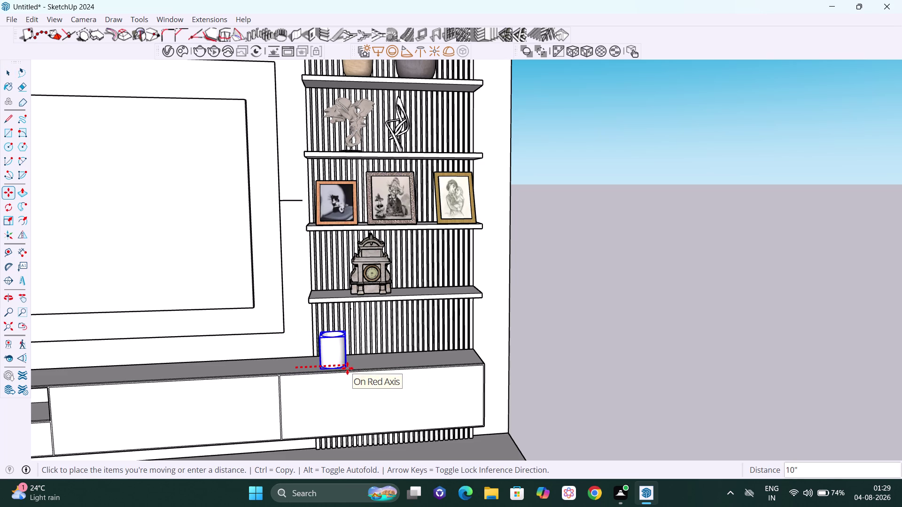
click(349, 367)
key(space)
drag(573, 337, 578, 335)
scroll(down, 3)
scroll(down, 3)
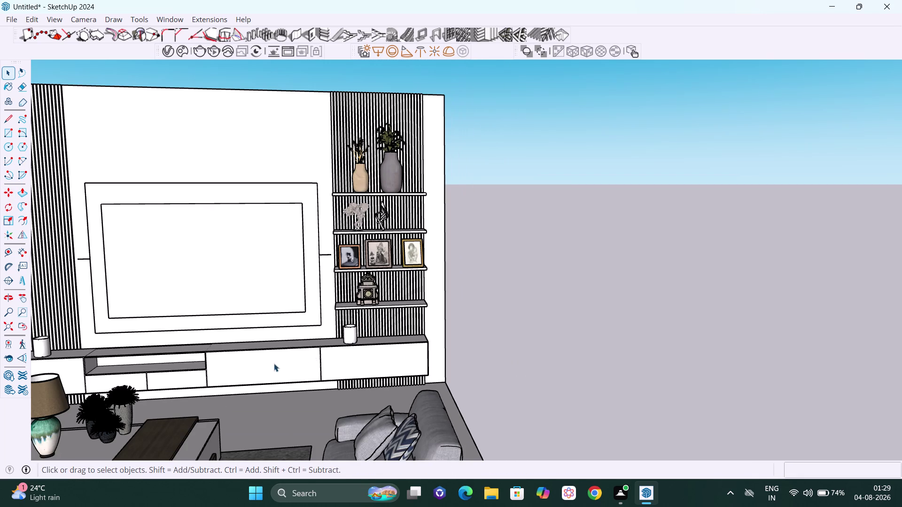
Pan and orbit along the TV unit to review both candles and the whole TV wall.
key(h)
drag(265, 366, 502, 346)
scroll(up, 3)
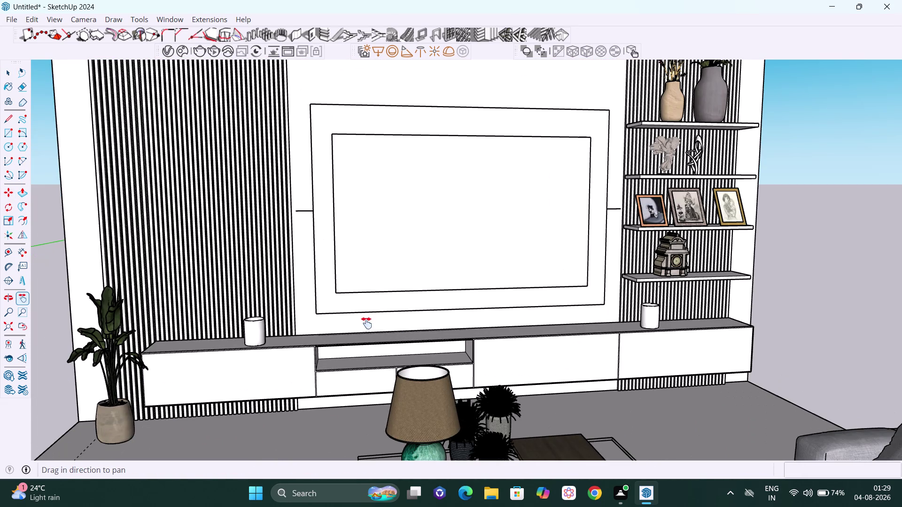
middle_drag(415, 344, 399, 346)
scroll(up, 3)
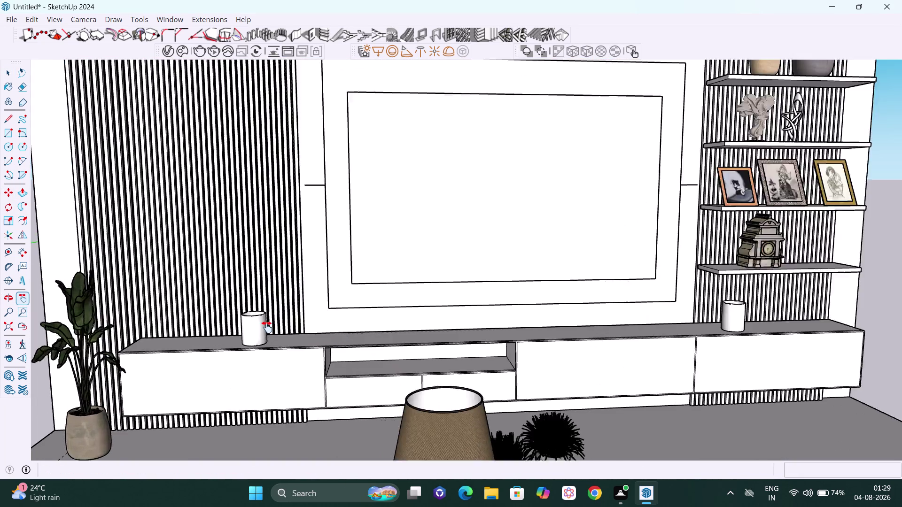
scroll(up, 3)
middle_drag(272, 360, 320, 360)
scroll(up, 3)
middle_drag(238, 366, 248, 376)
scroll(down, 3)
scroll(down, 3)
drag(446, 356, 394, 344)
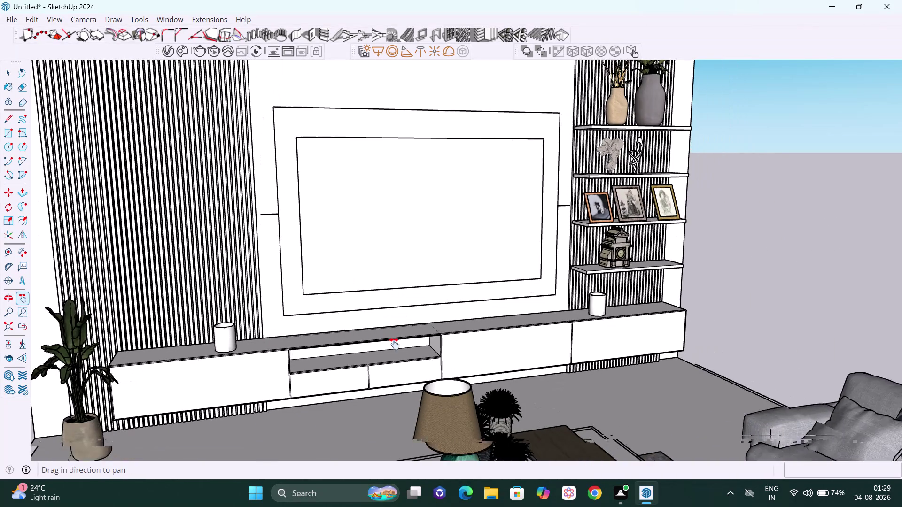
drag(394, 343, 390, 344)
scroll(up, 3)
scroll(up, 3)
middle_drag(202, 437, 228, 445)
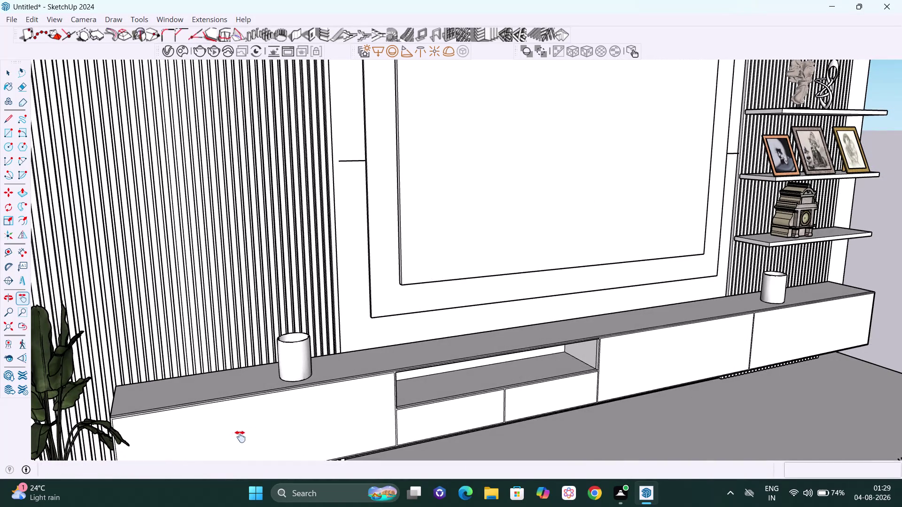
middle_drag(352, 408, 242, 393)
scroll(down, 3)
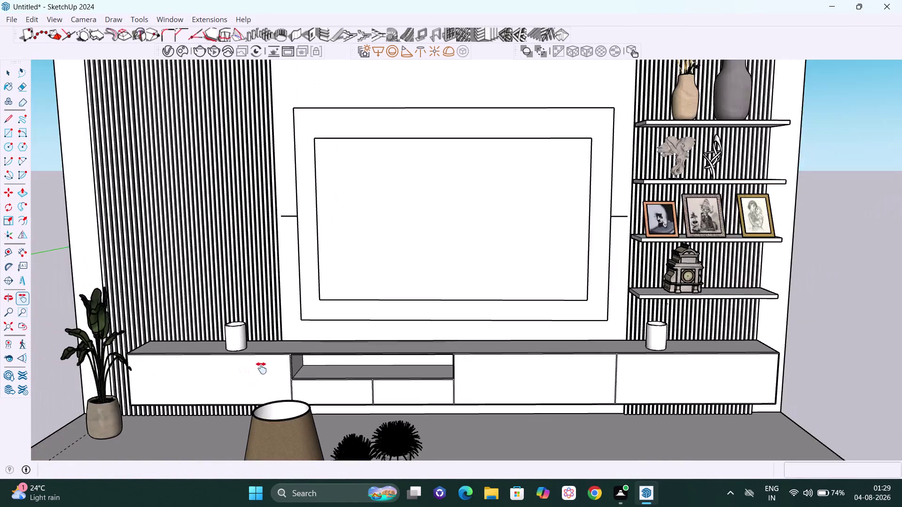
scroll(down, 3)
middle_drag(352, 373, 427, 374)
middle_drag(402, 374, 494, 367)
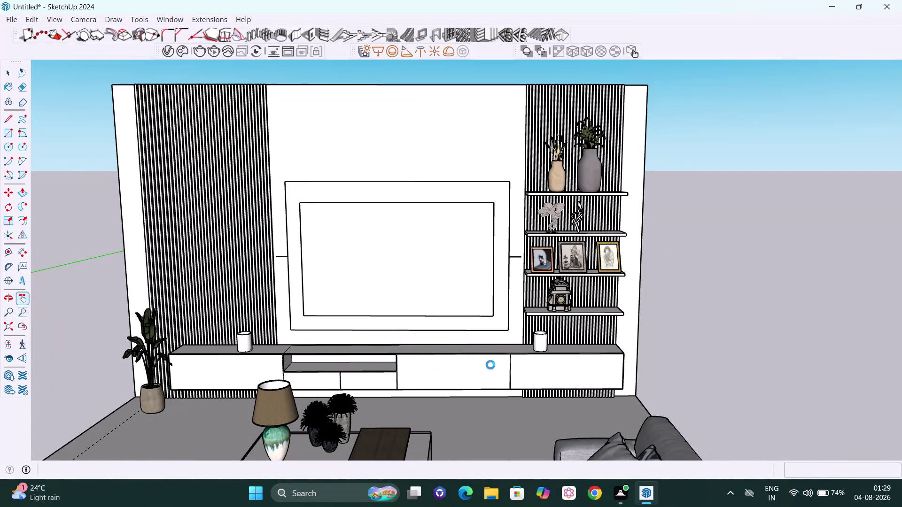
scroll(down, 3)
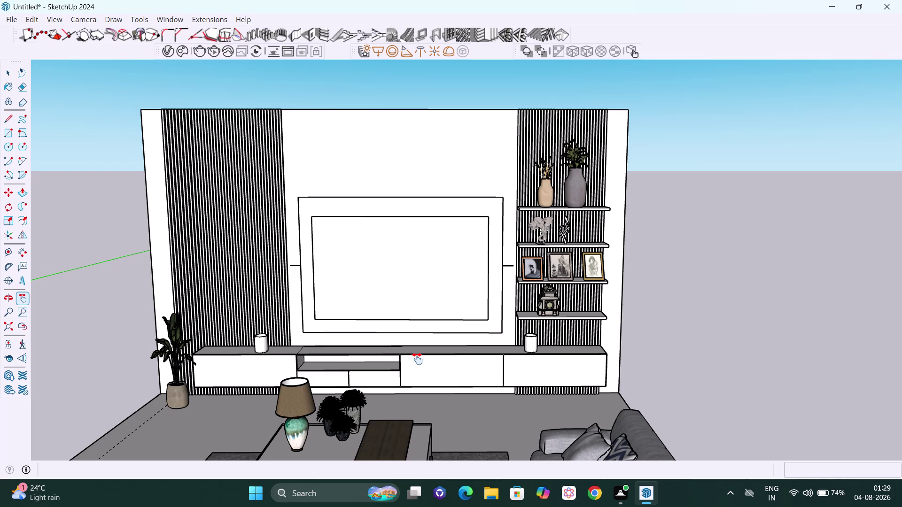
scroll(down, 3)
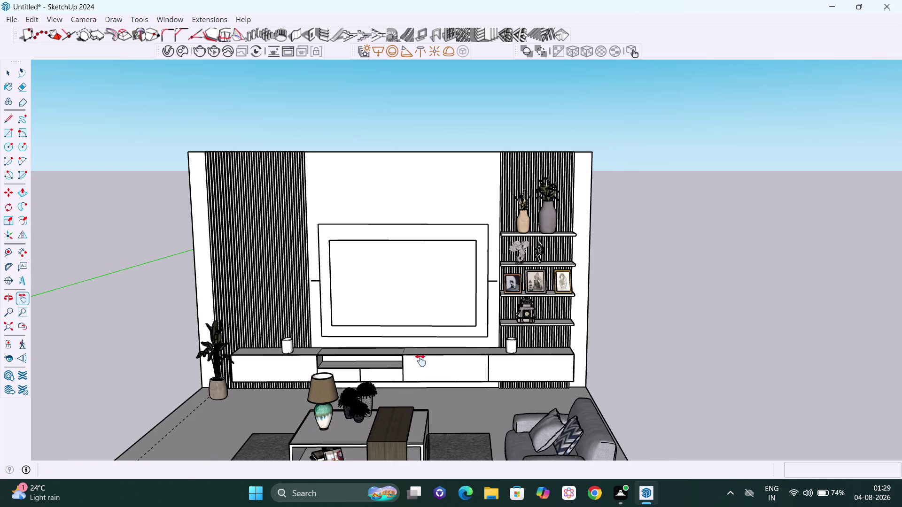
Orbit down over the living room and zoom in on the book stack under the coffee table.
middle_drag(421, 360, 468, 351)
scroll(up, 3)
scroll(up, 3)
scroll(down, 3)
scroll(down, 3)
drag(561, 406, 555, 312)
scroll(up, 3)
scroll(up, 3)
middle_drag(435, 322, 442, 407)
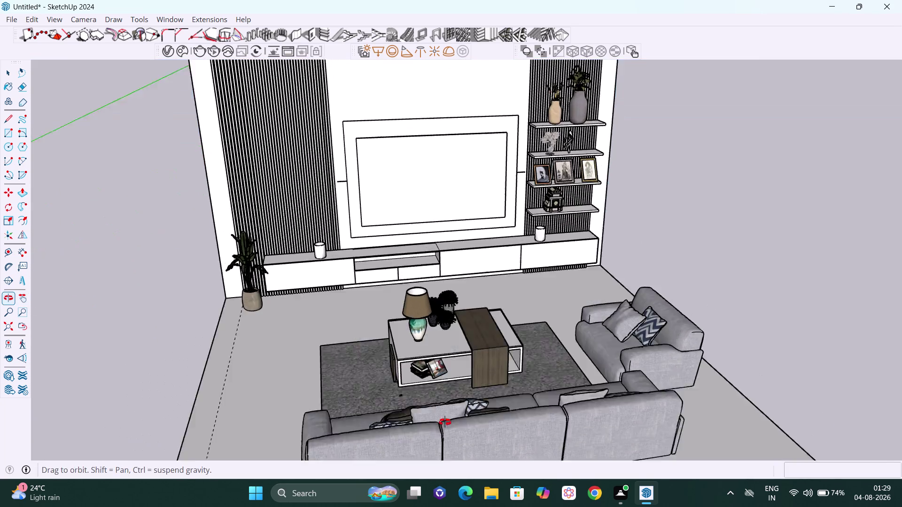
middle_drag(443, 406, 448, 442)
scroll(up, 3)
middle_drag(469, 415, 456, 356)
scroll(up, 3)
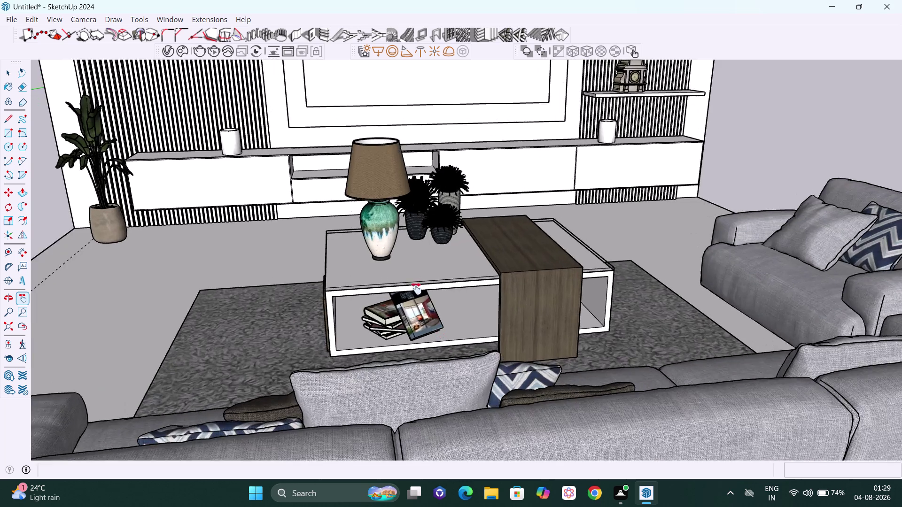
scroll(up, 3)
scroll(up, 3)
scroll(up, 3)
scroll(down, 3)
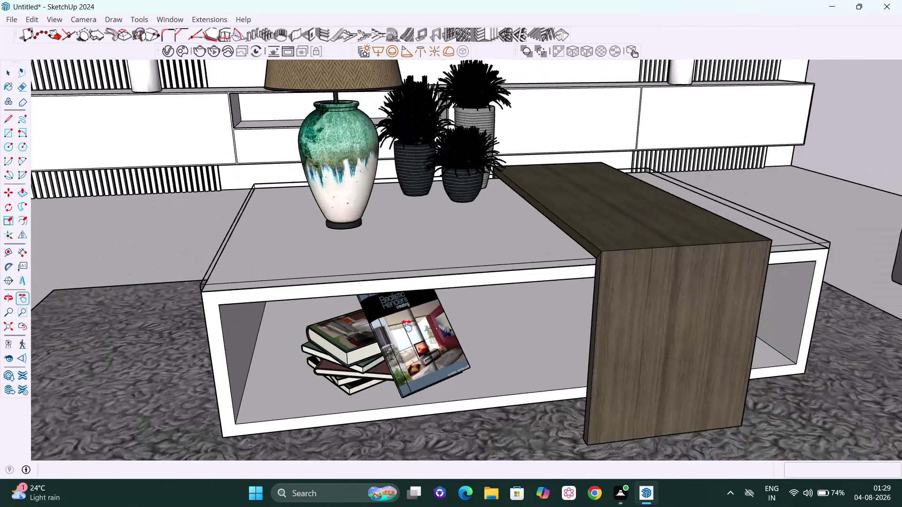
scroll(down, 3)
scroll(up, 3)
scroll(up, 3)
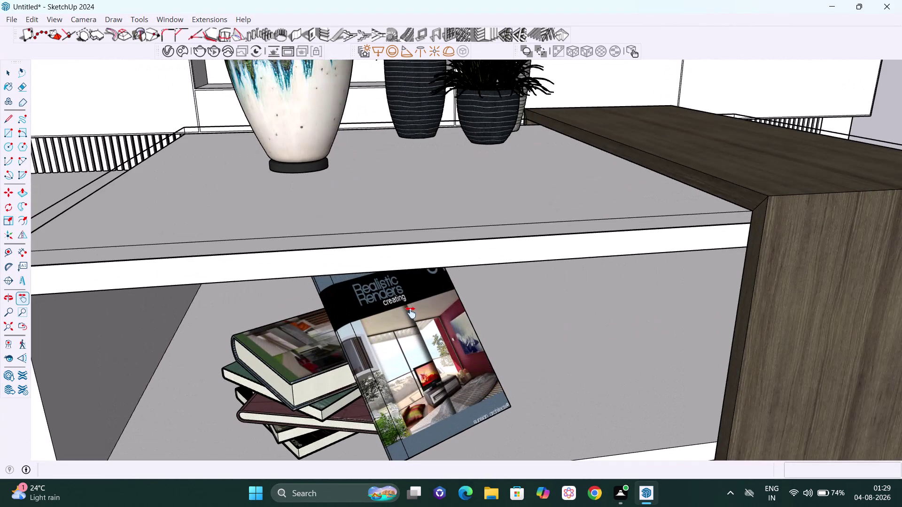
scroll(down, 3)
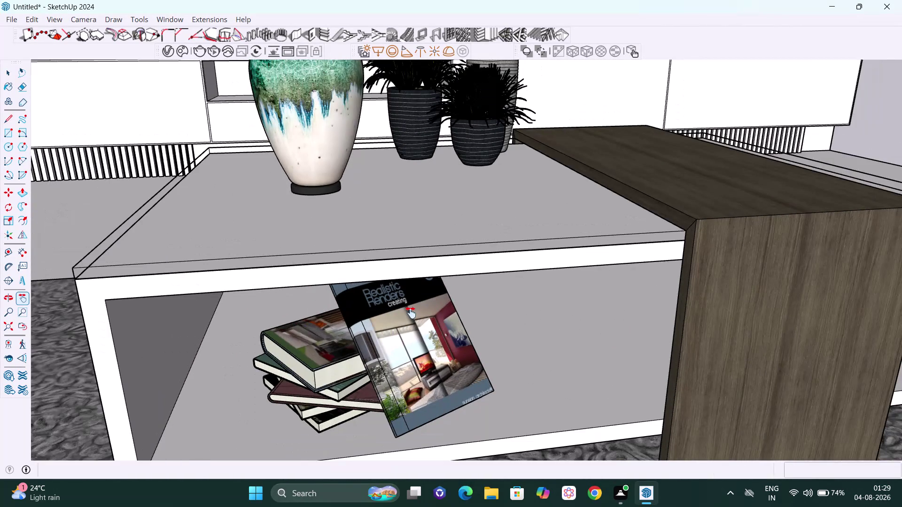
Frame the book stack under the coffee table and open its nested book group for editing.
middle_drag(410, 313, 435, 275)
middle_drag(406, 284, 517, 266)
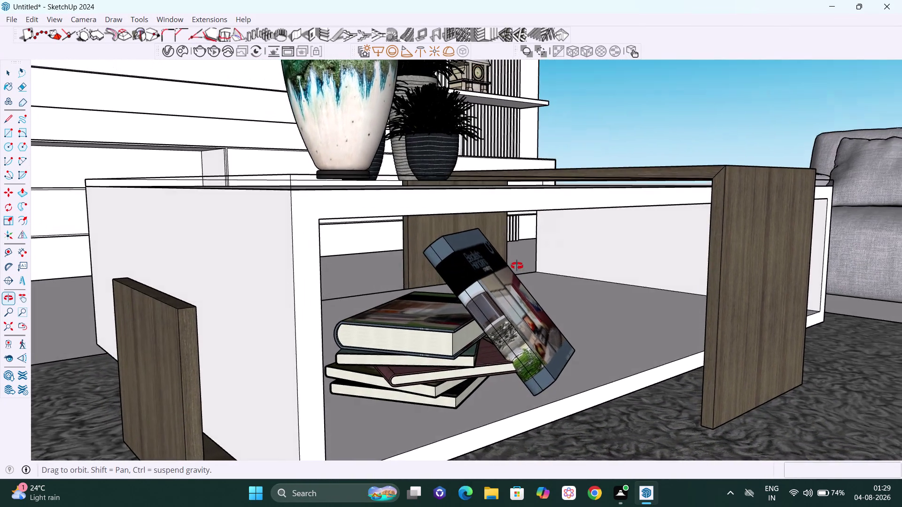
middle_drag(516, 266, 512, 266)
scroll(up, 3)
middle_drag(481, 334, 384, 331)
scroll(up, 3)
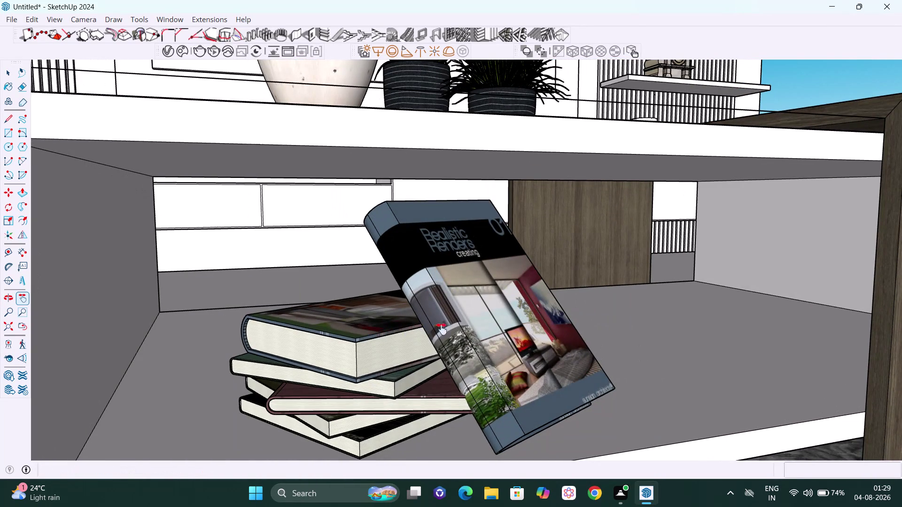
key(space)
click(462, 326)
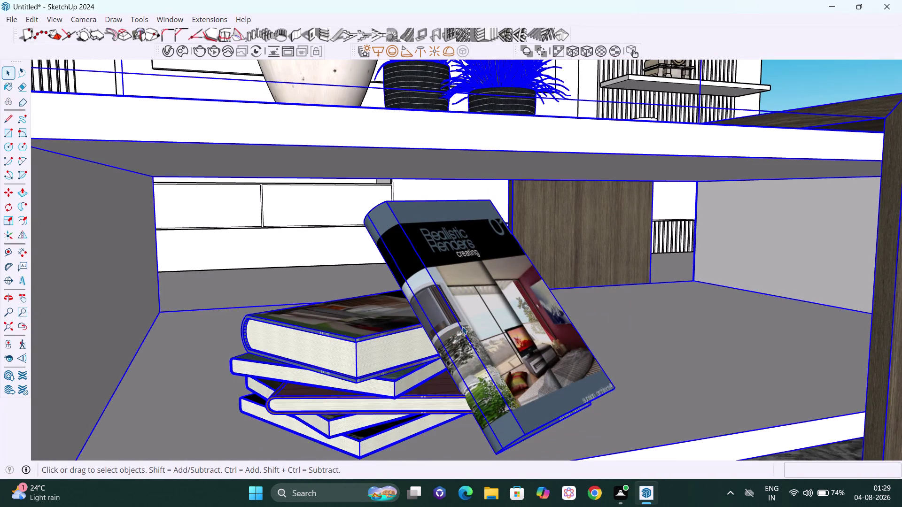
double_click(463, 327)
click(462, 327)
double_click(462, 327)
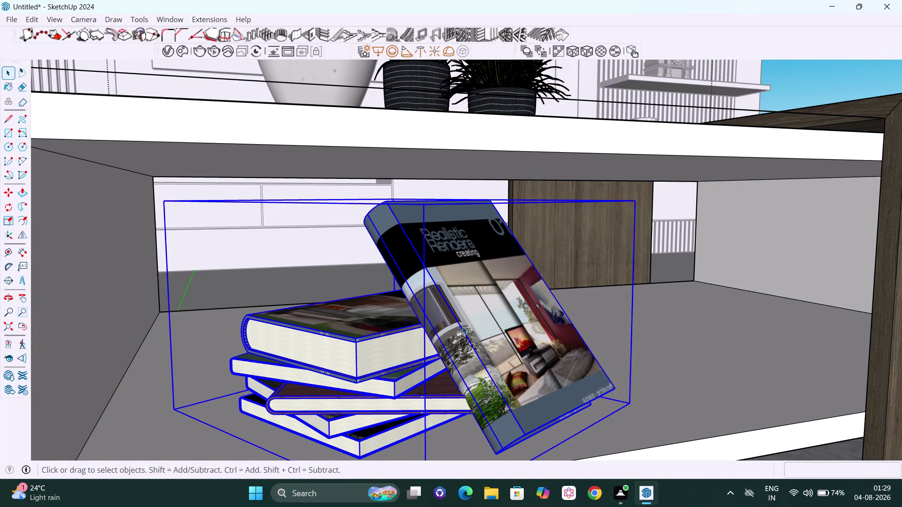
Select the whole leaning book and settle it flat on top of the stack.
click(462, 327)
triple_click(463, 327)
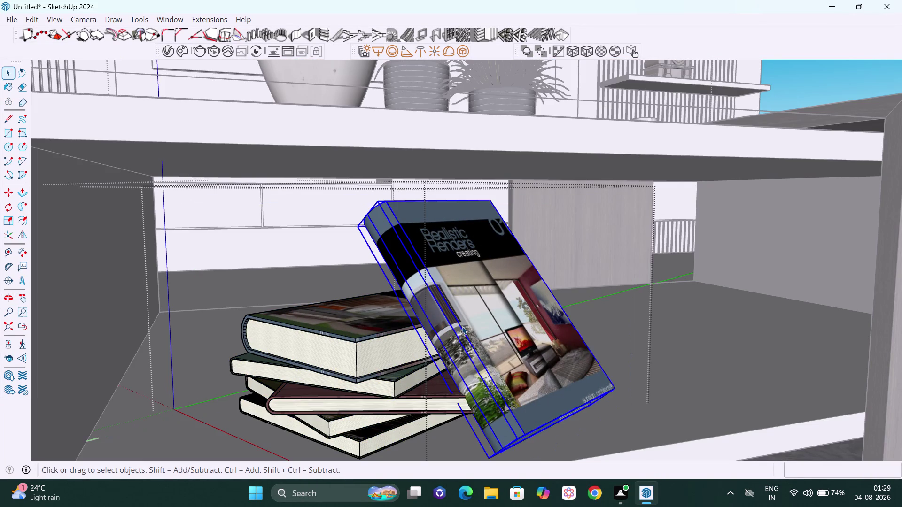
key(Delete)
scroll(down, 3)
middle_drag(443, 321, 437, 373)
scroll(up, 3)
scroll(up, 3)
scroll(down, 3)
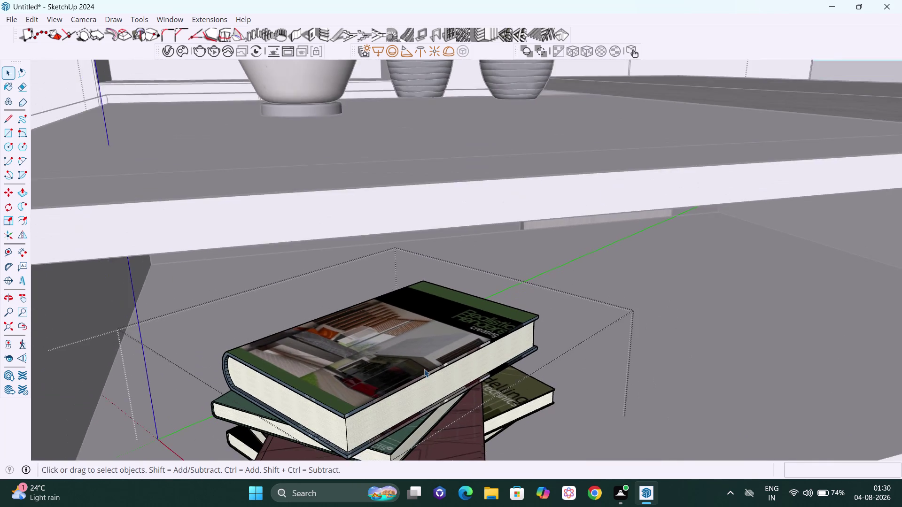
scroll(down, 3)
middle_drag(426, 375, 419, 316)
scroll(up, 3)
click(417, 314)
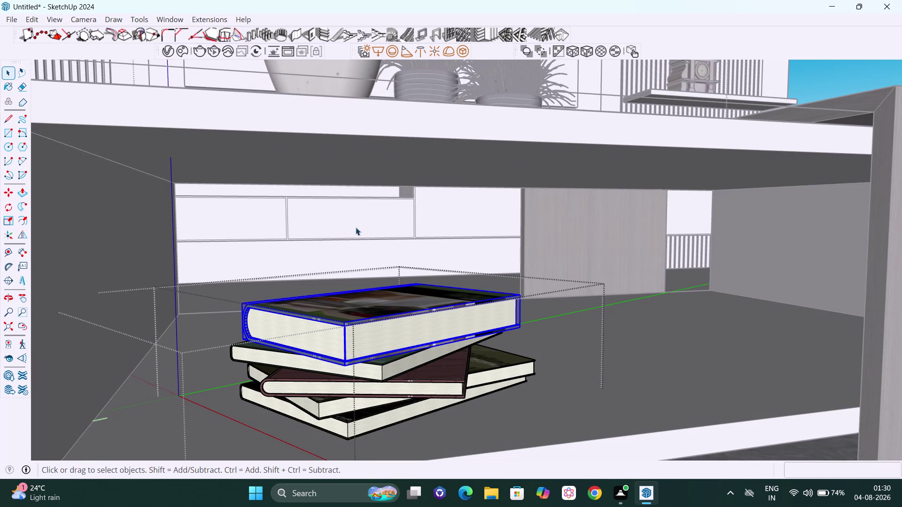
scroll(down, 3)
scroll(down, 3)
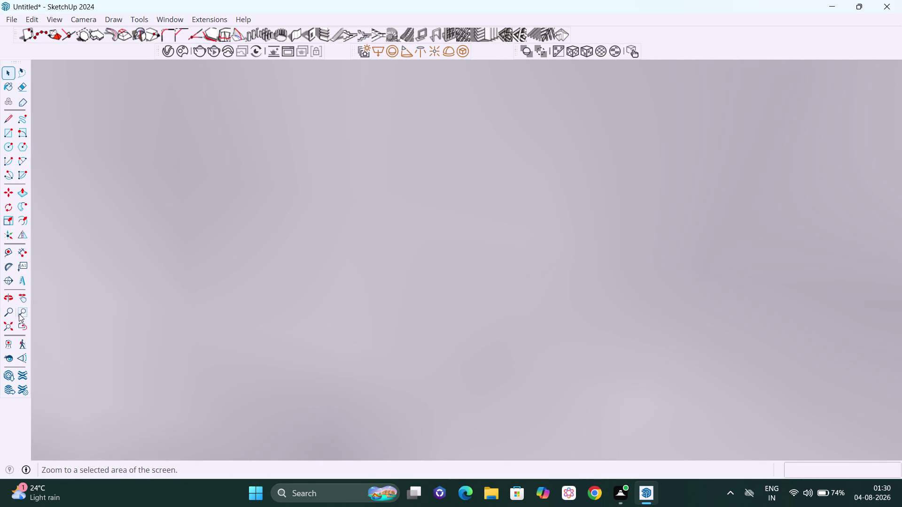
click(6, 328)
drag(875, 251, 868, 251)
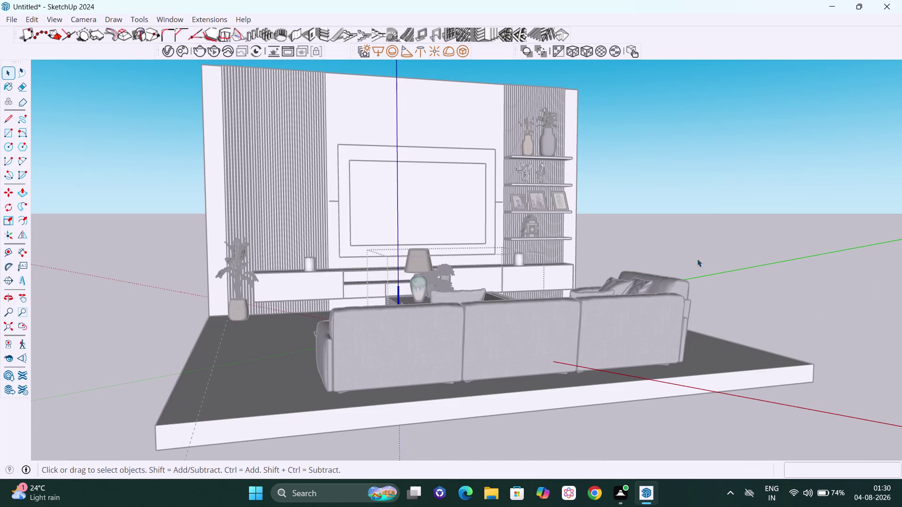
scroll(up, 3)
click(669, 204)
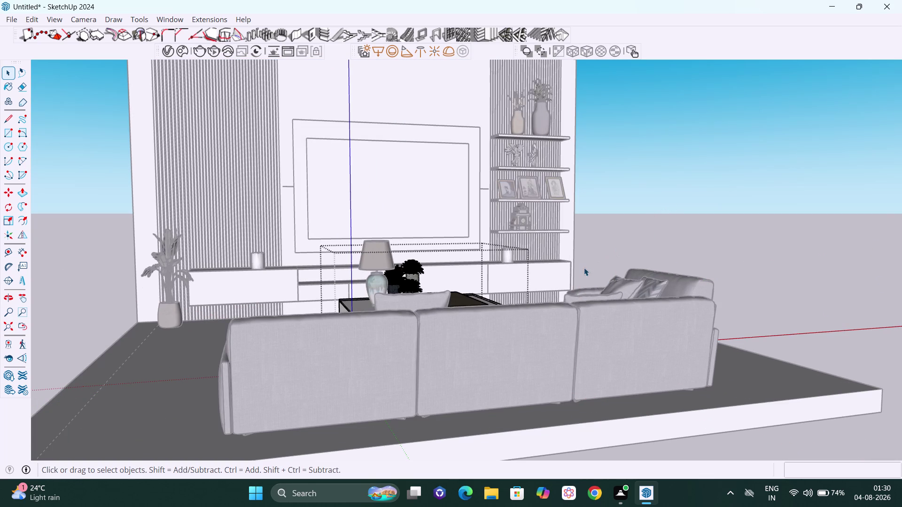
click(654, 164)
middle_drag(545, 275, 497, 325)
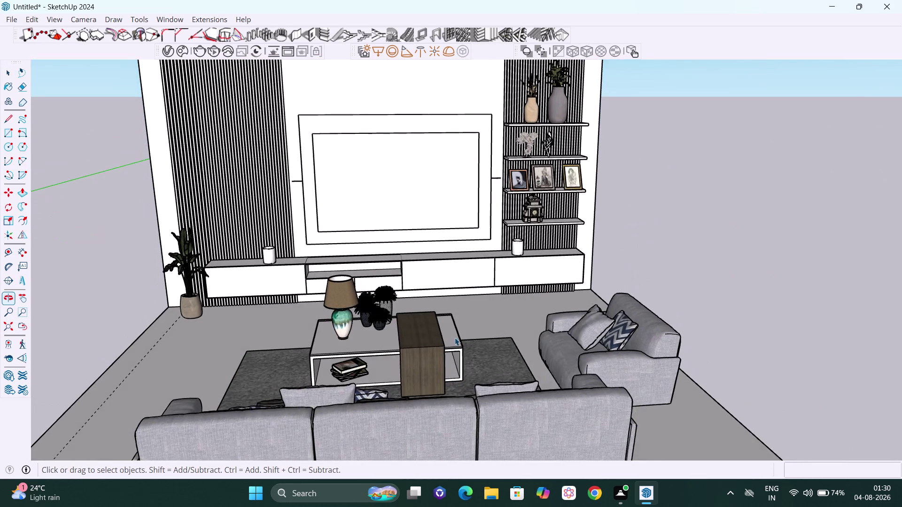
scroll(up, 3)
middle_drag(388, 382, 503, 345)
middle_drag(483, 365, 480, 405)
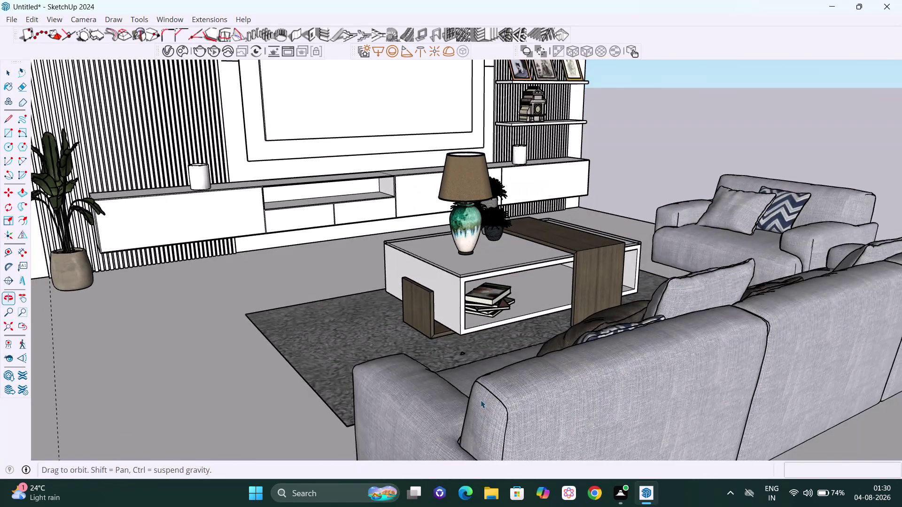
scroll(up, 3)
scroll(up, 3)
middle_drag(496, 316, 481, 304)
scroll(up, 3)
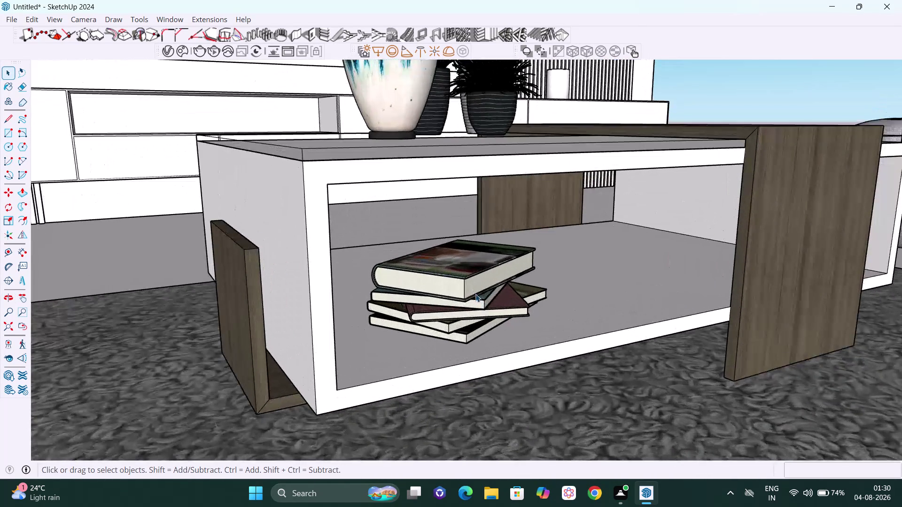
click(473, 287)
double_click(470, 287)
click(470, 287)
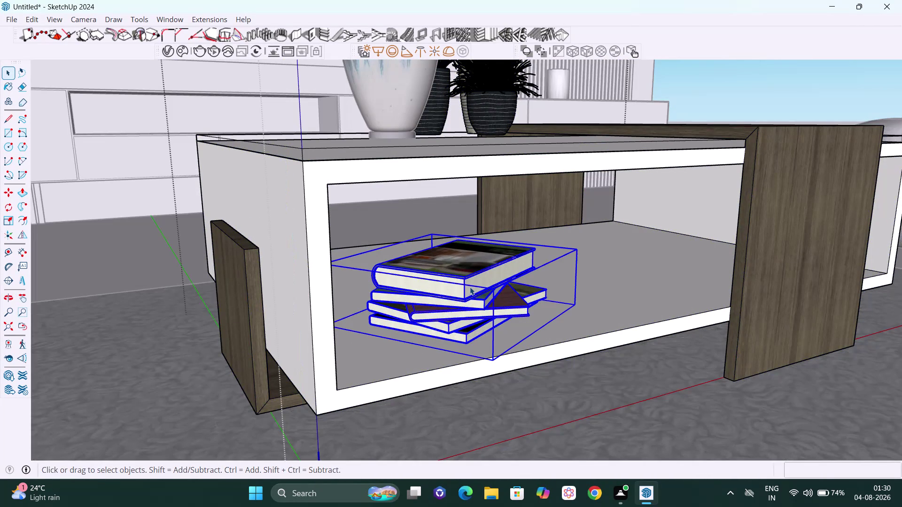
key(Delete)
scroll(down, 3)
scroll(down, 3)
scroll(down, 3)
click(838, 96)
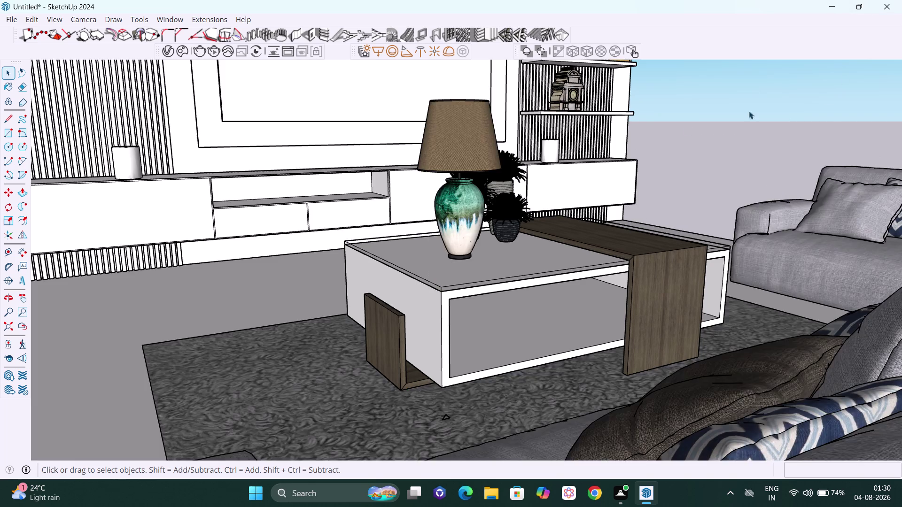
scroll(down, 3)
middle_drag(668, 160, 589, 195)
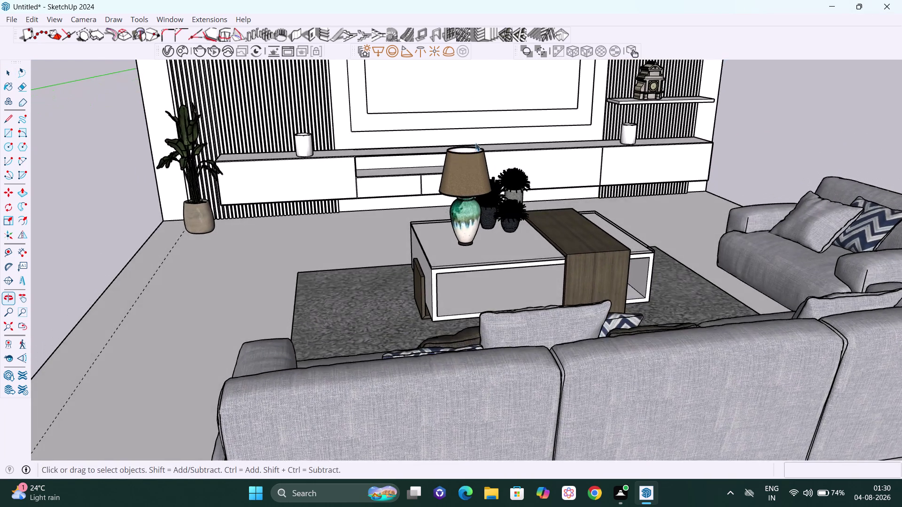
scroll(up, 3)
key(h)
Zoom in on the TV unit's left end and select the left candle.
drag(421, 126, 603, 223)
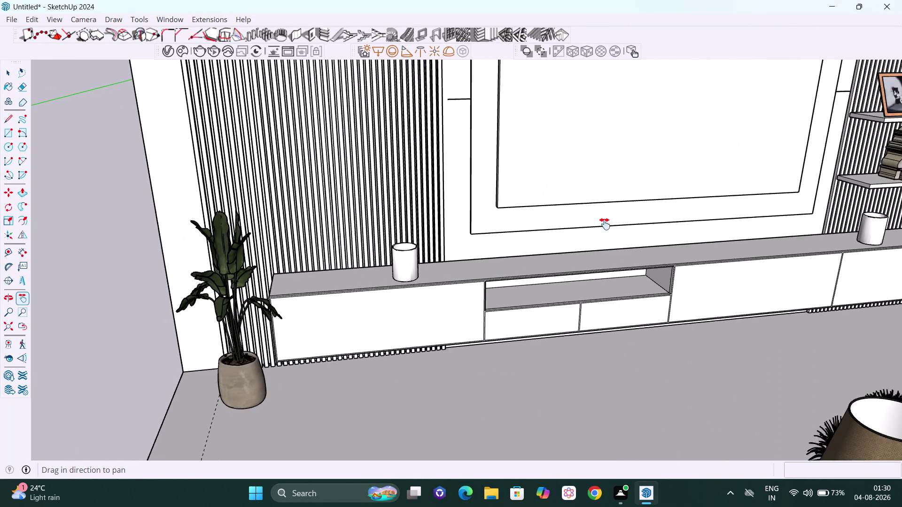
drag(603, 223, 604, 224)
middle_click(477, 236)
middle_drag(477, 237, 445, 219)
scroll(up, 3)
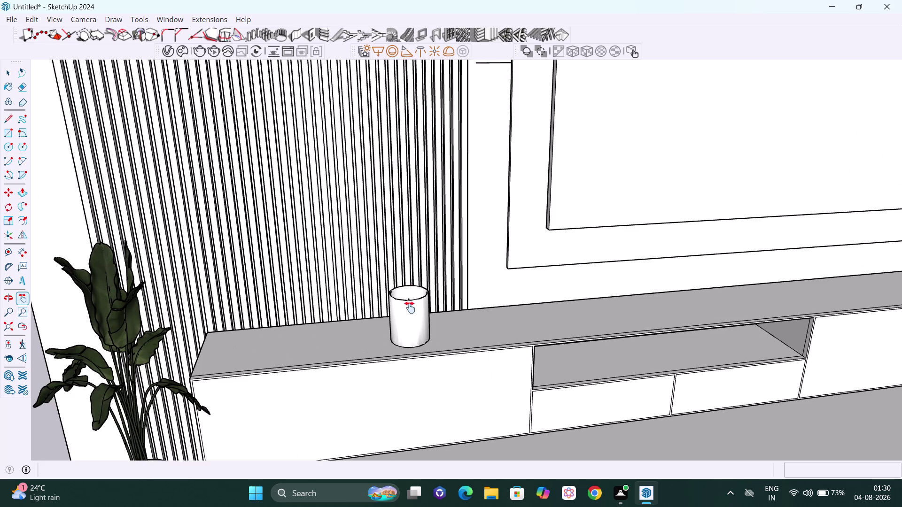
middle_drag(409, 310, 404, 285)
middle_drag(406, 318, 378, 310)
scroll(up, 3)
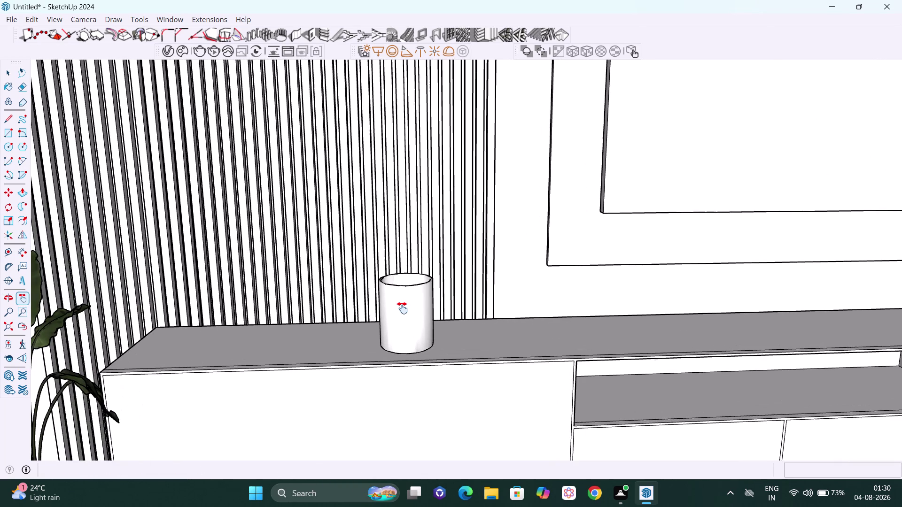
key(space)
click(413, 311)
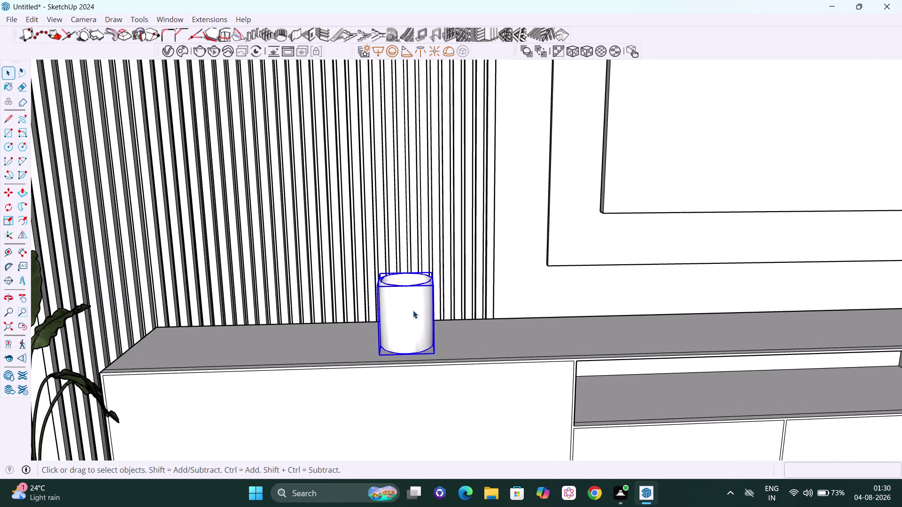
Move the candle about 14 inches left along the red axis from its bottom endpoint, then deselect it.
key(m)
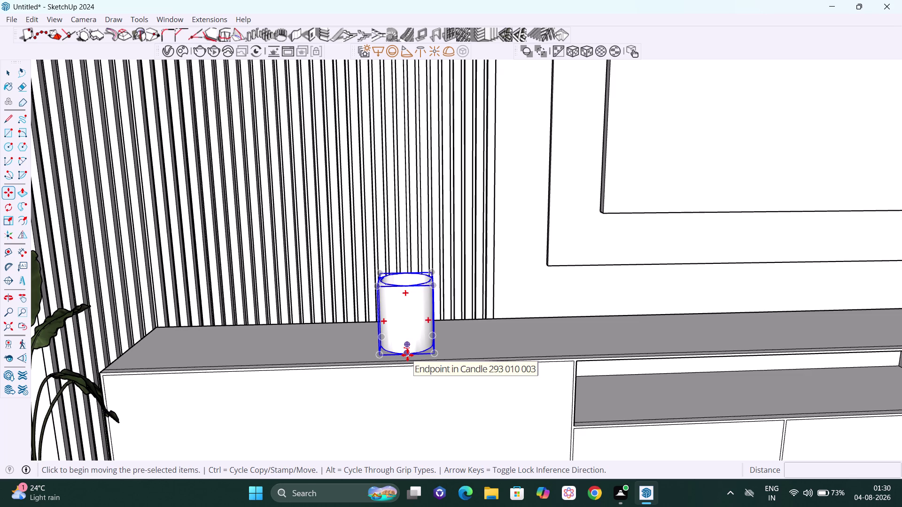
click(407, 355)
key(Right)
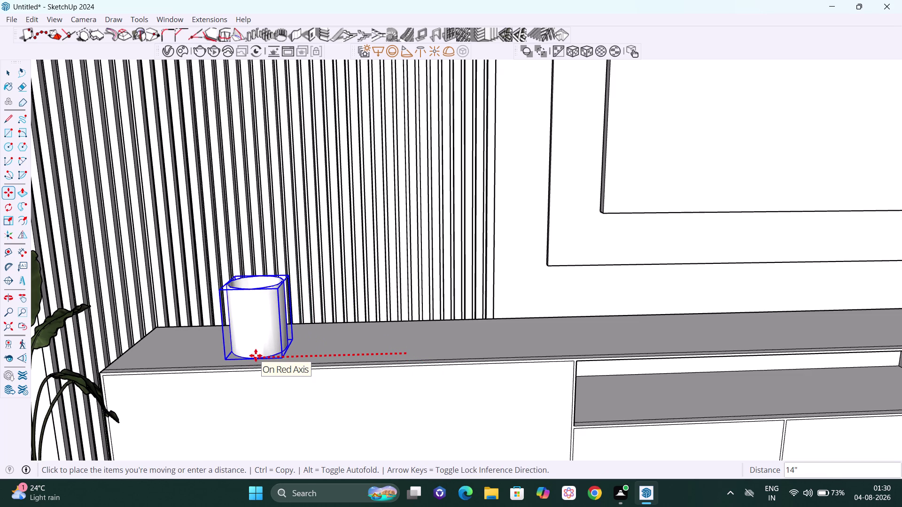
click(255, 355)
key(space)
scroll(down, 3)
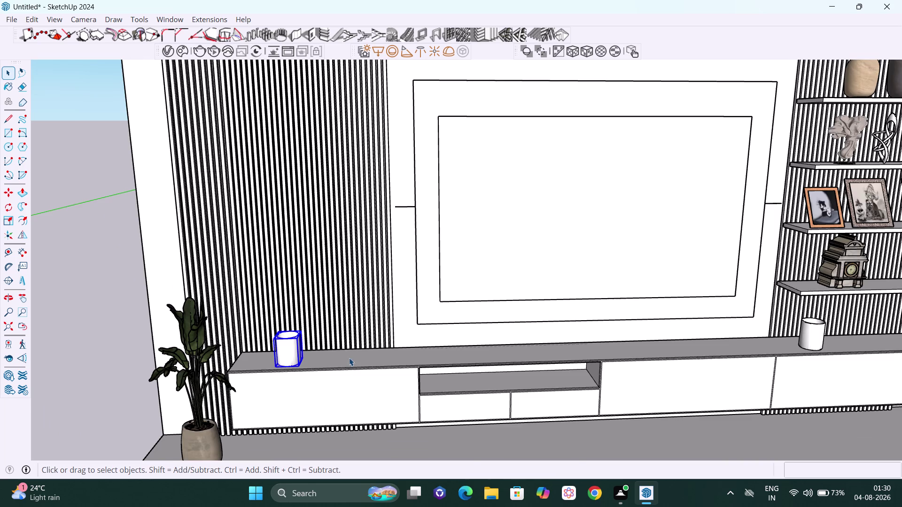
scroll(down, 3)
click(115, 272)
scroll(up, 3)
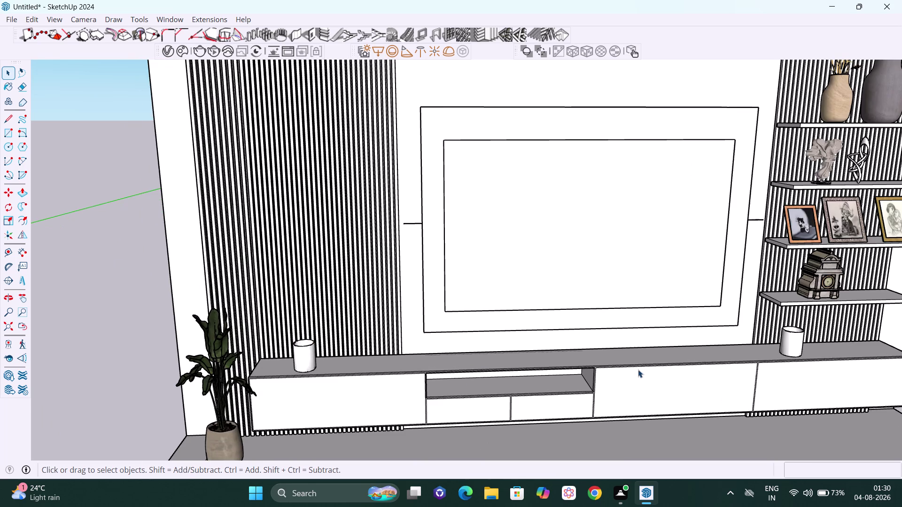
middle_drag(638, 370, 587, 337)
scroll(down, 3)
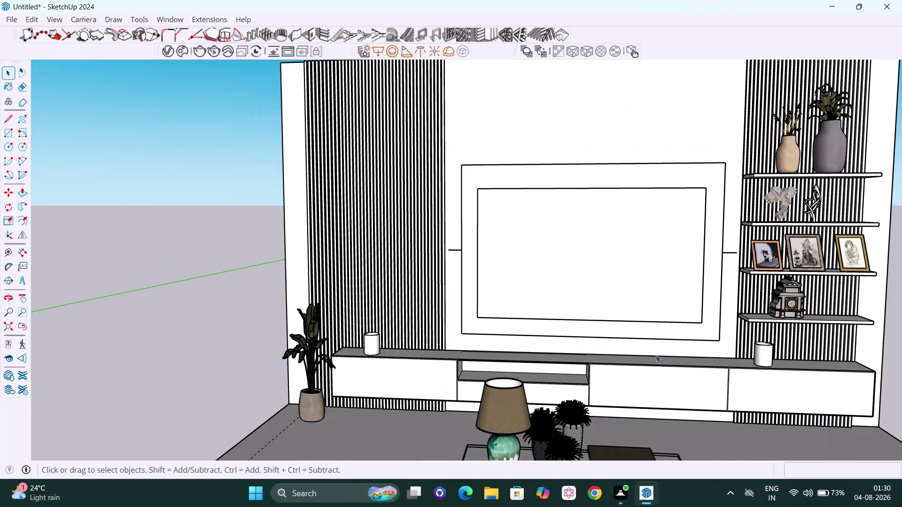
middle_drag(732, 361, 771, 350)
key(h)
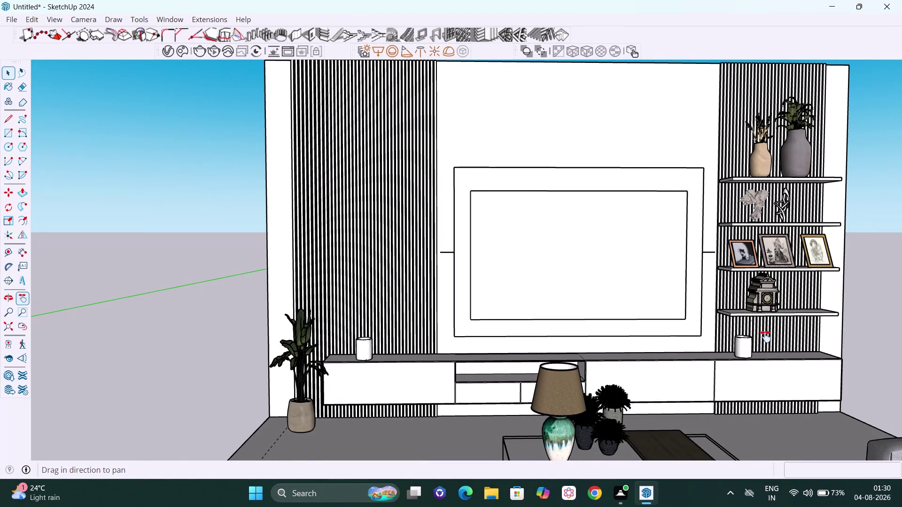
drag(765, 337, 622, 324)
scroll(down, 3)
middle_drag(619, 330, 837, 313)
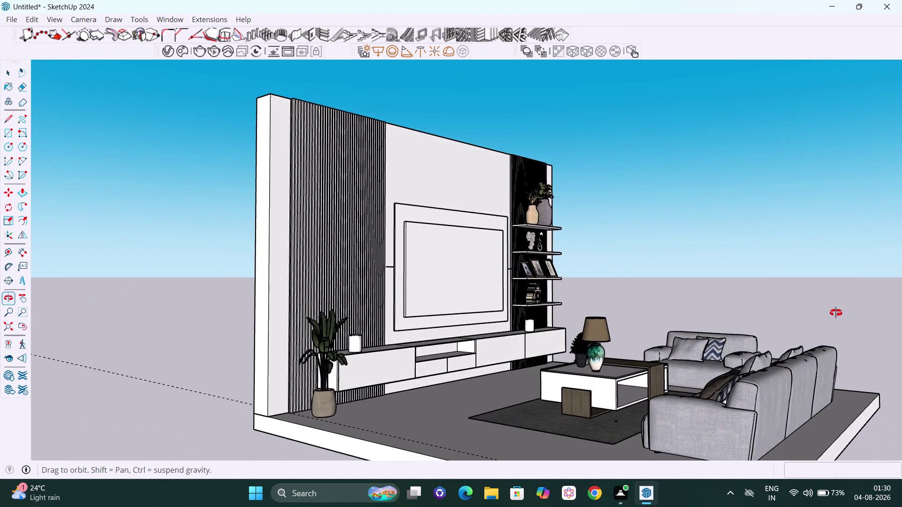
middle_drag(836, 313, 520, 337)
scroll(up, 3)
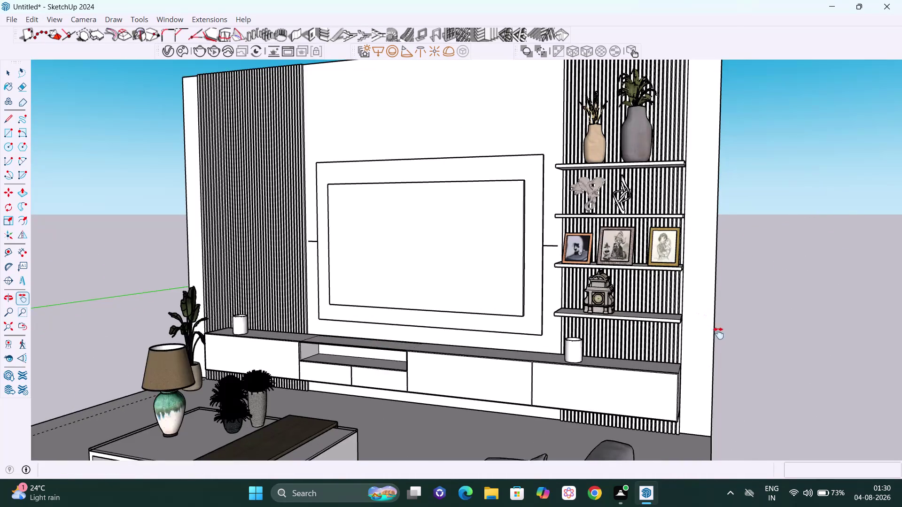
middle_drag(728, 344, 653, 316)
scroll(down, 3)
scroll(down, 3)
middle_drag(679, 340, 745, 345)
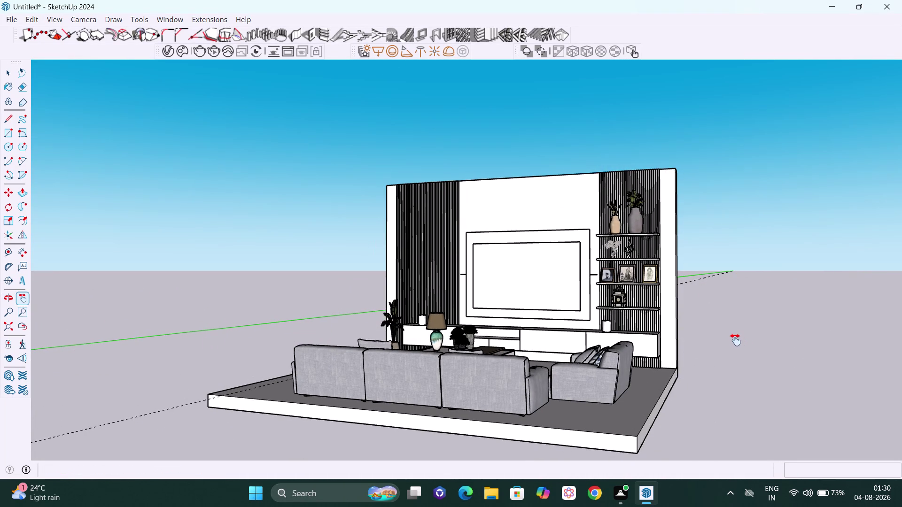
scroll(up, 3)
middle_drag(583, 354, 678, 383)
scroll(up, 3)
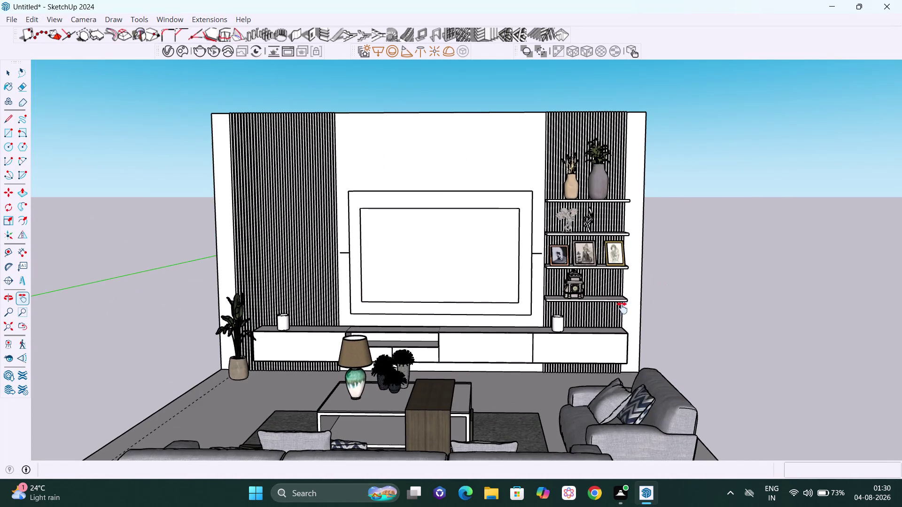
middle_drag(561, 326, 616, 336)
scroll(up, 3)
scroll(down, 3)
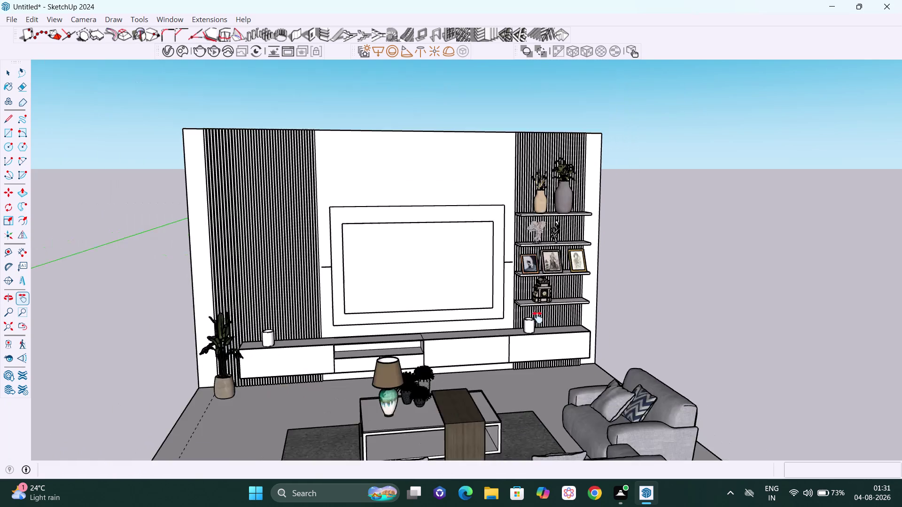
scroll(down, 3)
middle_drag(461, 388, 452, 462)
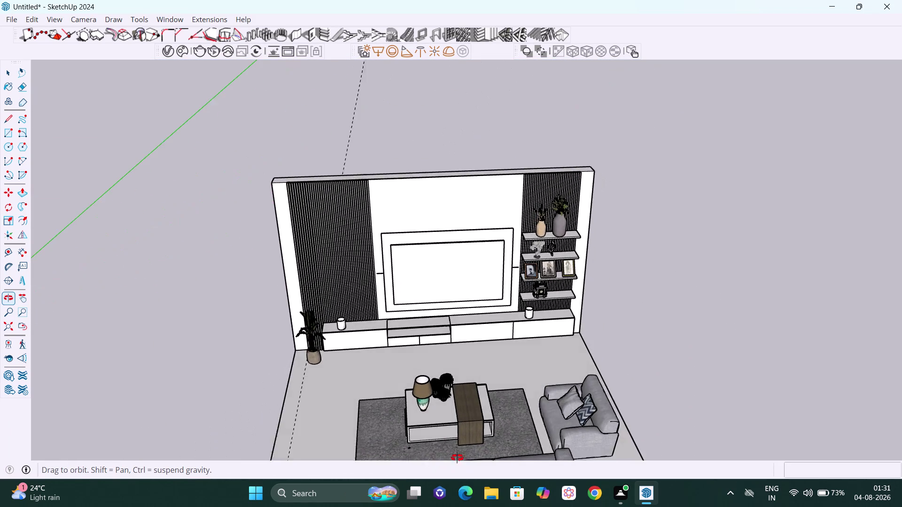
middle_drag(453, 461, 457, 458)
key(space)
middle_drag(585, 344, 334, 320)
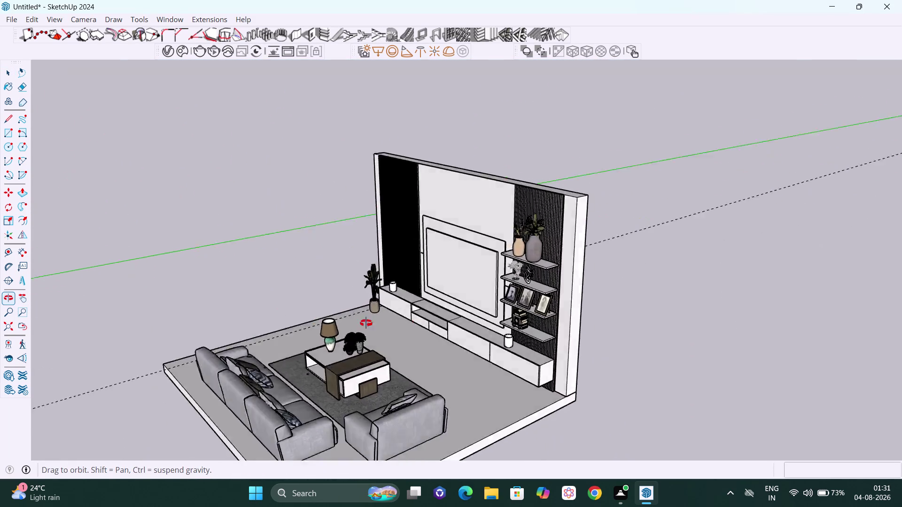
middle_drag(333, 320, 747, 281)
scroll(up, 3)
scroll(up, 3)
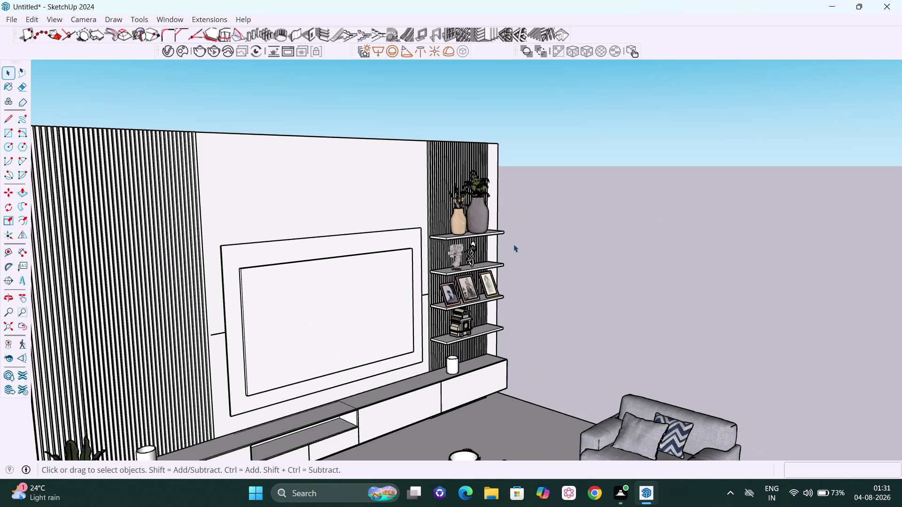
scroll(up, 3)
middle_drag(513, 246, 425, 236)
scroll(up, 3)
scroll(up, 3)
scroll(down, 3)
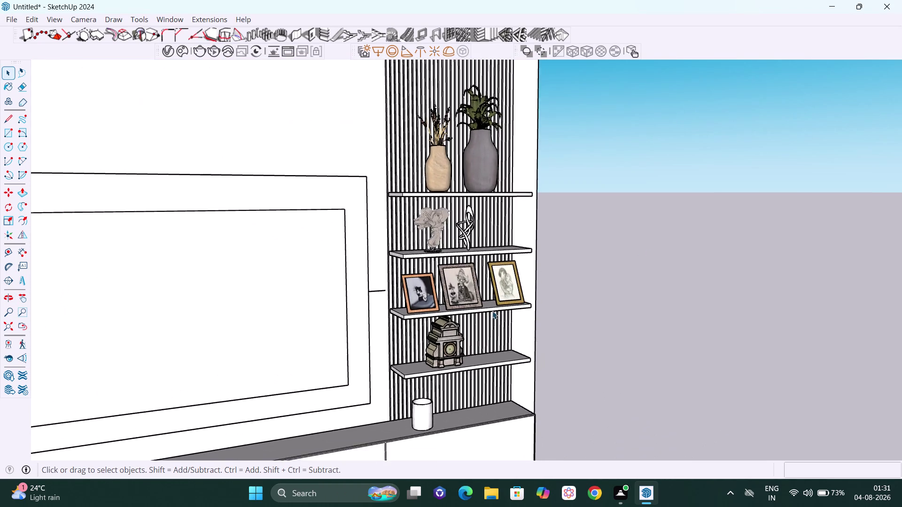
scroll(down, 3)
scroll(down, 3)
middle_drag(520, 388, 433, 407)
scroll(up, 3)
scroll(up, 3)
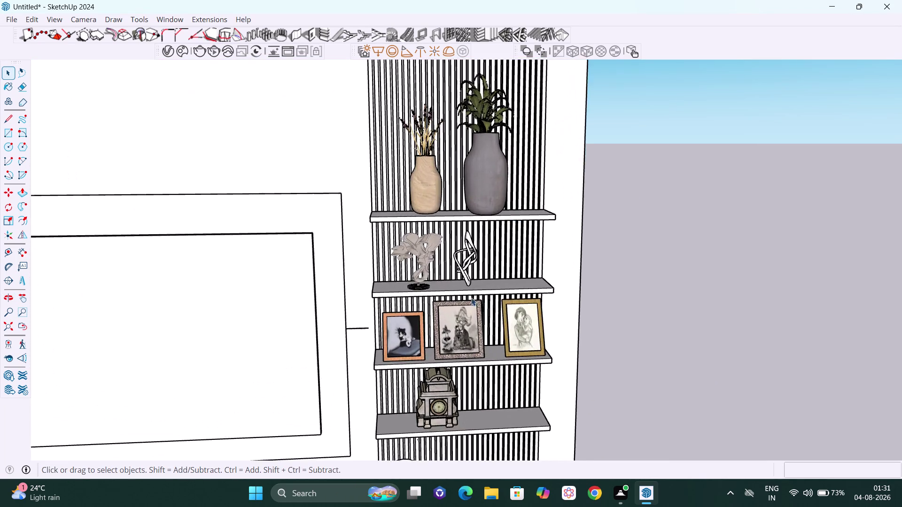
scroll(up, 3)
middle_drag(448, 321, 412, 311)
scroll(up, 3)
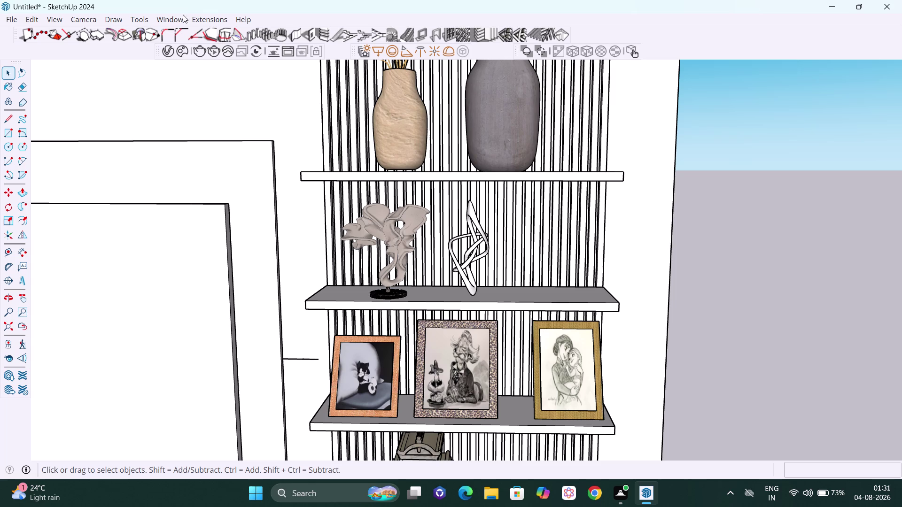
click(173, 22)
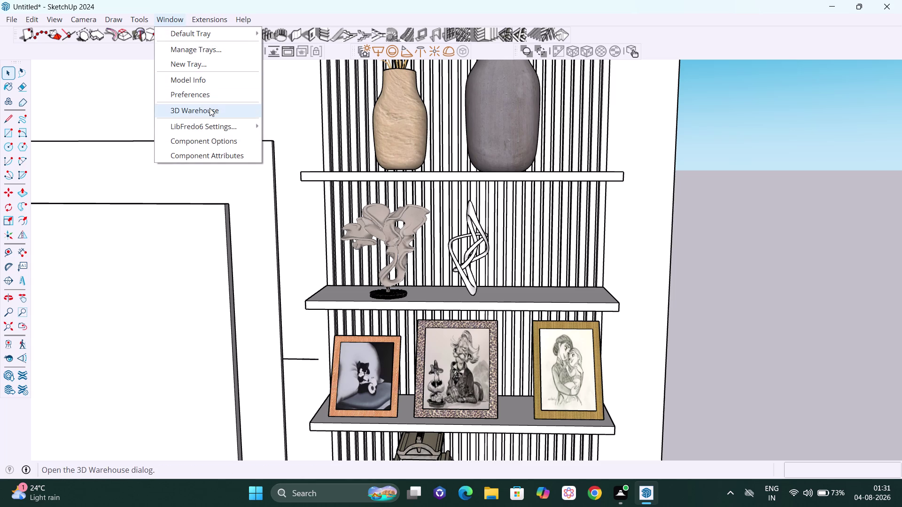
Open 3D Warehouse, clear the candles search, and search for 'CERAMIC'.
click(209, 108)
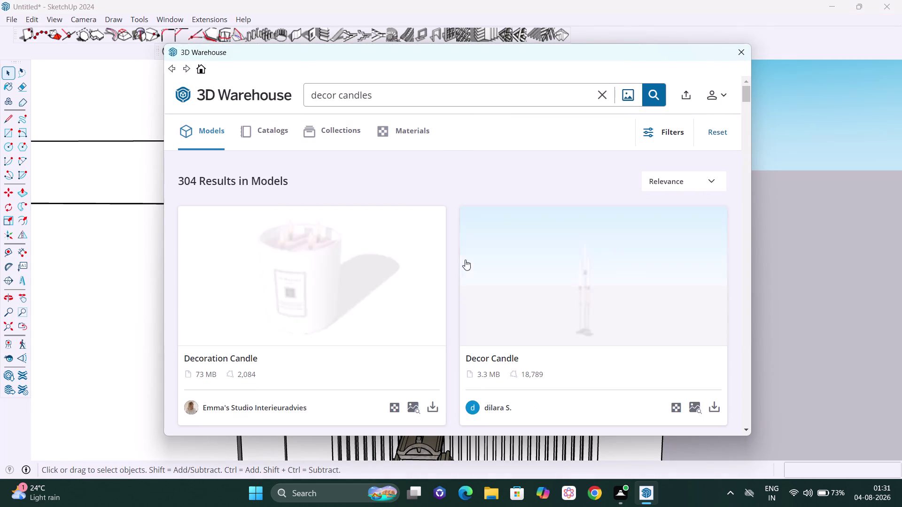
click(413, 88)
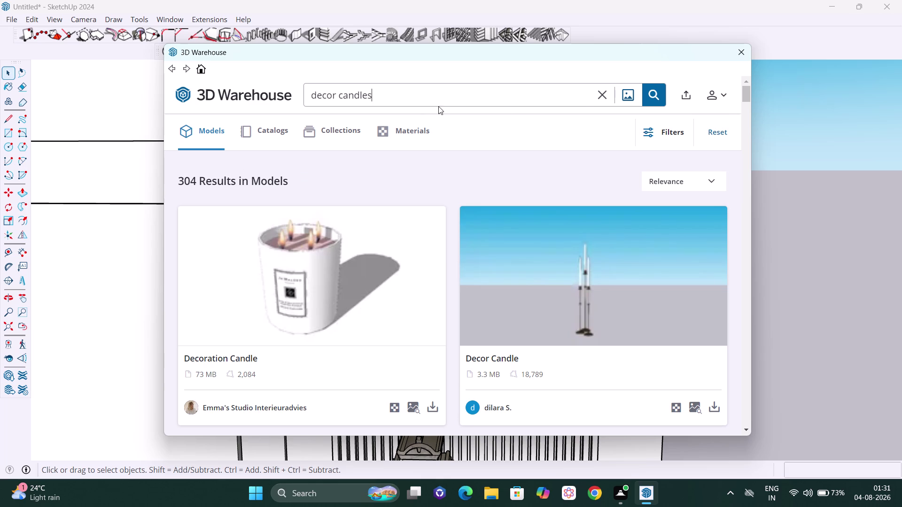
click(600, 97)
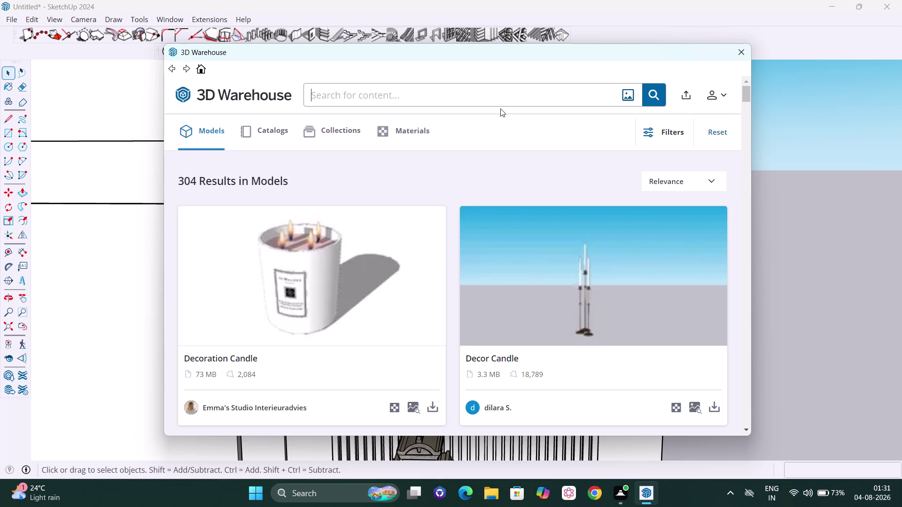
text(CERA)
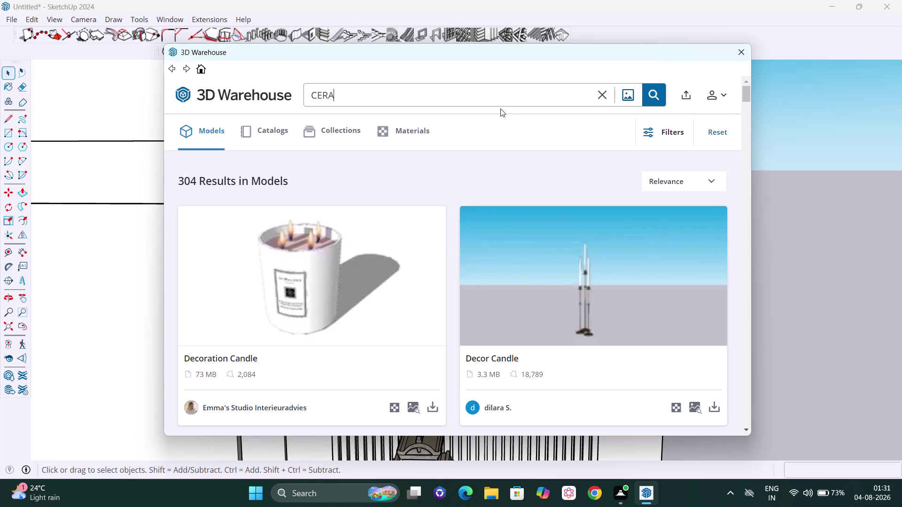
text(MIC)
key(Return)
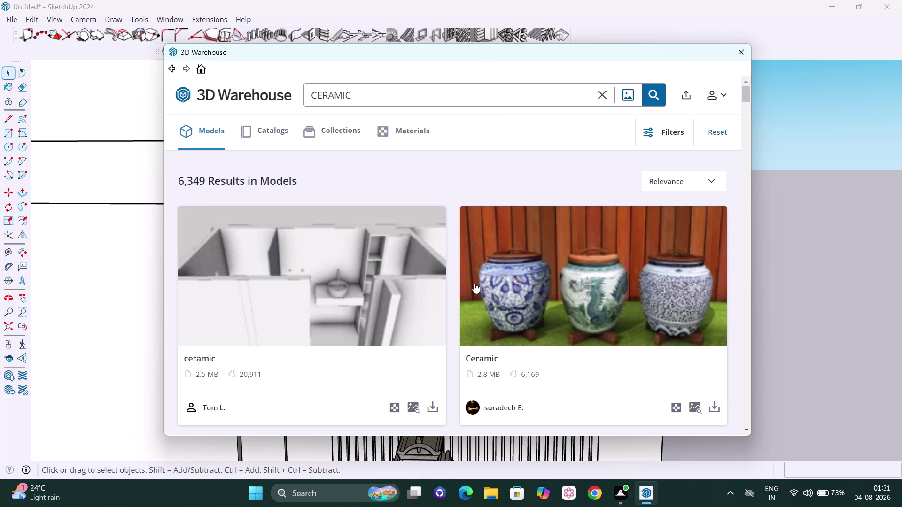
Browse the ceramic results and download the Ceramic Jug into the model.
scroll(down, 3)
scroll(down, 3)
scroll(down, 3)
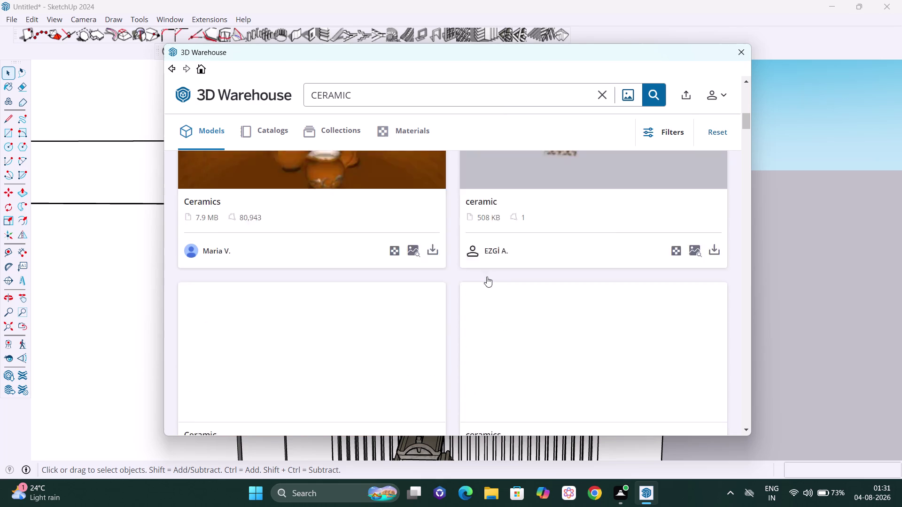
scroll(down, 3)
scroll(down, 3)
scroll(down, 3)
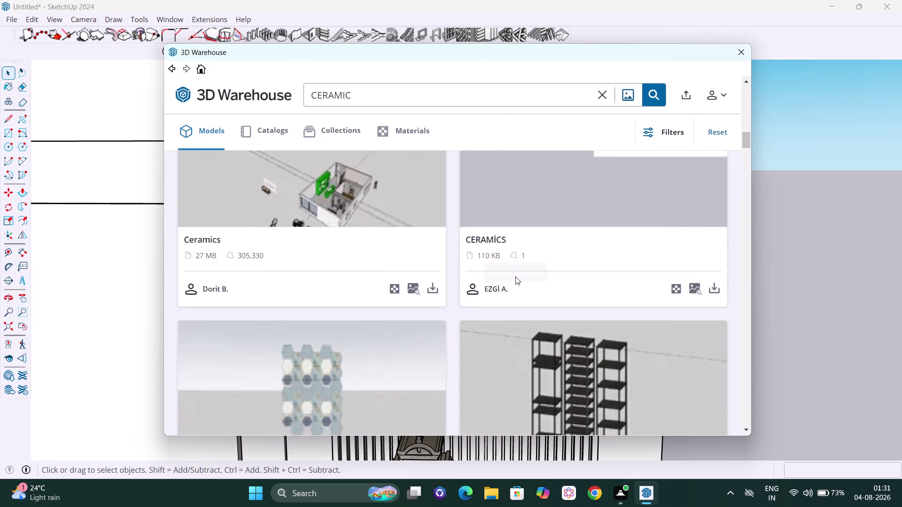
scroll(down, 3)
scroll(down, 3)
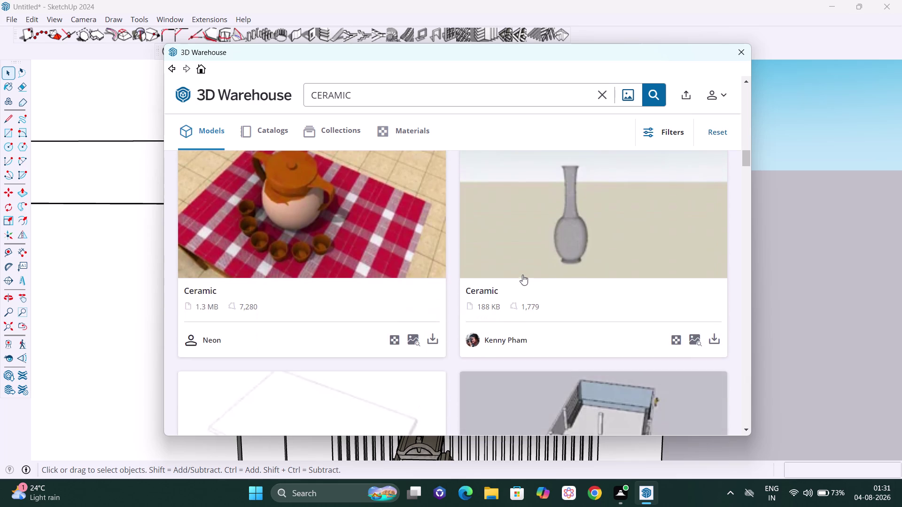
scroll(down, 3)
scroll(down, 3)
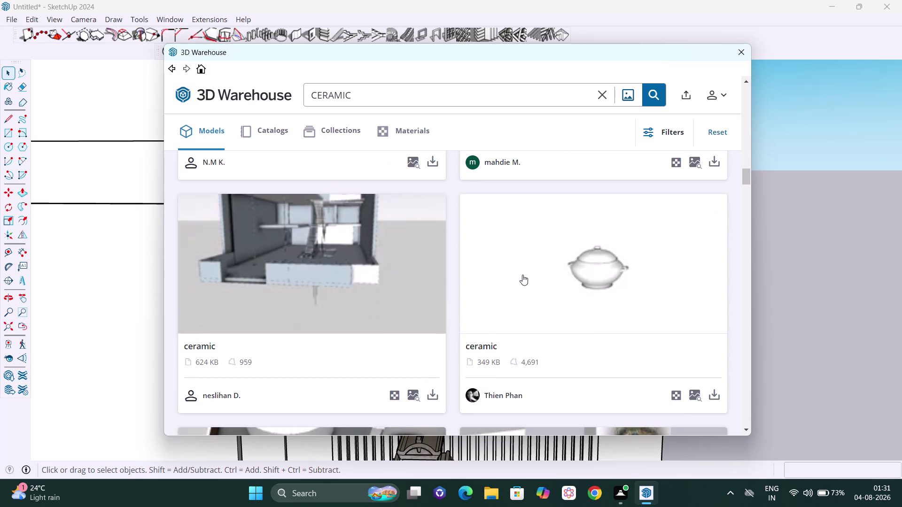
scroll(down, 3)
scroll(down, 3)
scroll(down, 3)
scroll(down, 3)
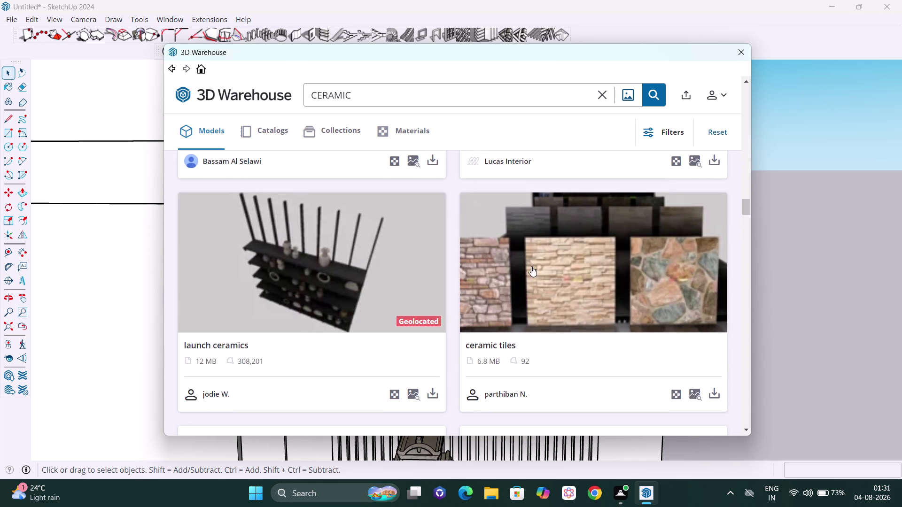
drag(545, 52, 476, 66)
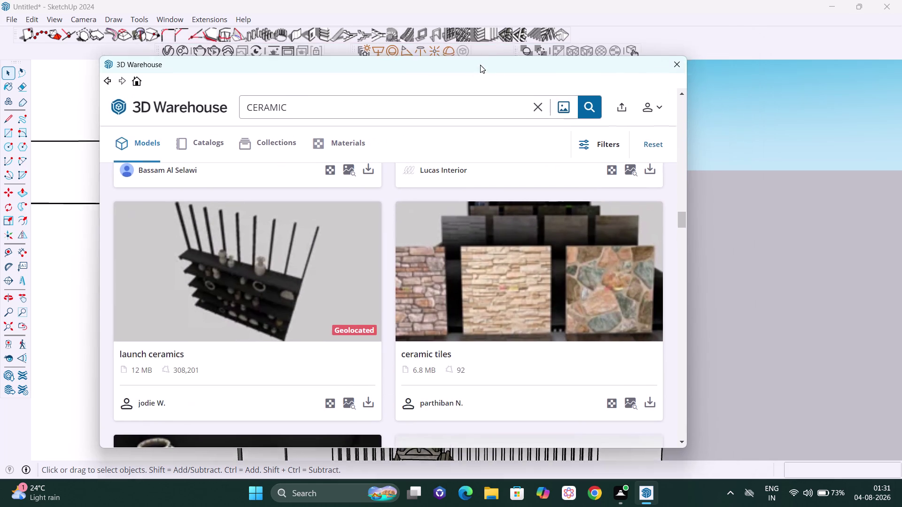
drag(476, 66, 538, 31)
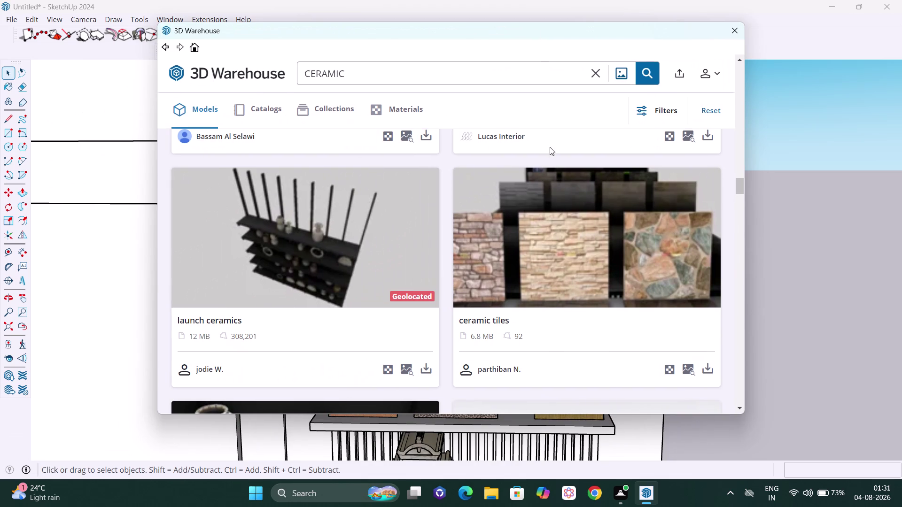
scroll(down, 3)
scroll(down, 3)
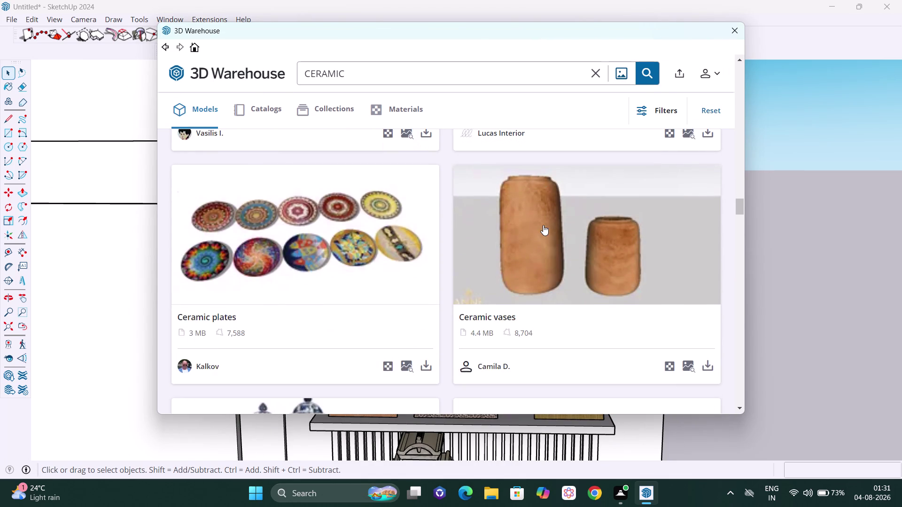
scroll(up, 3)
scroll(up, 3)
scroll(down, 3)
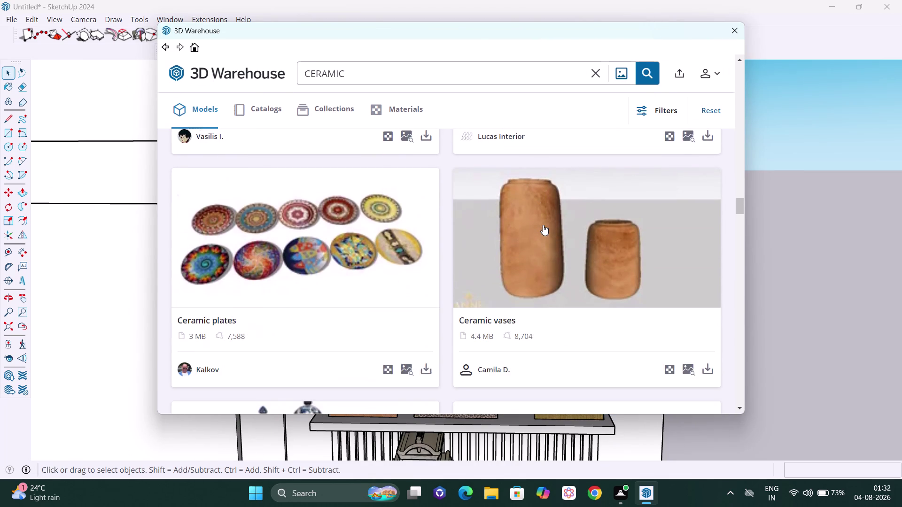
scroll(down, 3)
scroll(down, 3)
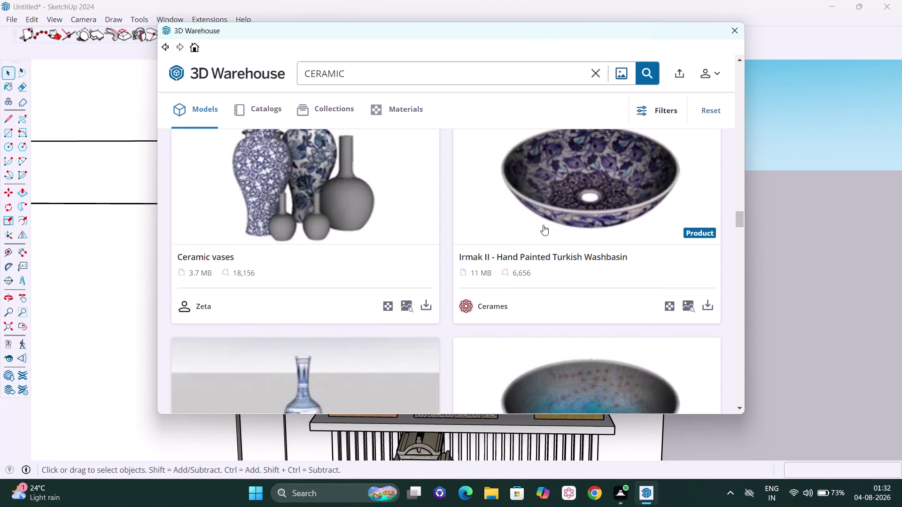
scroll(down, 3)
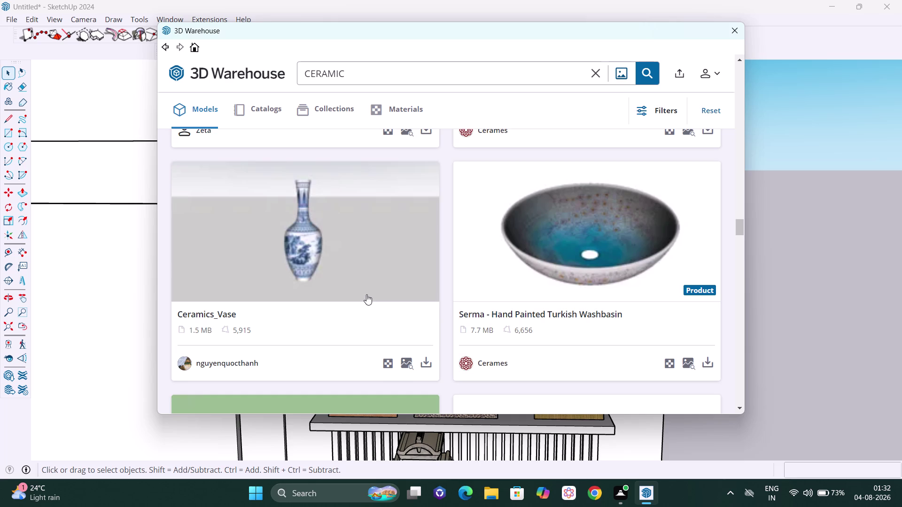
scroll(down, 3)
scroll(down, 3)
scroll(down, 3)
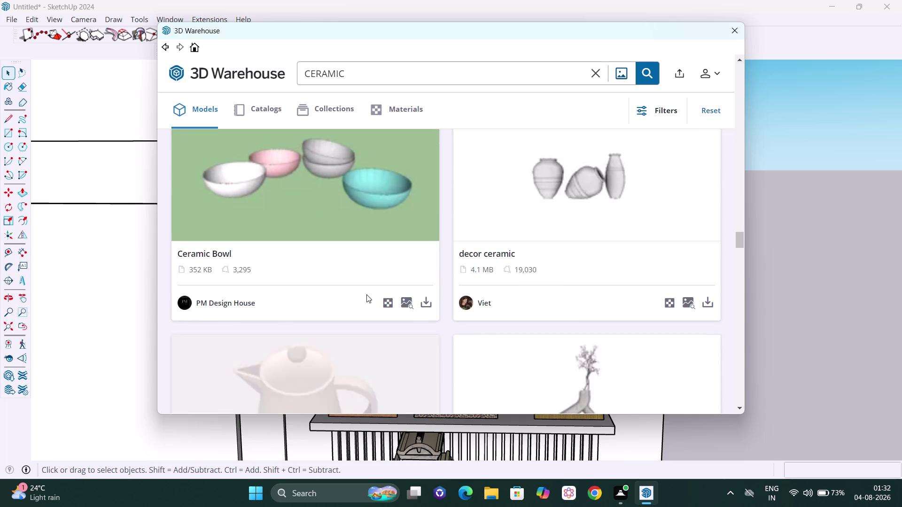
scroll(down, 3)
scroll(down, 3)
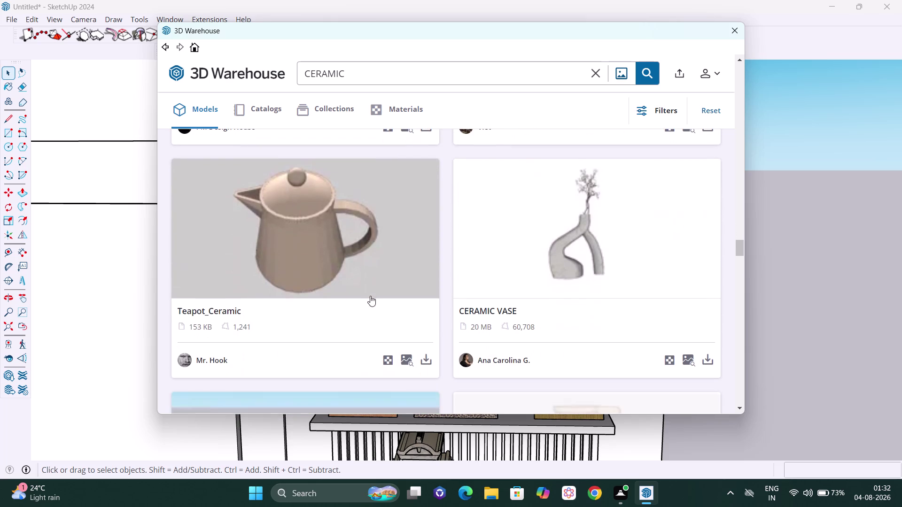
scroll(down, 3)
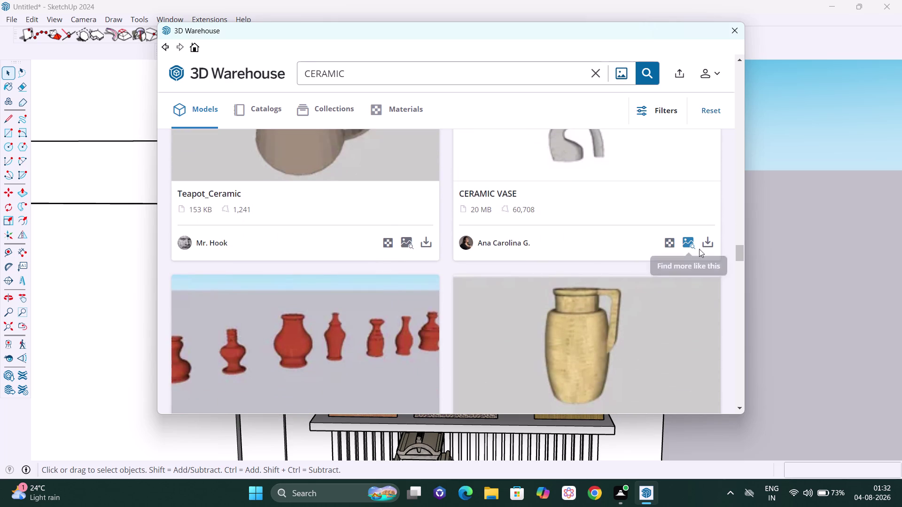
scroll(down, 3)
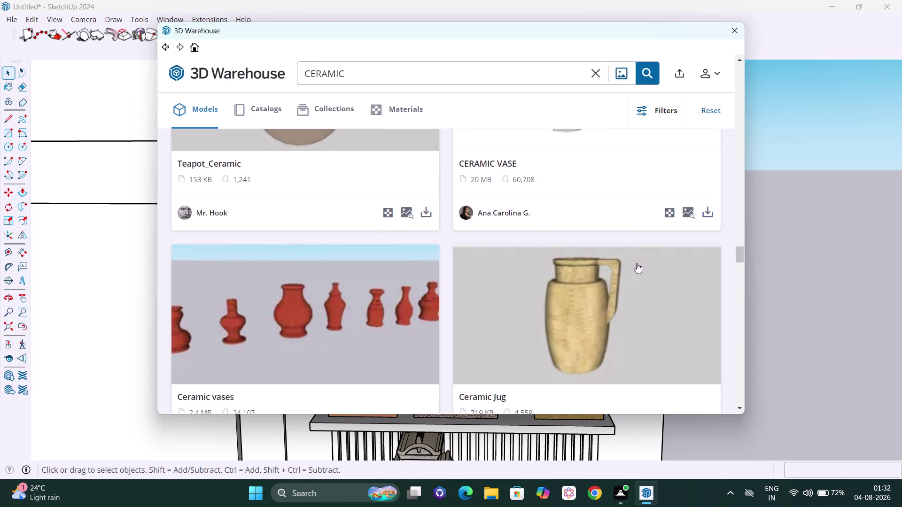
scroll(down, 3)
scroll(down, 3)
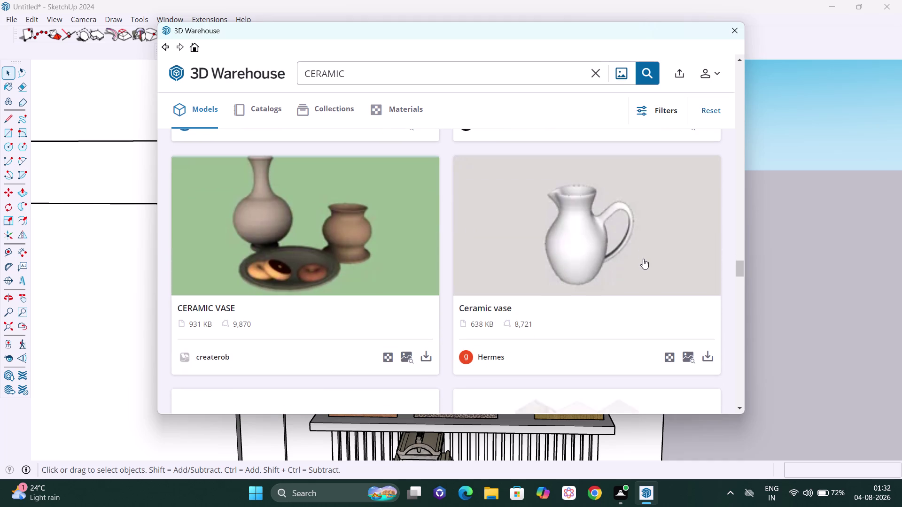
scroll(down, 3)
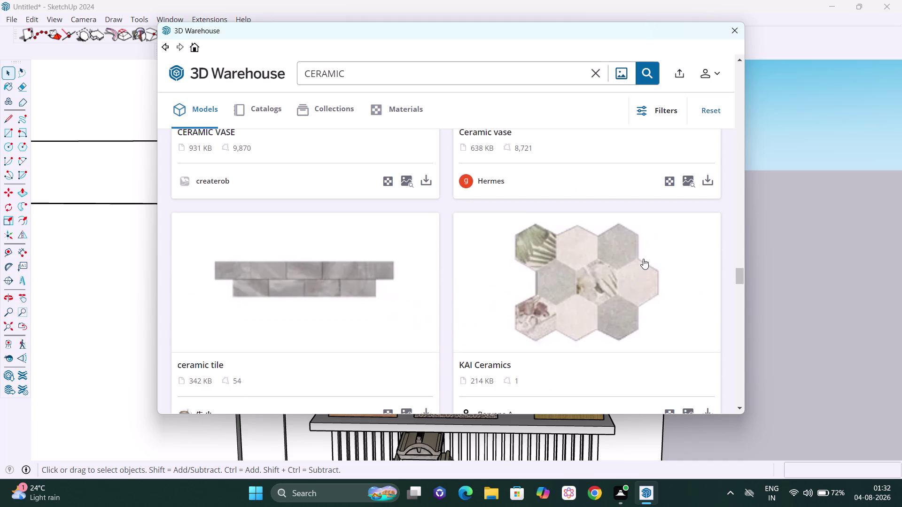
scroll(down, 3)
scroll(down, 3)
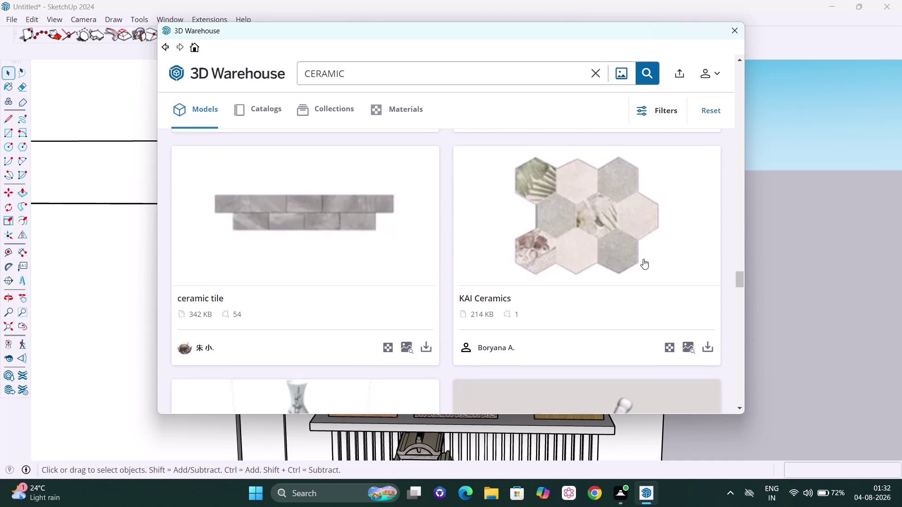
scroll(down, 3)
scroll(up, 3)
scroll(up, 3)
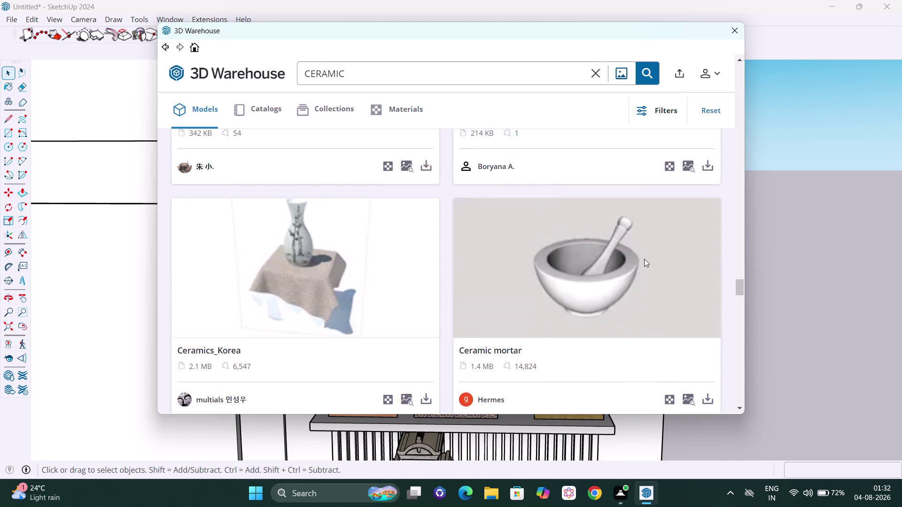
scroll(down, 3)
scroll(down, 3)
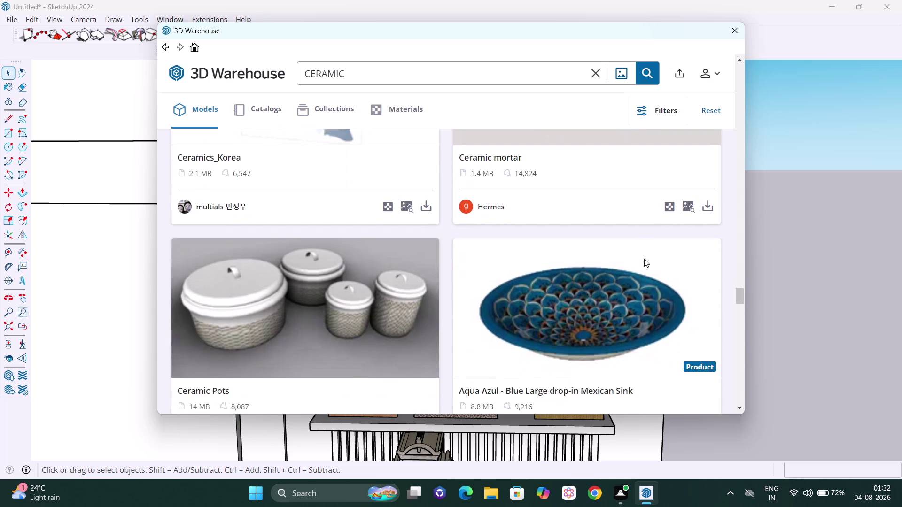
scroll(down, 3)
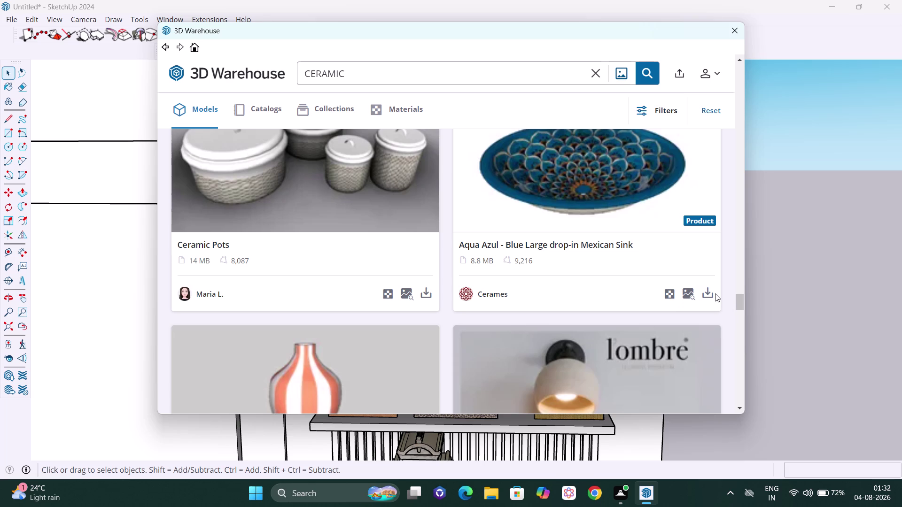
scroll(up, 3)
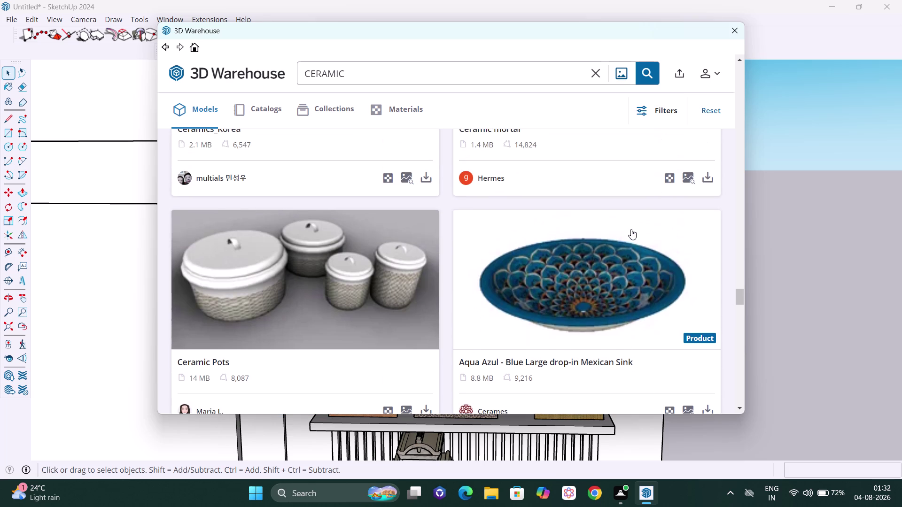
scroll(up, 3)
scroll(up, 3)
scroll(up, 3)
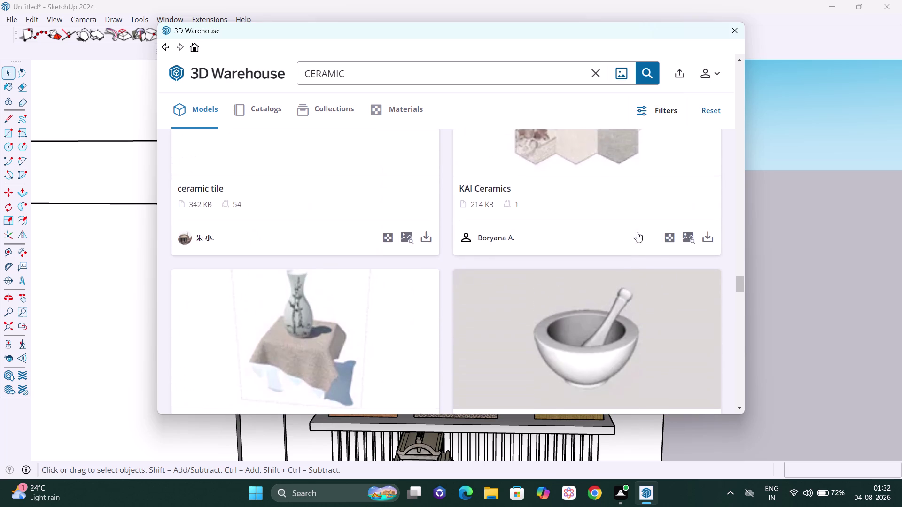
scroll(up, 3)
scroll(up, 3)
scroll(up, 3)
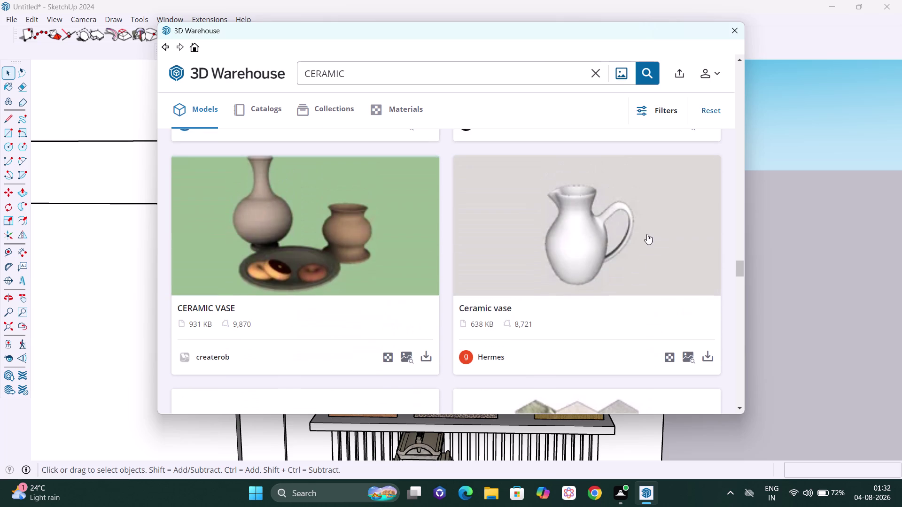
scroll(up, 3)
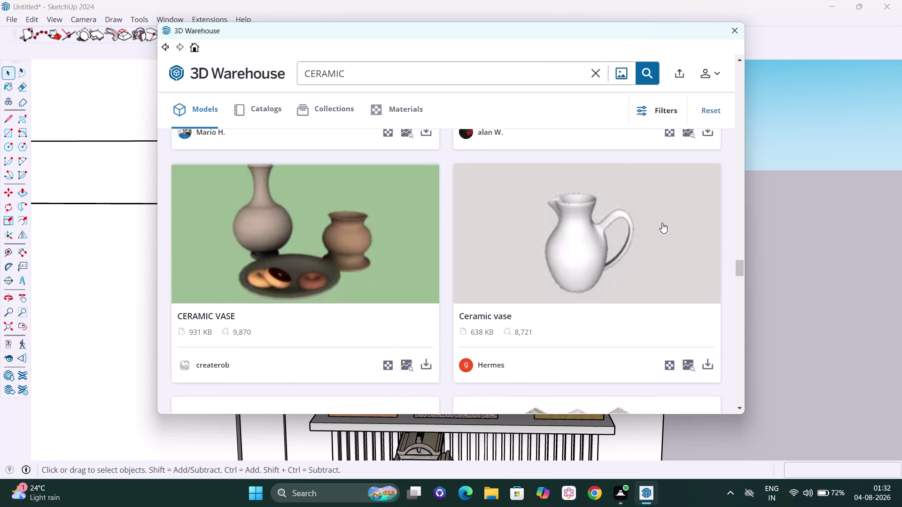
scroll(up, 3)
scroll(up, 3)
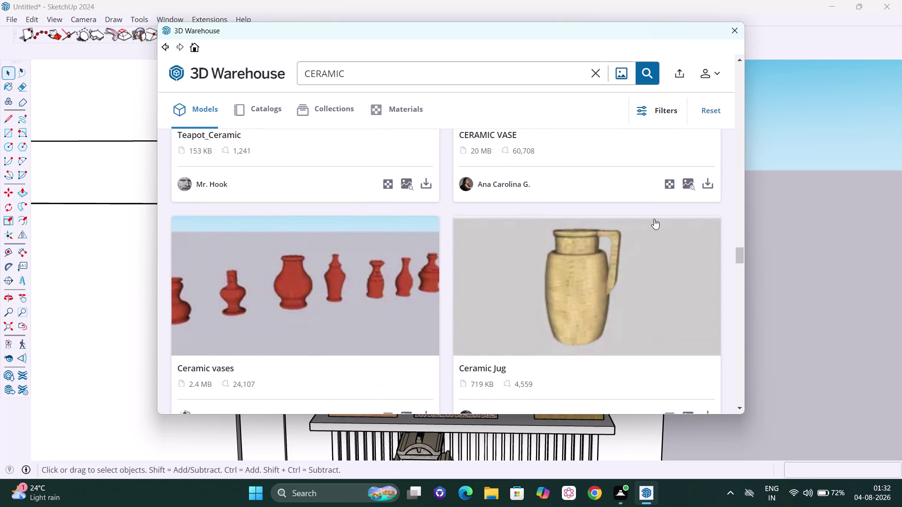
scroll(up, 3)
scroll(down, 3)
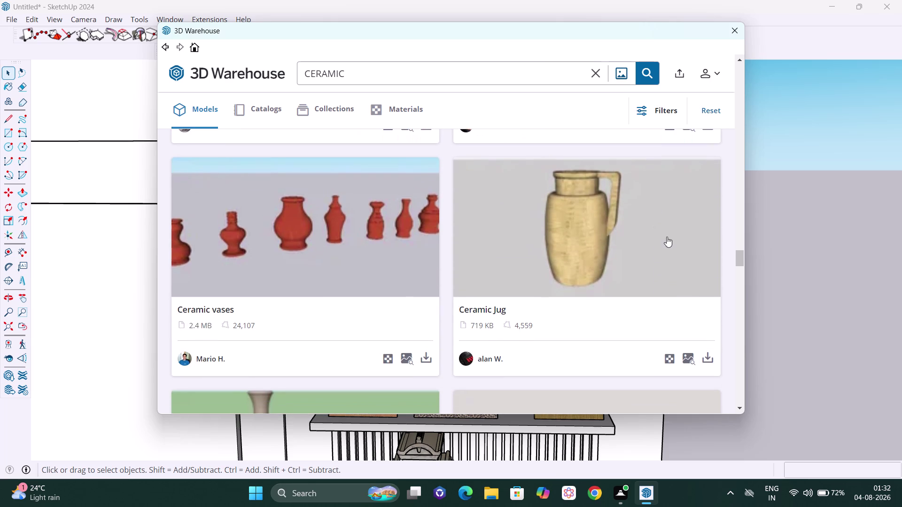
scroll(down, 3)
click(706, 299)
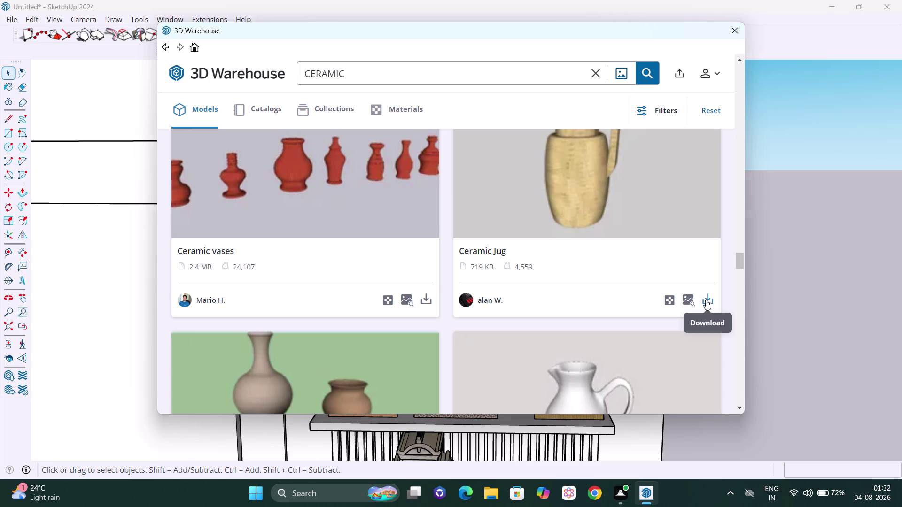
click(428, 230)
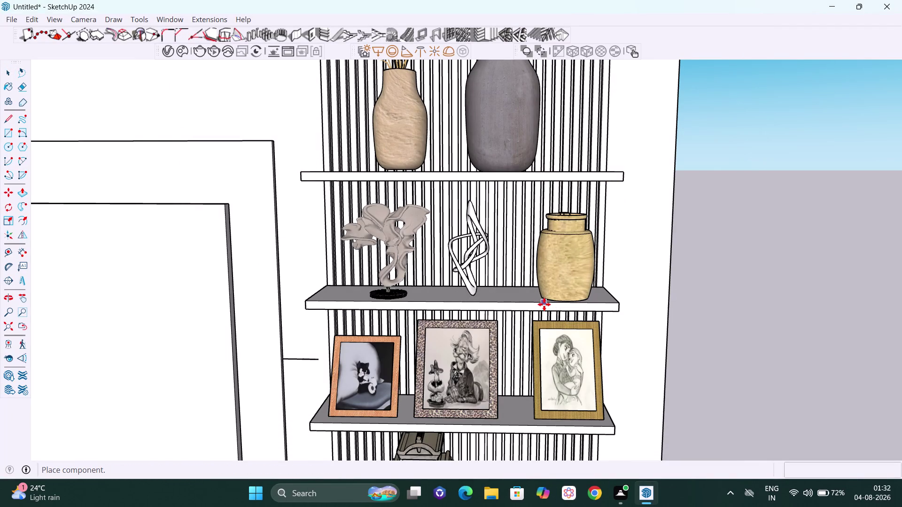
Place the Ceramic Jug on the middle TV-wall shelf.
click(544, 304)
middle_drag(571, 306, 592, 311)
scroll(up, 3)
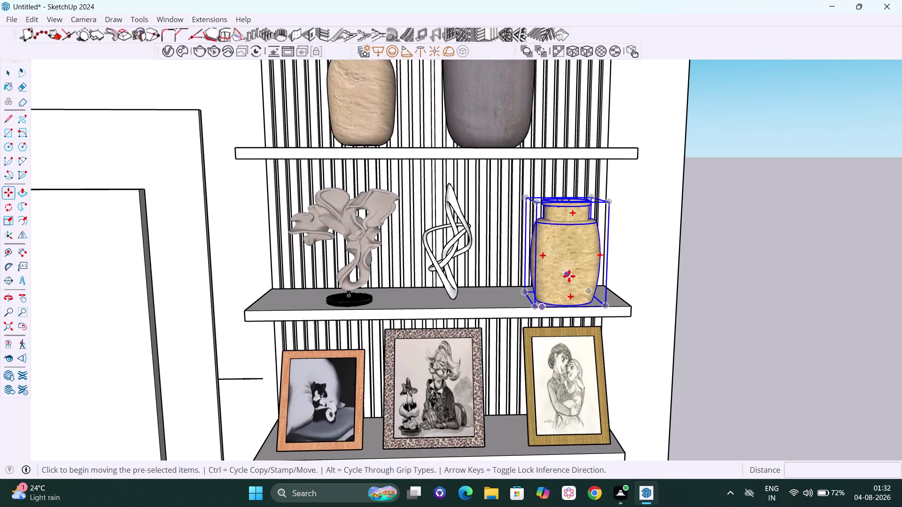
middle_drag(577, 277, 595, 301)
middle_drag(599, 300, 599, 318)
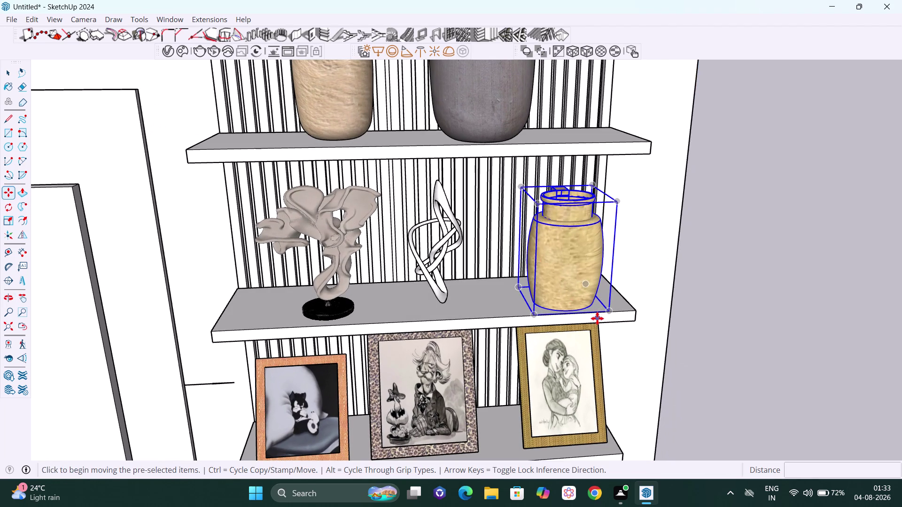
Move the jug about 3 inches left toward the sculptures.
key(m)
key(Right)
click(533, 318)
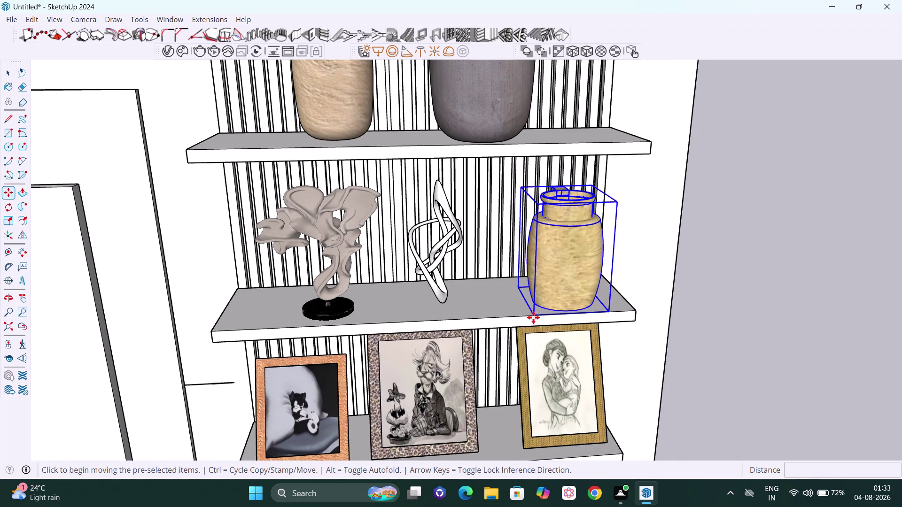
click(505, 318)
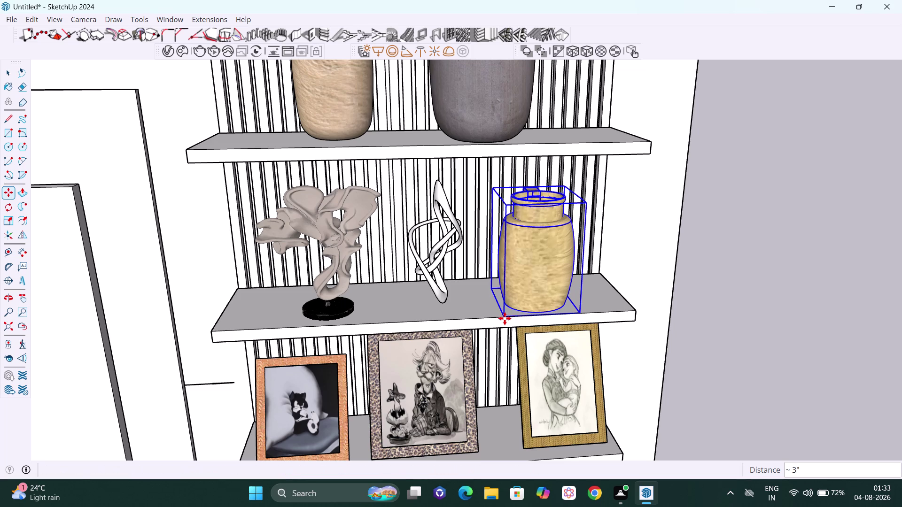
key(space)
click(740, 292)
Orbit around the shelf to check the jug's placement and reselect it.
middle_drag(708, 292, 629, 254)
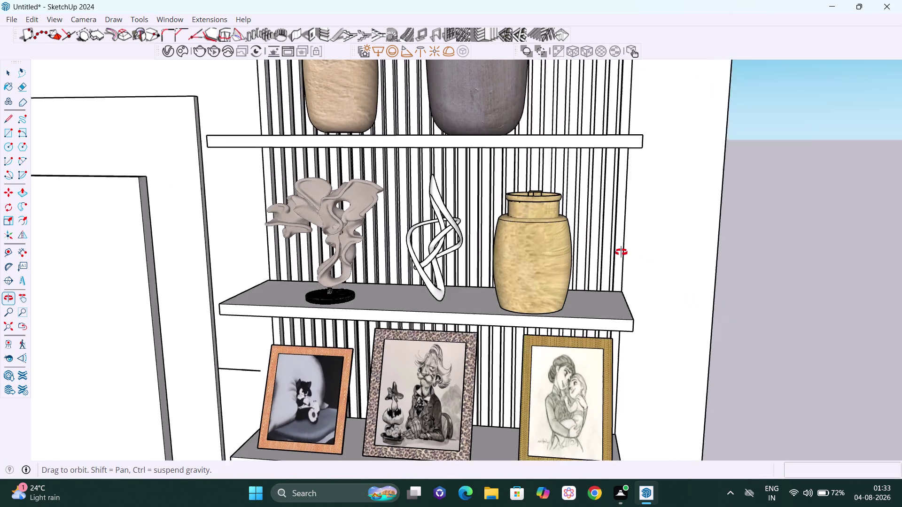
middle_drag(628, 254, 569, 244)
middle_drag(576, 281, 598, 283)
click(530, 282)
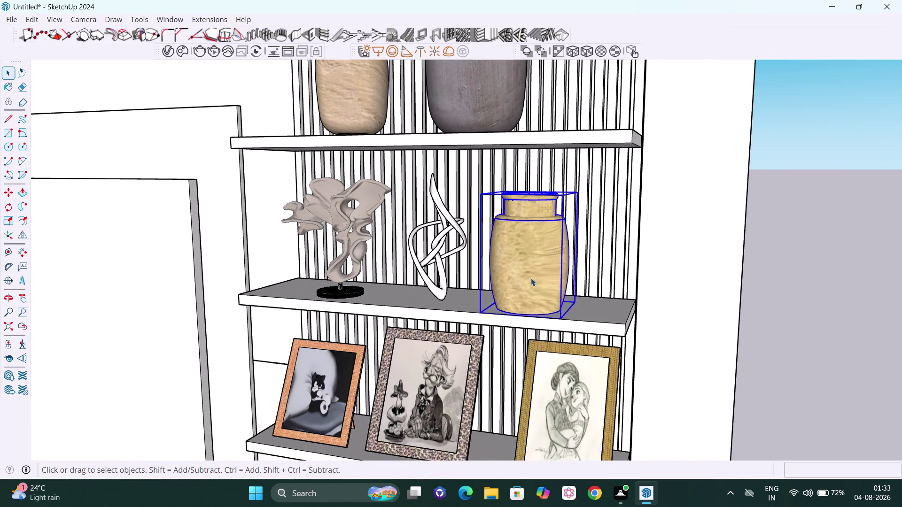
scroll(down, 3)
middle_drag(542, 300, 563, 321)
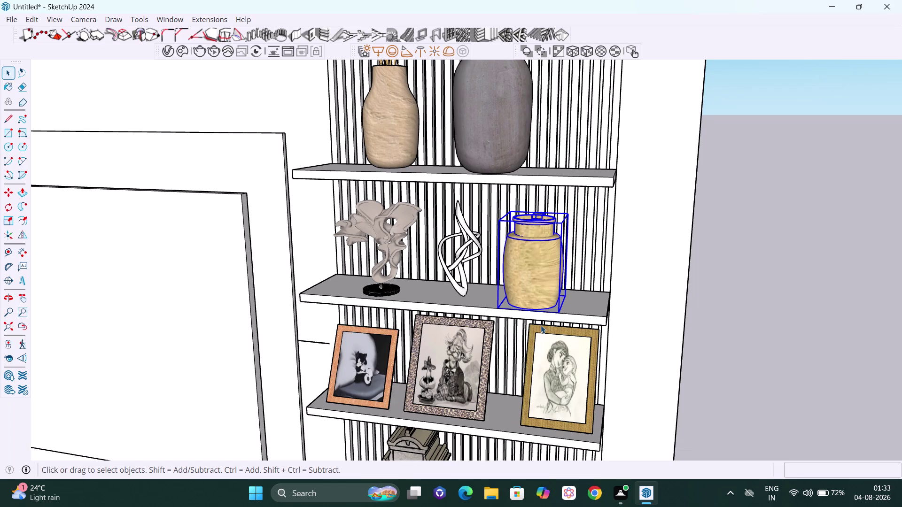
key(Up)
Rotate the jug 45 degrees about a pivot at its base.
key(q)
key(Up)
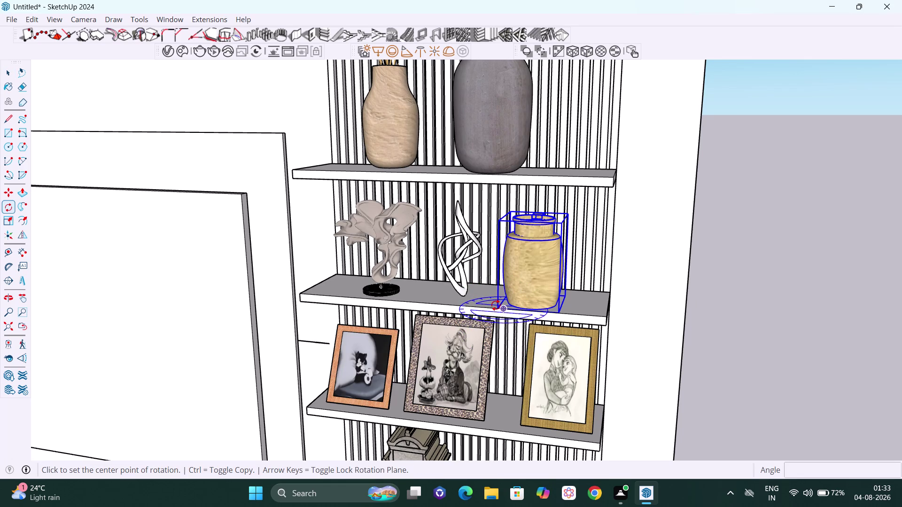
click(496, 306)
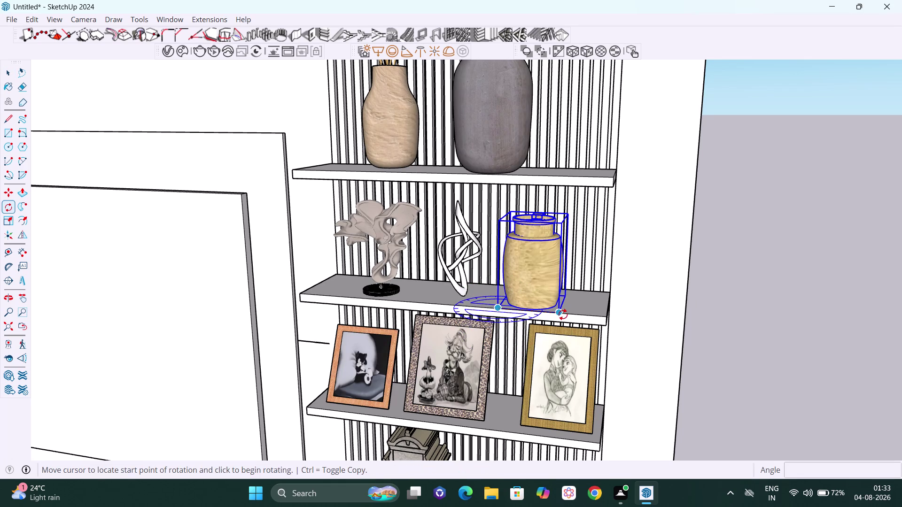
click(563, 313)
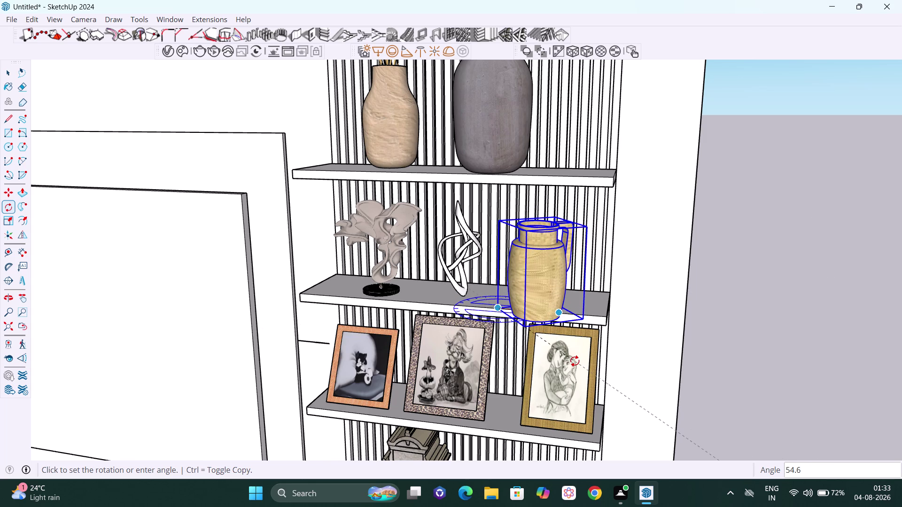
text(45)
key(Return)
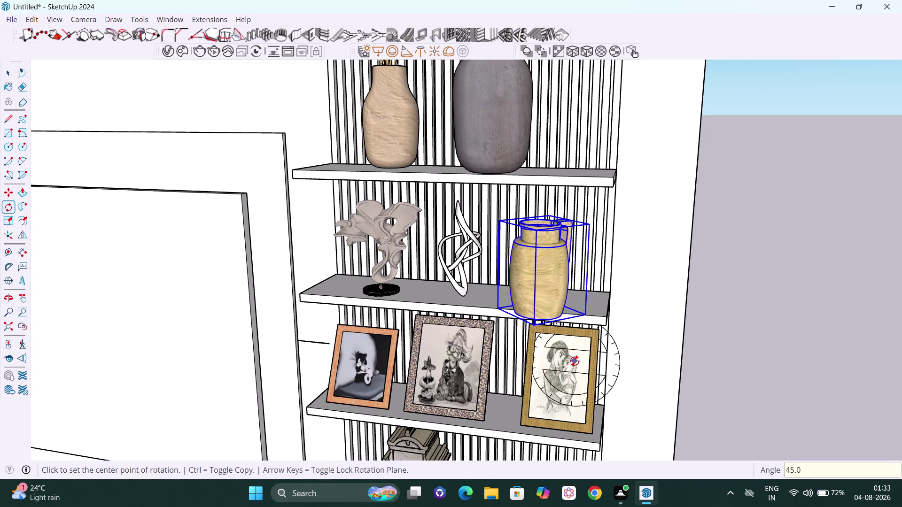
Clear the selection, orbit around the shelves, and reselect the jug.
key(space)
click(683, 352)
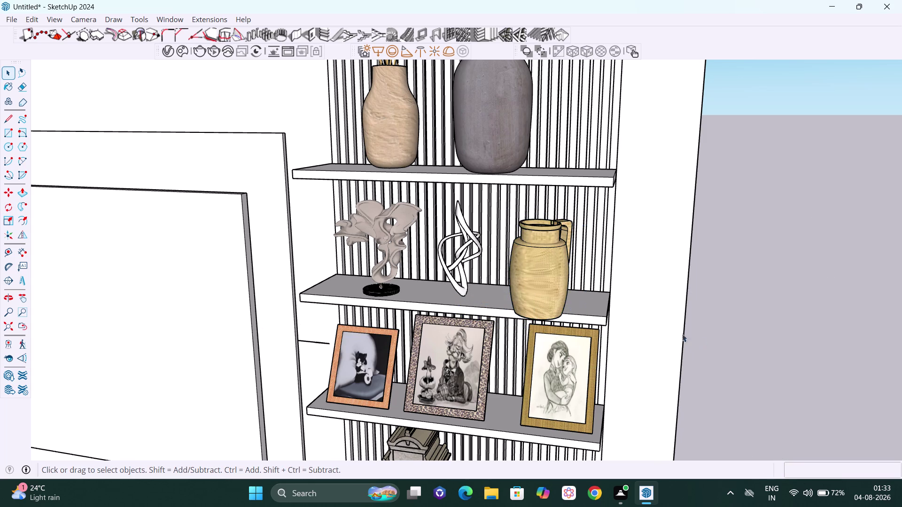
scroll(down, 3)
middle_drag(584, 371, 632, 424)
scroll(up, 3)
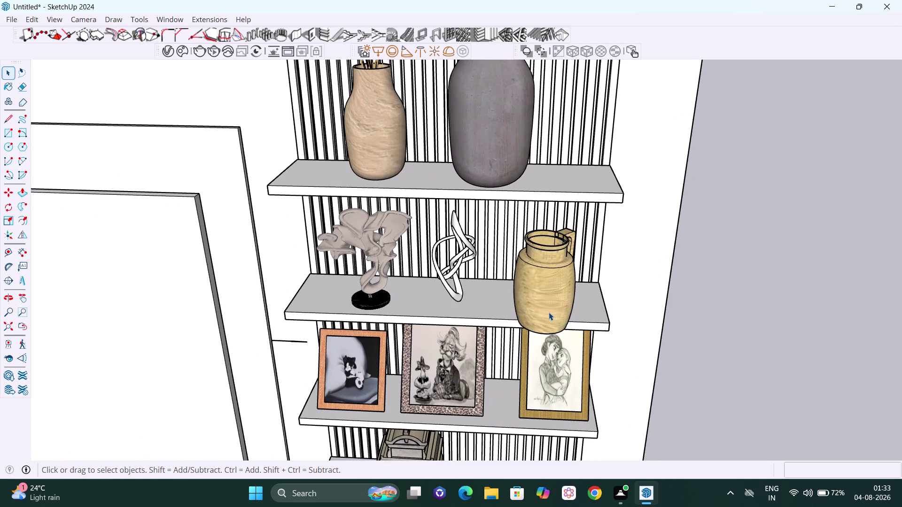
click(548, 312)
middle_drag(559, 322, 563, 334)
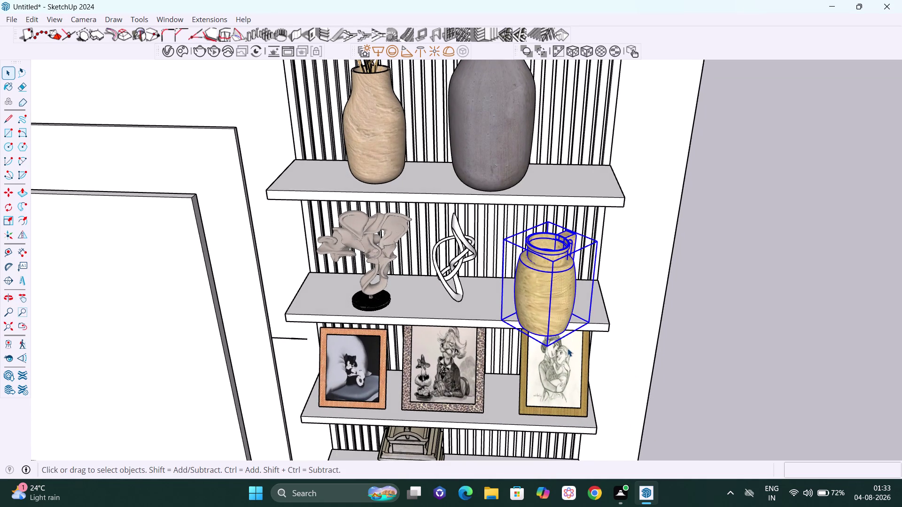
Move the jug further left on the middle shelf, beside the white knot sculpture.
key(m)
scroll(up, 3)
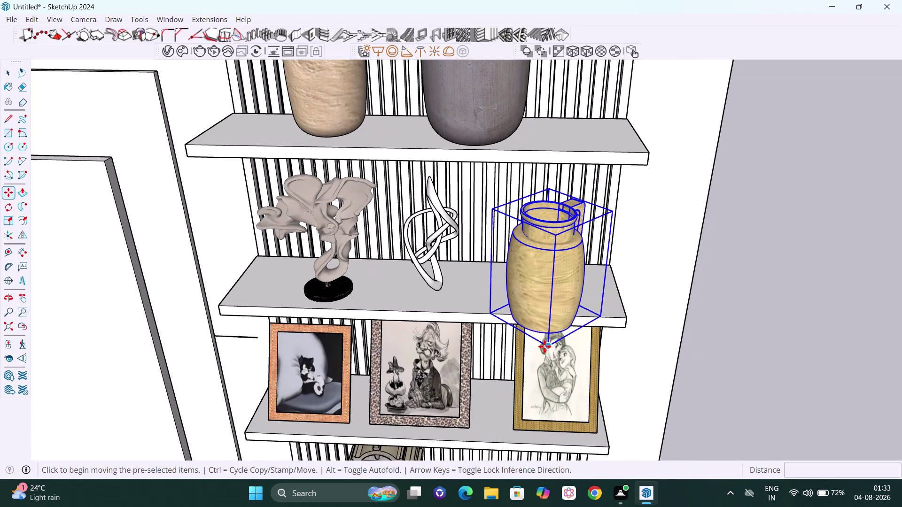
click(547, 347)
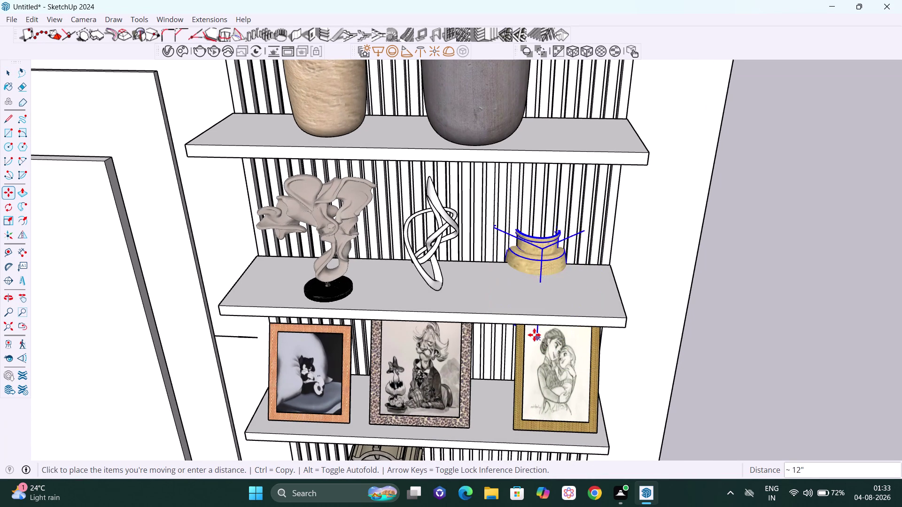
click(506, 310)
key(space)
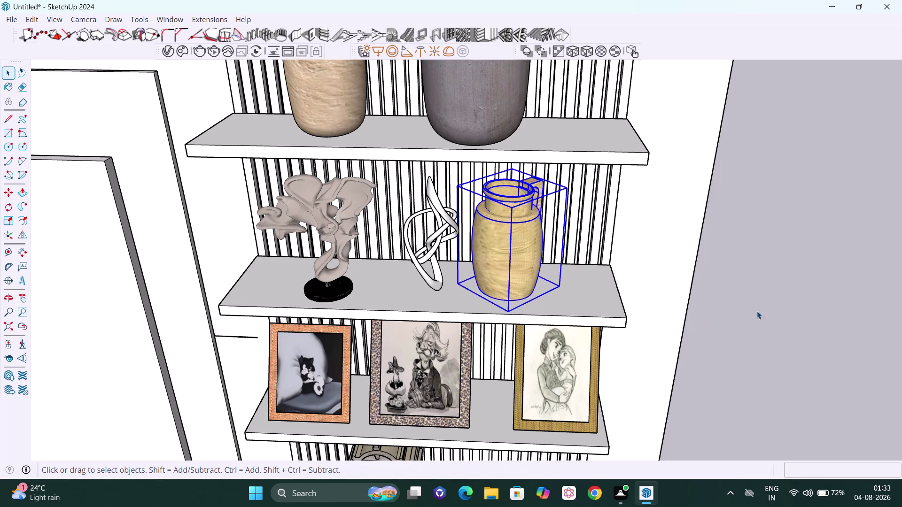
Orbit to view the jug from the front and select it again.
click(756, 311)
middle_drag(677, 324, 616, 282)
middle_drag(467, 254, 485, 254)
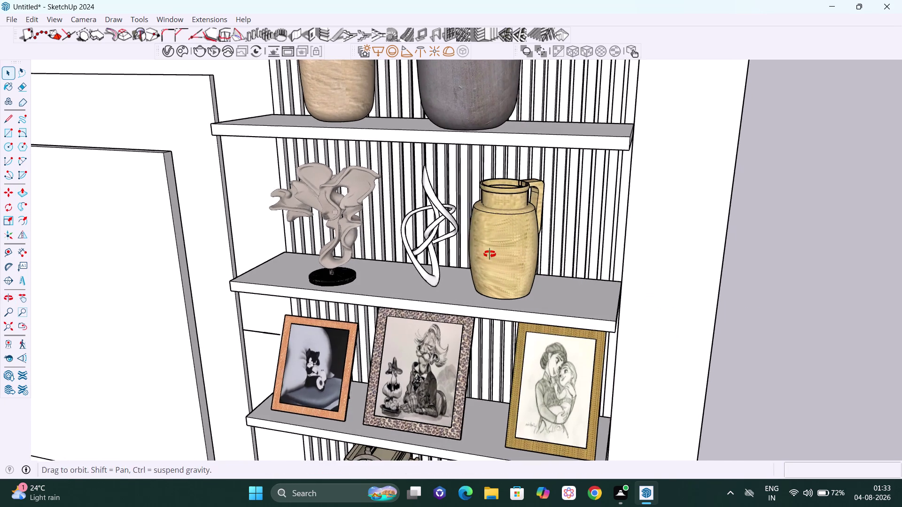
middle_drag(485, 254, 531, 253)
click(525, 251)
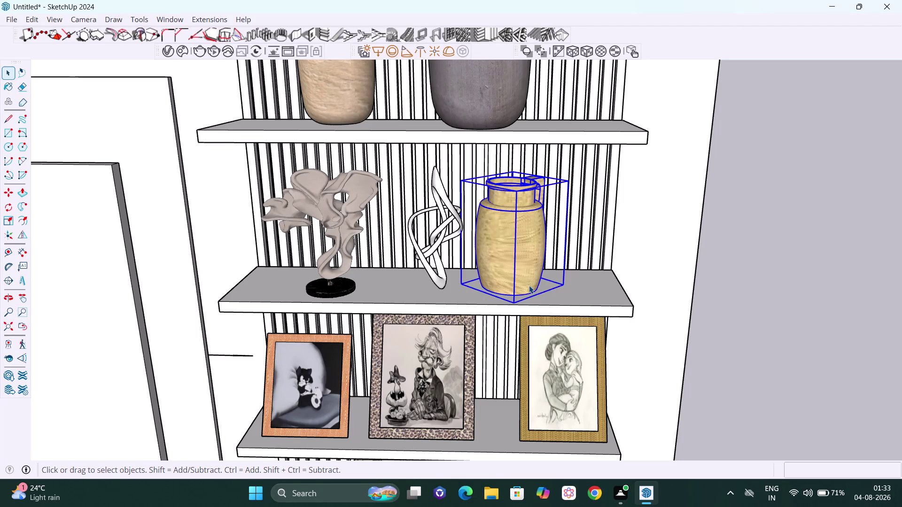
Rotate the jug 45 degrees on the blue plane about its base corner.
key(q)
key(Up)
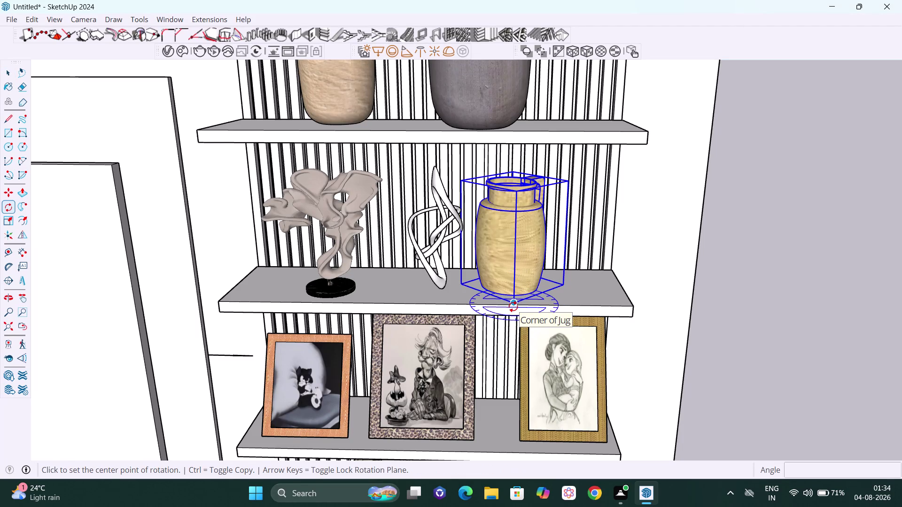
key(Up)
key(Up)
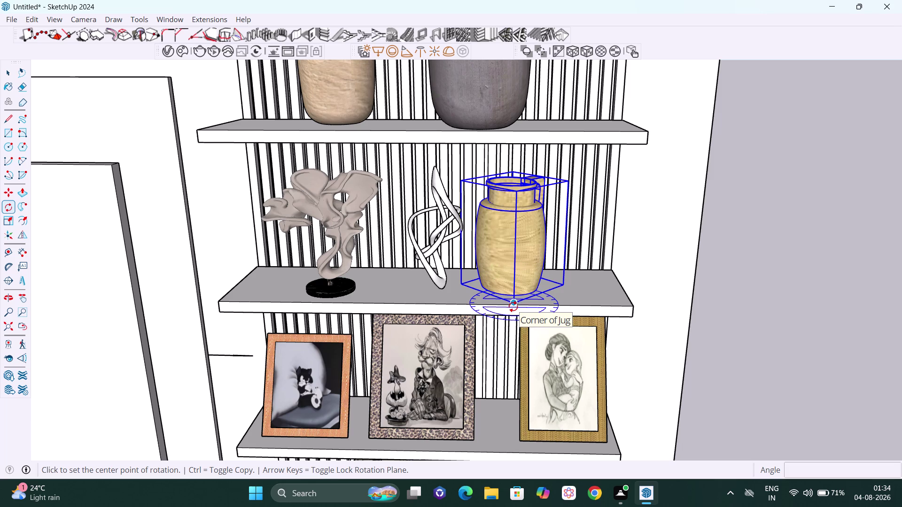
click(513, 307)
click(563, 286)
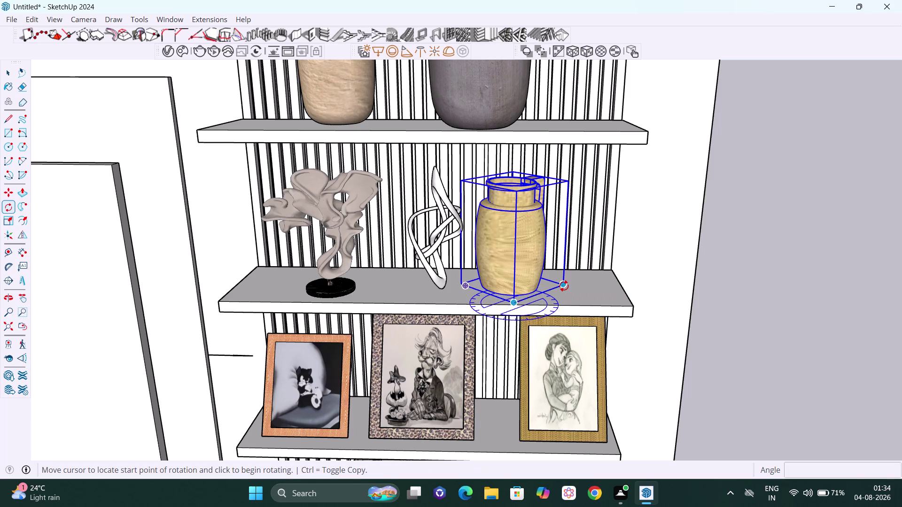
text(4)
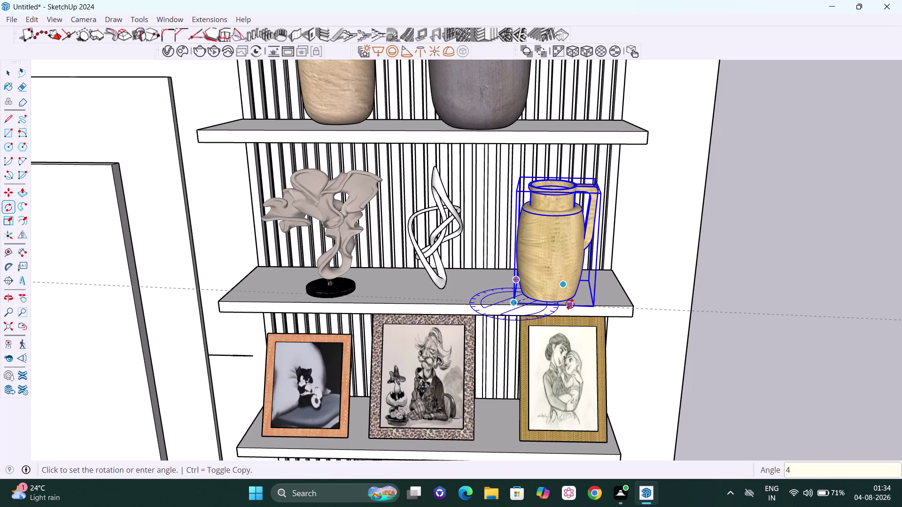
text(5)
key(Return)
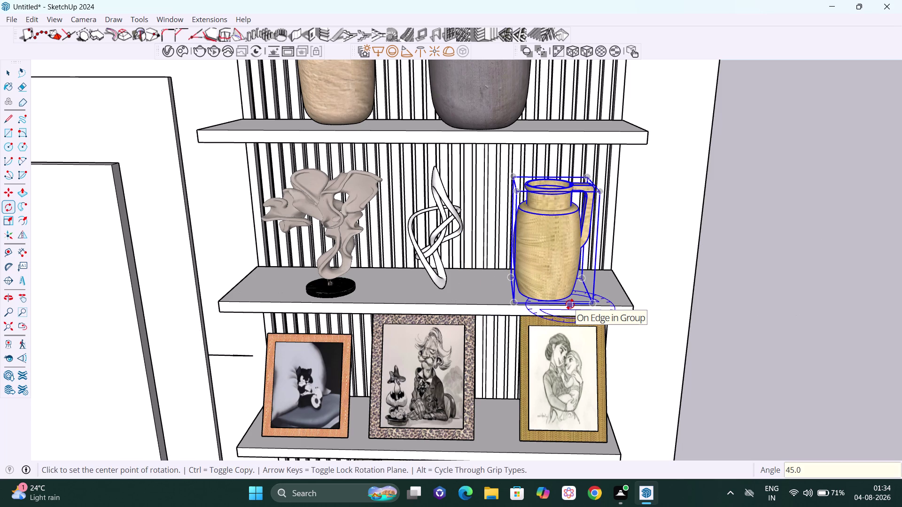
key(space)
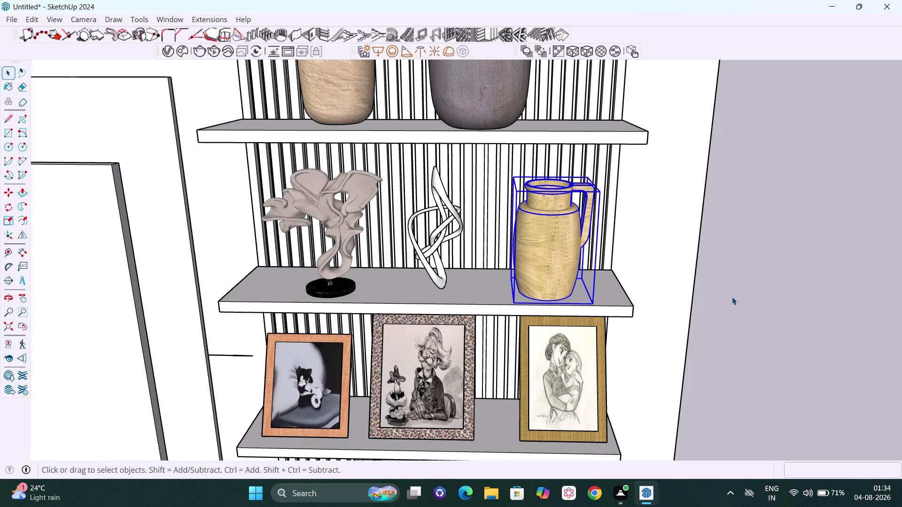
Deselect and orbit around to review the turned jug and the shelf unit.
click(732, 297)
scroll(down, 3)
middle_drag(622, 321, 609, 315)
scroll(up, 3)
scroll(down, 3)
middle_drag(538, 330, 576, 310)
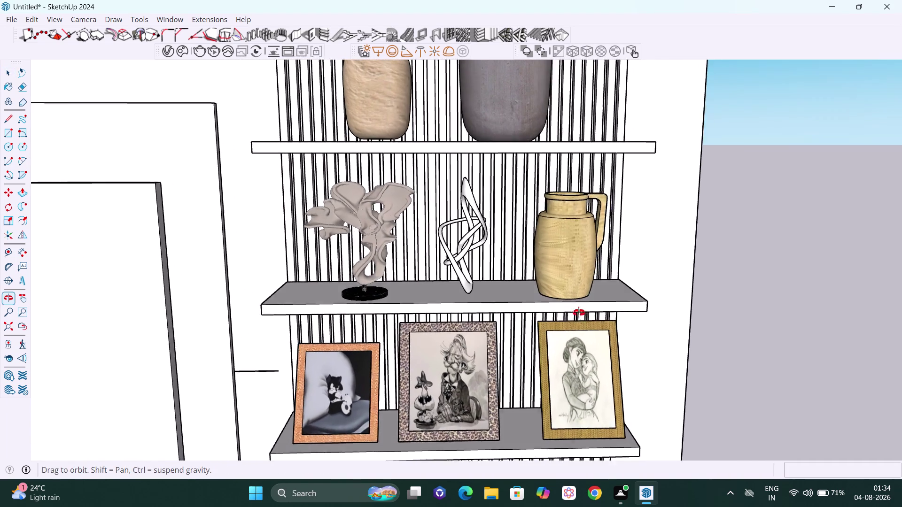
middle_drag(575, 310, 581, 314)
scroll(up, 3)
scroll(down, 3)
scroll(down, 3)
middle_drag(477, 281, 500, 266)
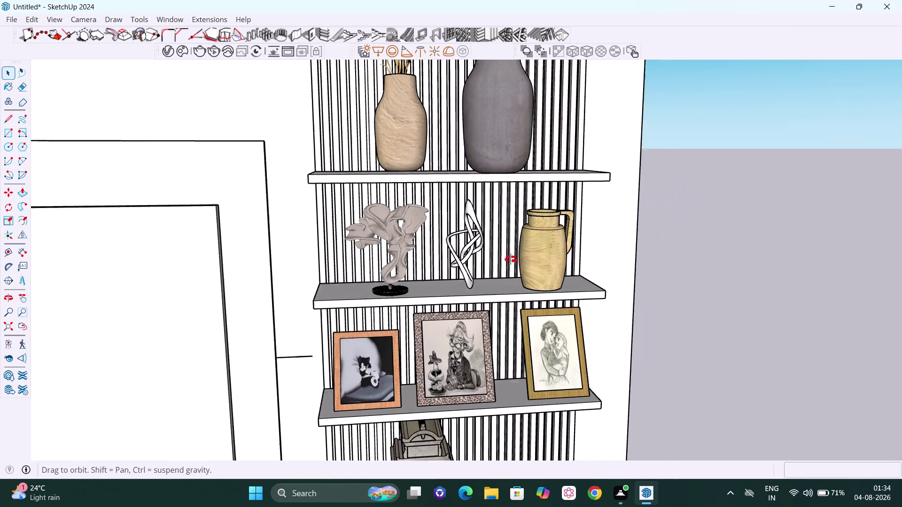
Pull back to see the full wall unit, then zoom back to the middle shelf.
middle_drag(500, 267, 395, 291)
scroll(down, 3)
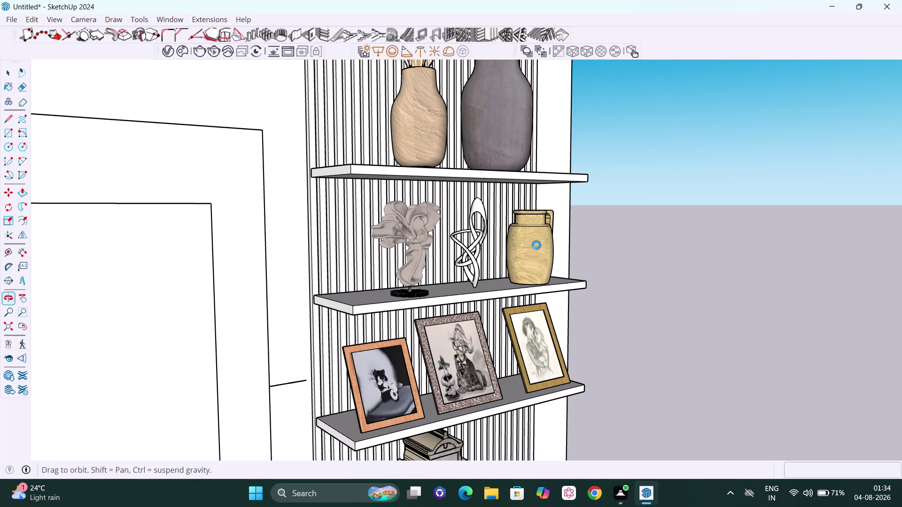
scroll(down, 3)
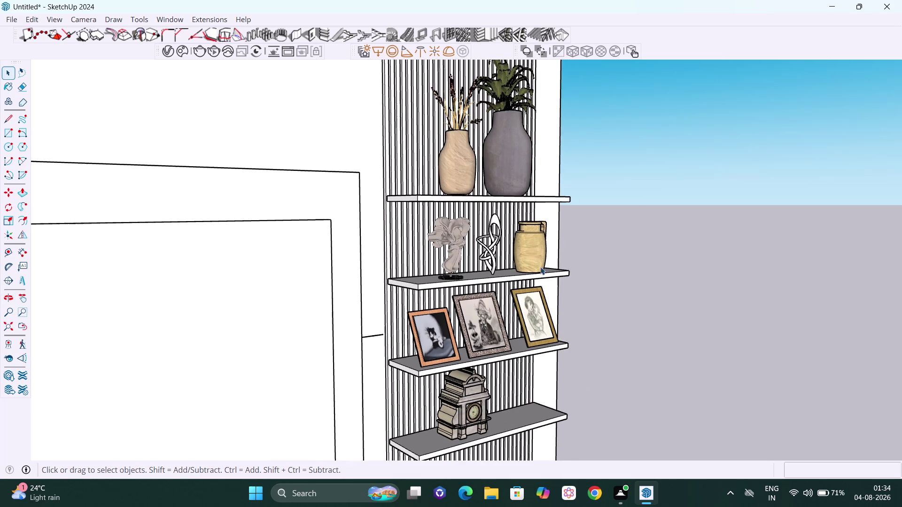
middle_drag(544, 280, 283, 281)
scroll(up, 3)
scroll(up, 3)
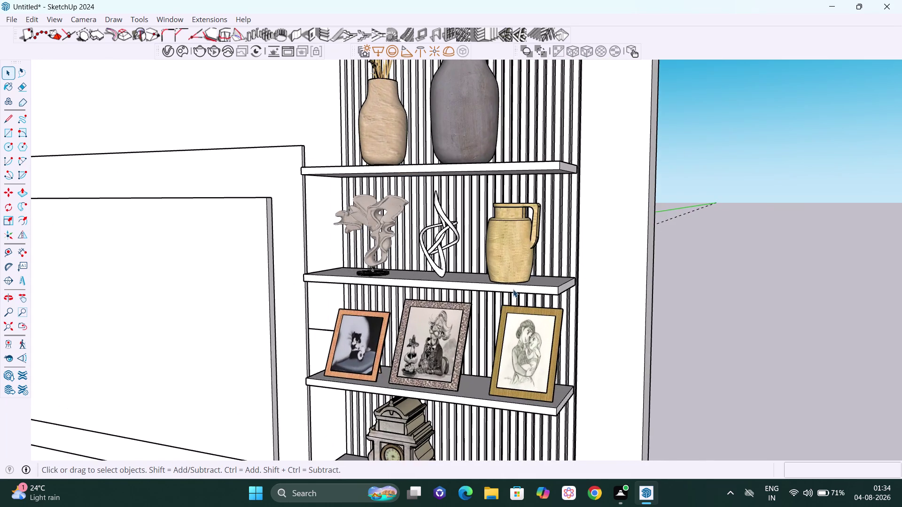
scroll(up, 3)
middle_drag(513, 289, 609, 325)
scroll(up, 3)
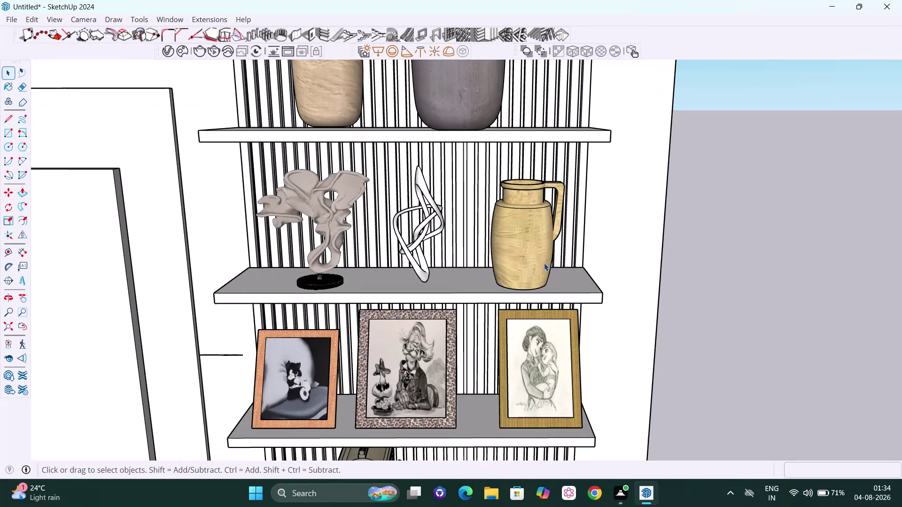
Nudge the jug slightly further left along the red axis.
click(541, 263)
scroll(down, 3)
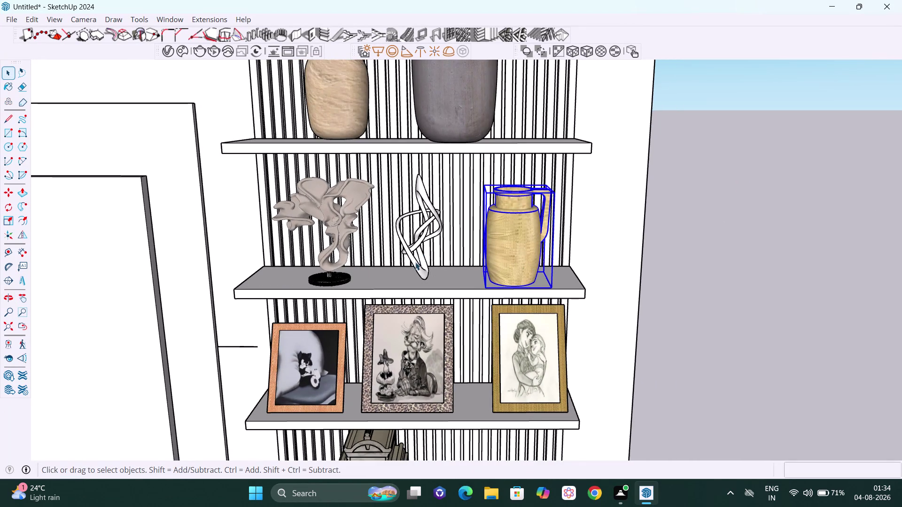
middle_drag(416, 261, 382, 237)
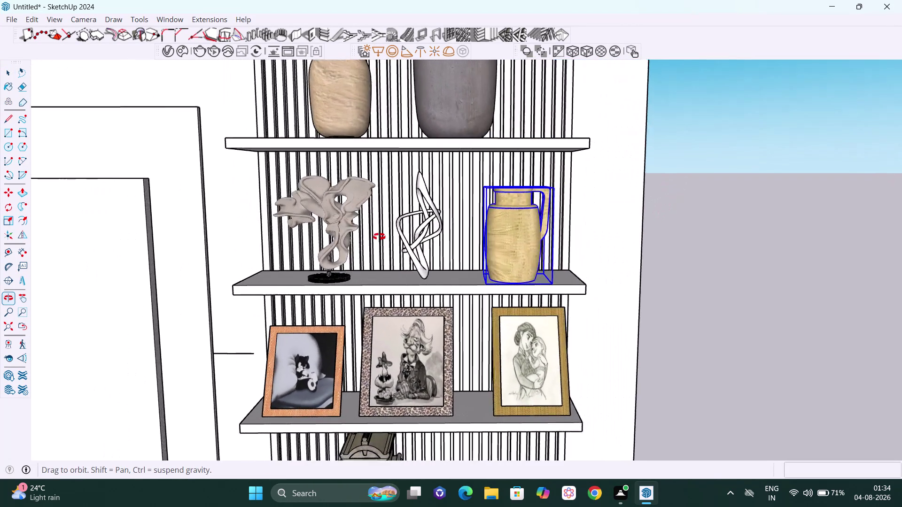
middle_drag(382, 237, 374, 237)
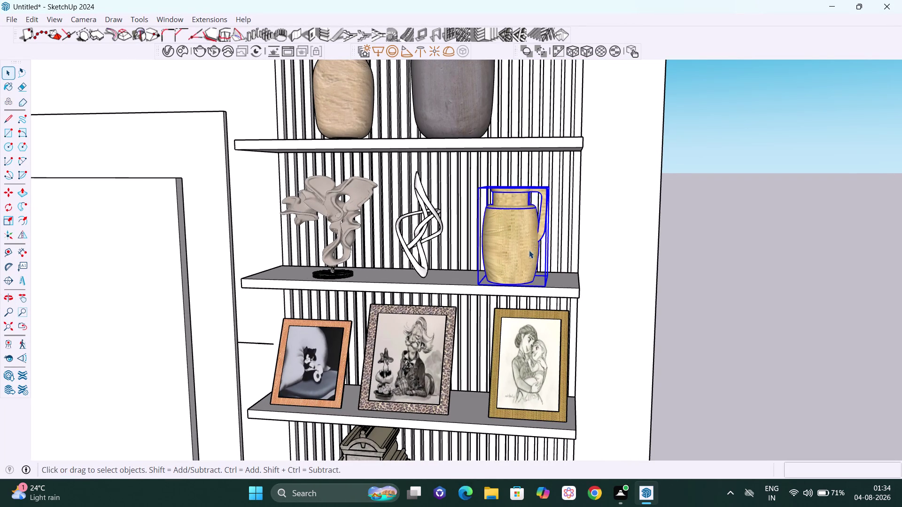
key(m)
click(545, 287)
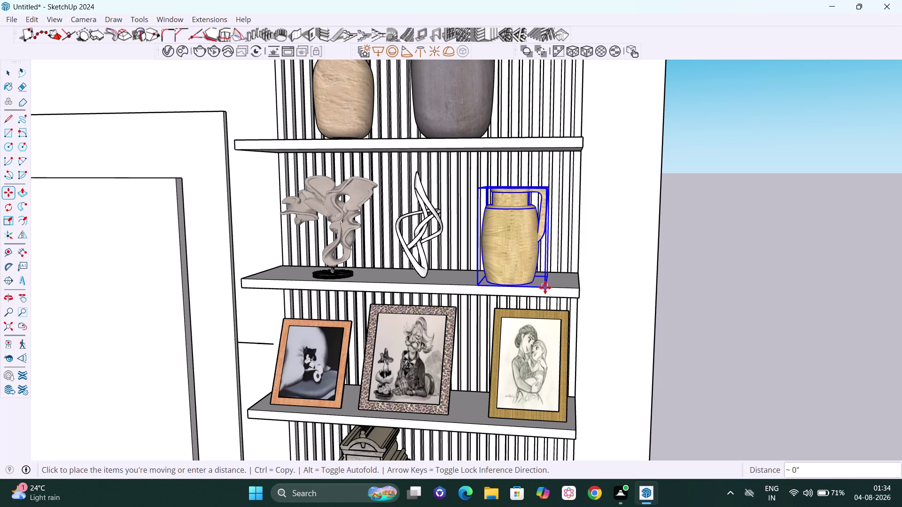
key(Right)
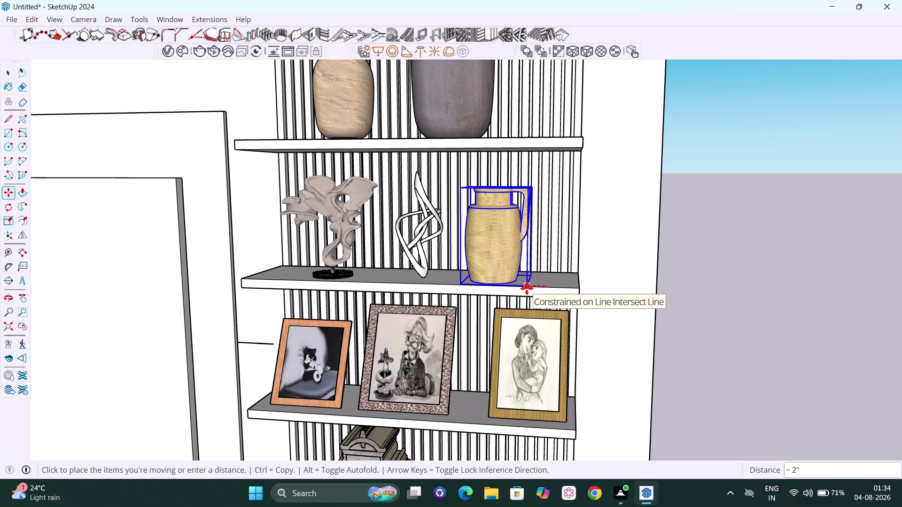
click(523, 288)
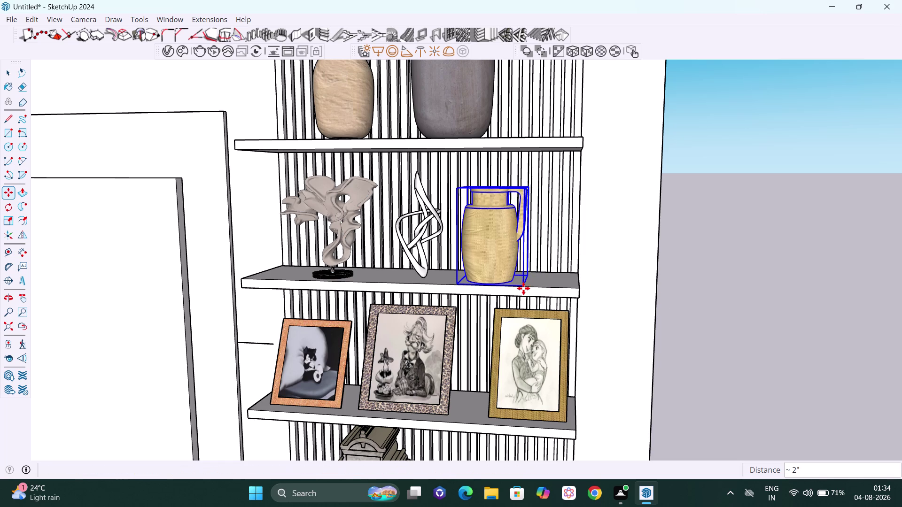
middle_drag(564, 283, 352, 302)
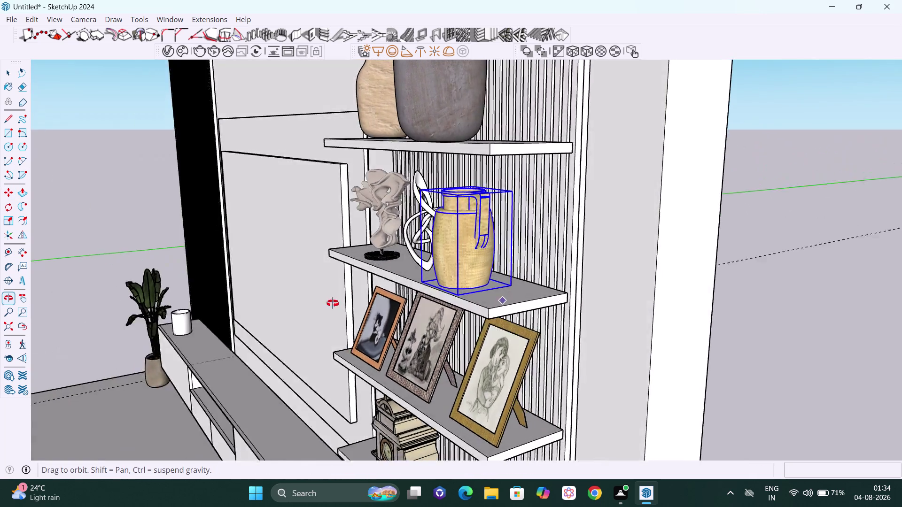
middle_drag(352, 301, 307, 305)
key(space)
Deselect and orbit around the shelves to view the middle shelf from the side.
click(768, 355)
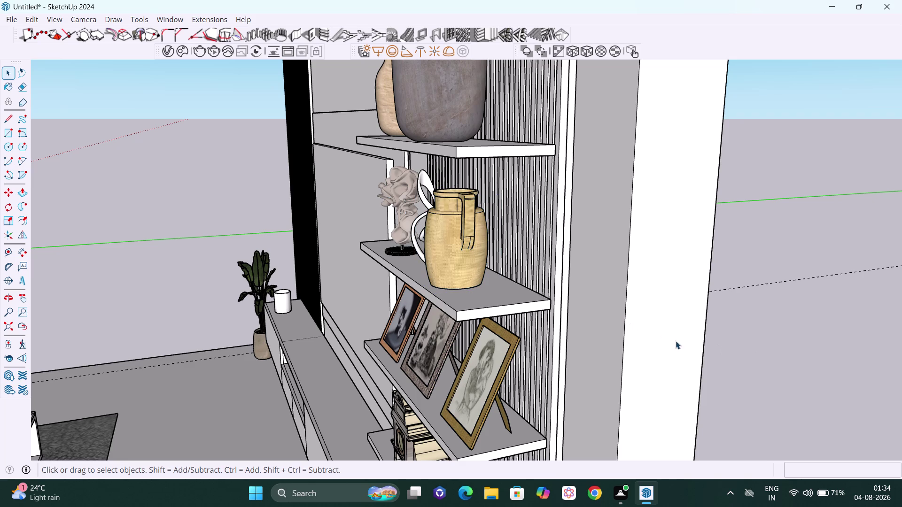
middle_drag(577, 307, 562, 305)
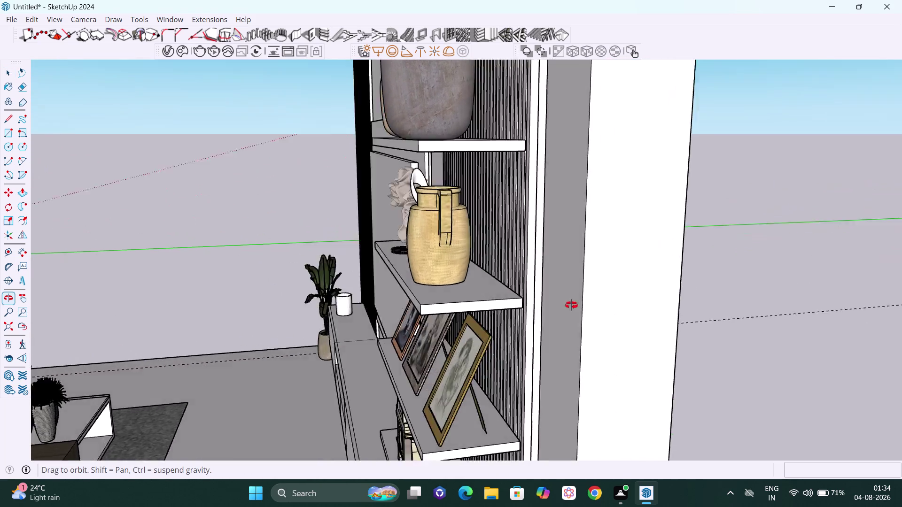
middle_drag(562, 305, 901, 298)
scroll(down, 3)
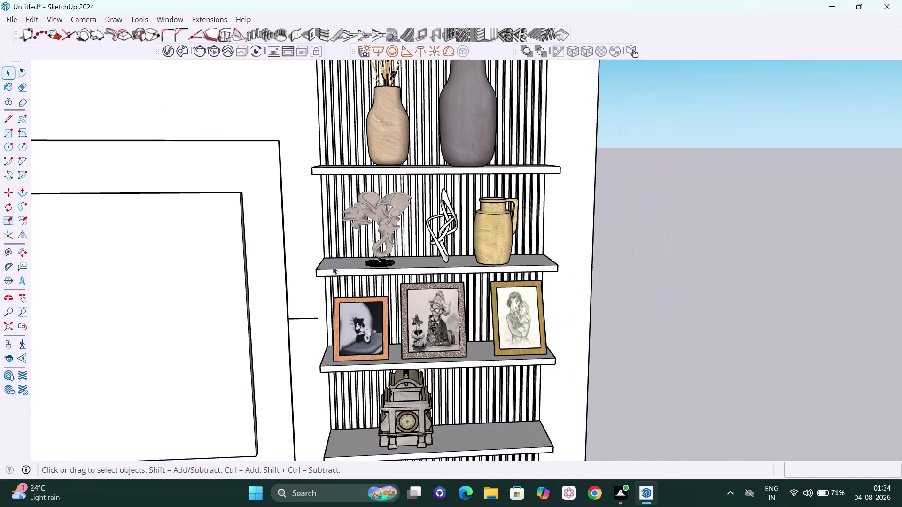
middle_drag(339, 260, 583, 289)
scroll(up, 3)
scroll(down, 3)
middle_drag(436, 268, 500, 264)
Move the ruffled sculpture about 2 inches toward the shelf's front edge.
click(453, 298)
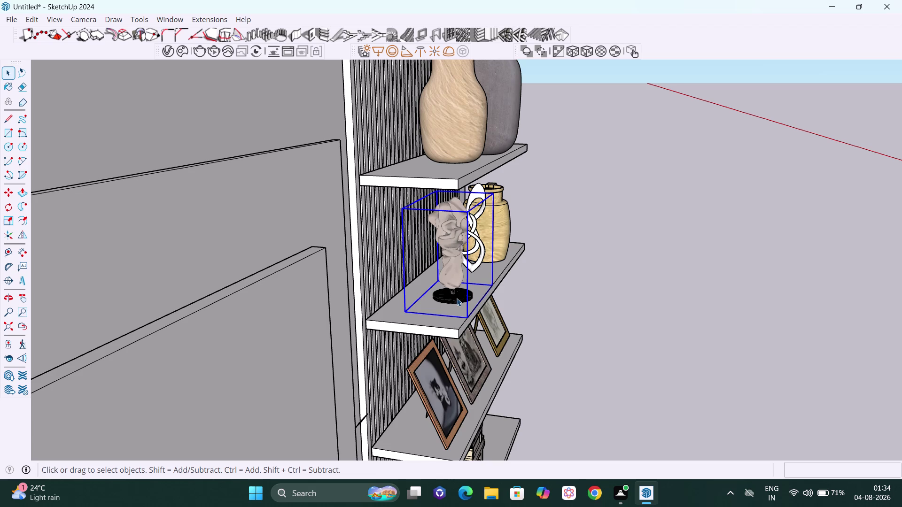
key(m)
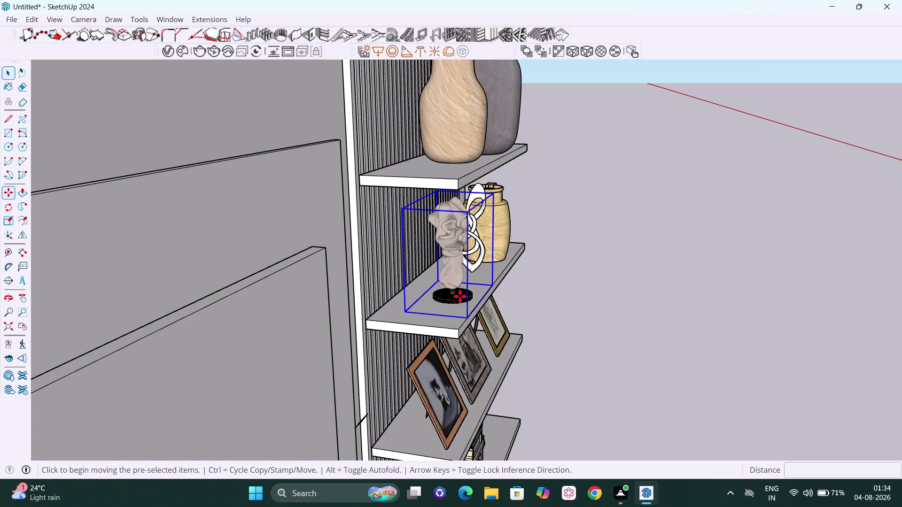
key(Left)
click(468, 320)
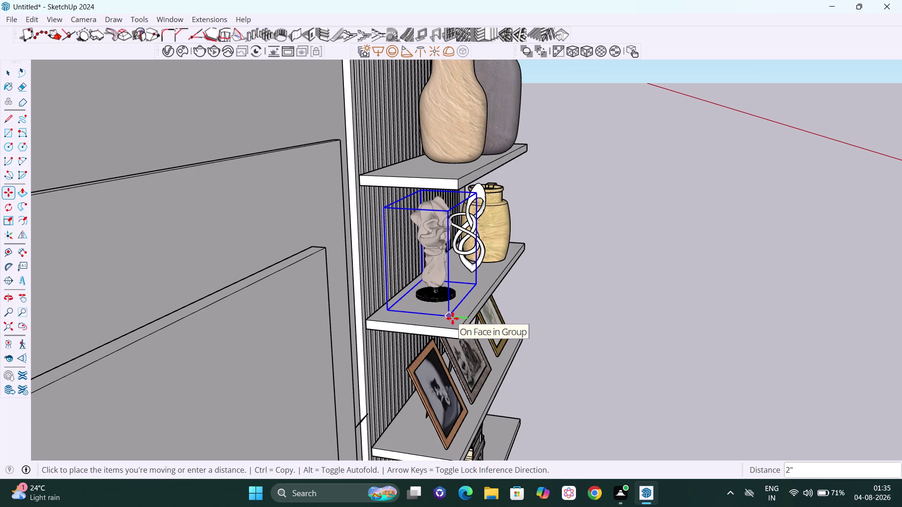
click(452, 319)
key(space)
click(621, 283)
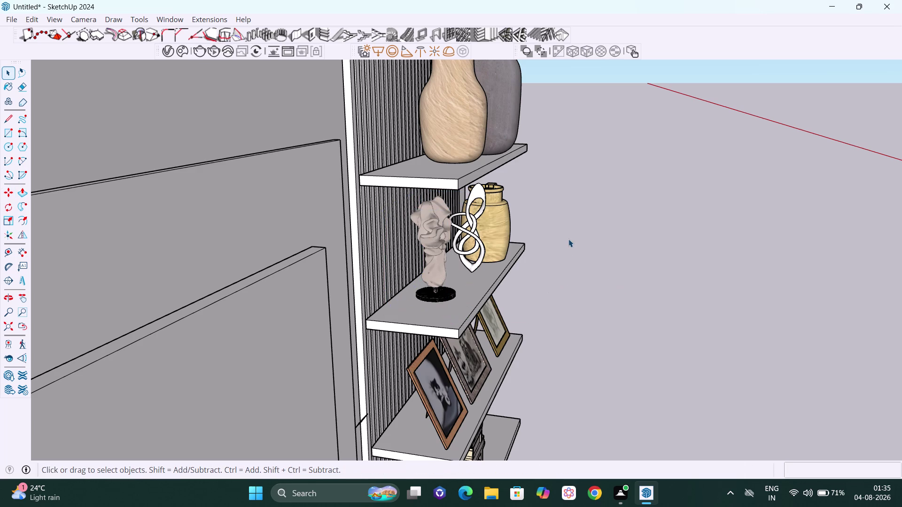
Select the white knot sculpture and the jug together, viewing the shelf from the side.
middle_drag(553, 237, 398, 268)
scroll(up, 3)
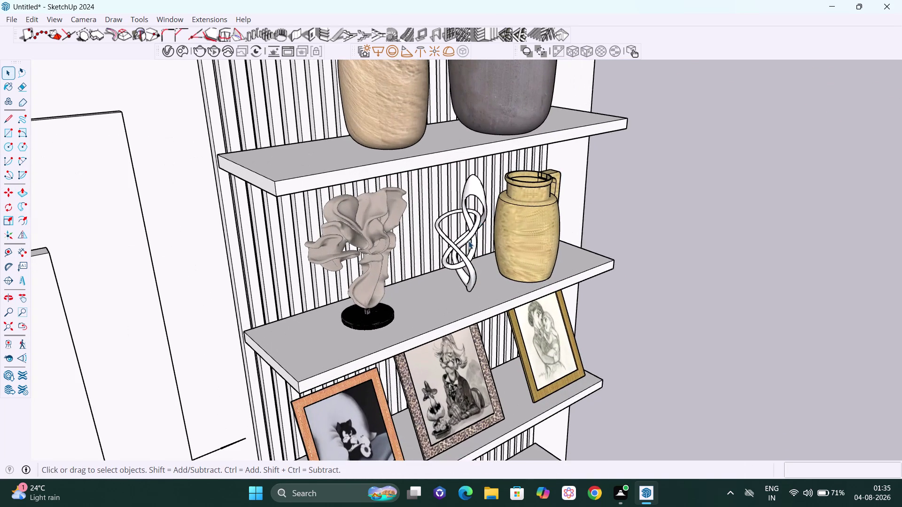
click(465, 252)
click(467, 263)
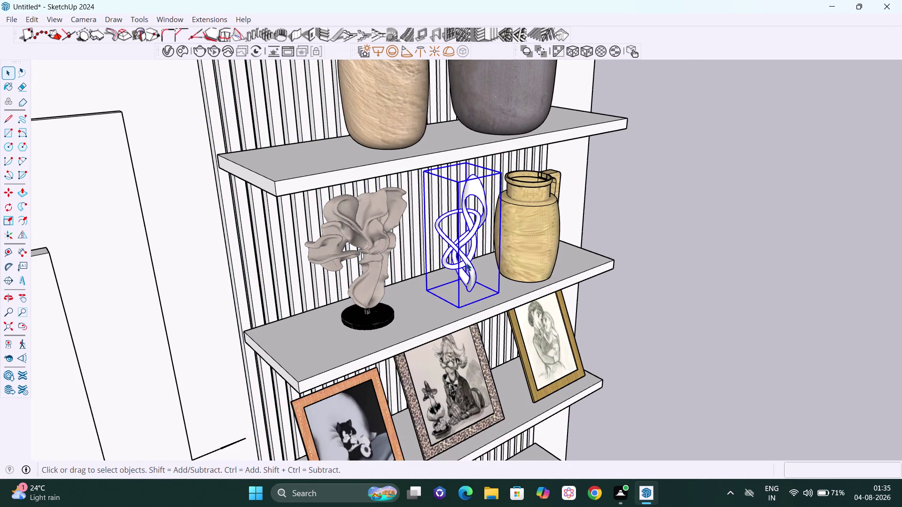
click(531, 256)
middle_drag(550, 256, 299, 245)
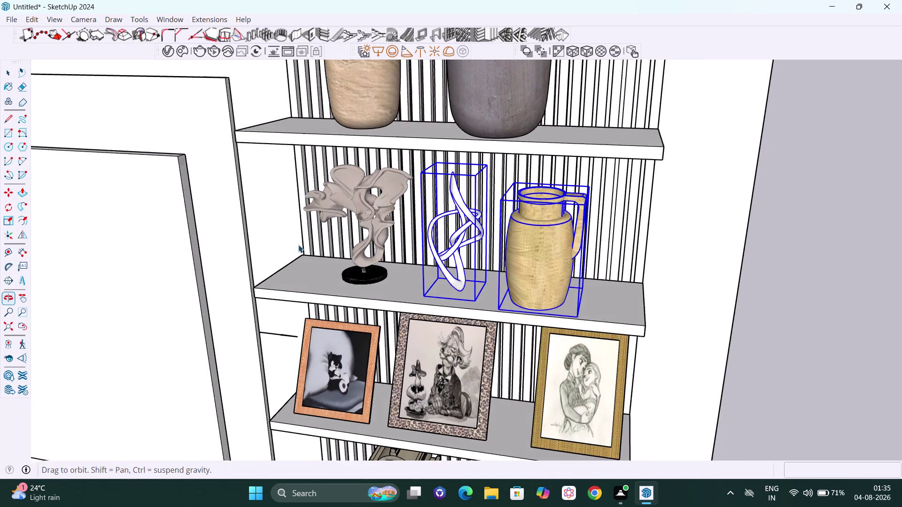
middle_drag(300, 245, 298, 245)
middle_drag(574, 304, 307, 258)
middle_drag(400, 299, 401, 304)
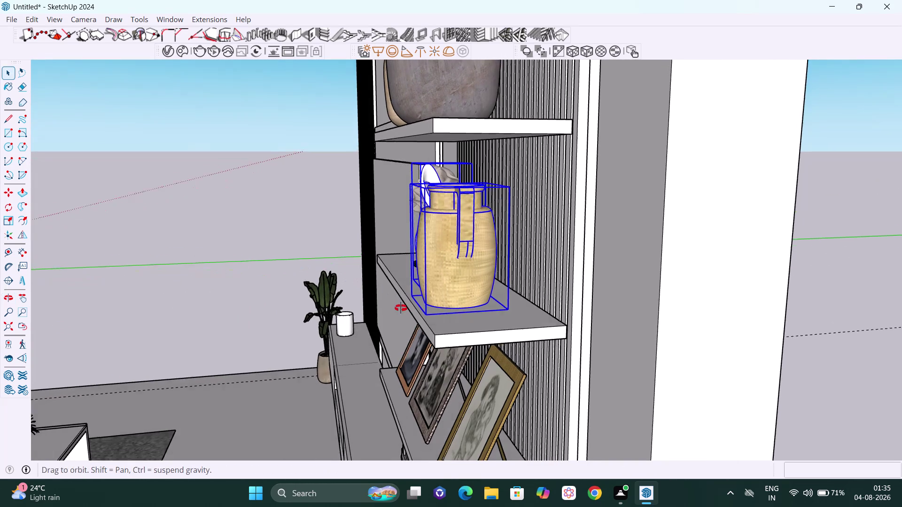
middle_drag(401, 304, 401, 308)
Move the knot sculpture and jug together one inch along the shelf.
key(m)
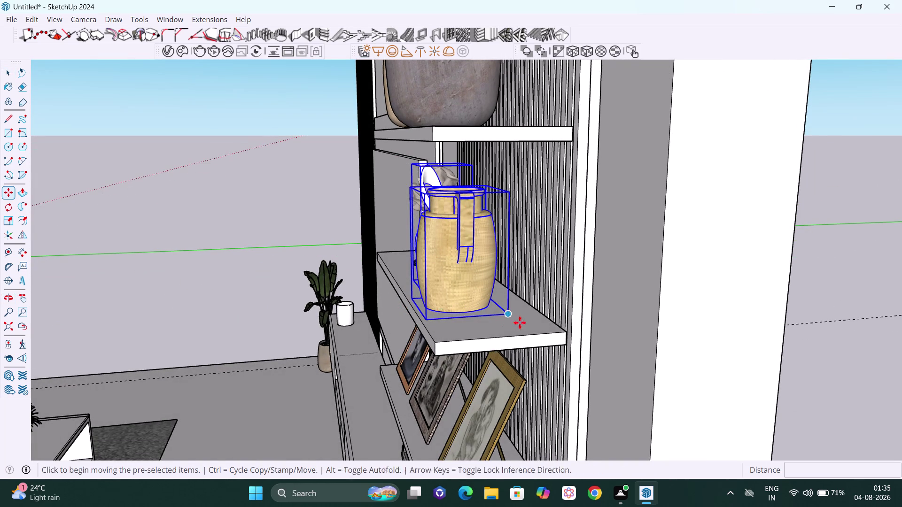
key(Left)
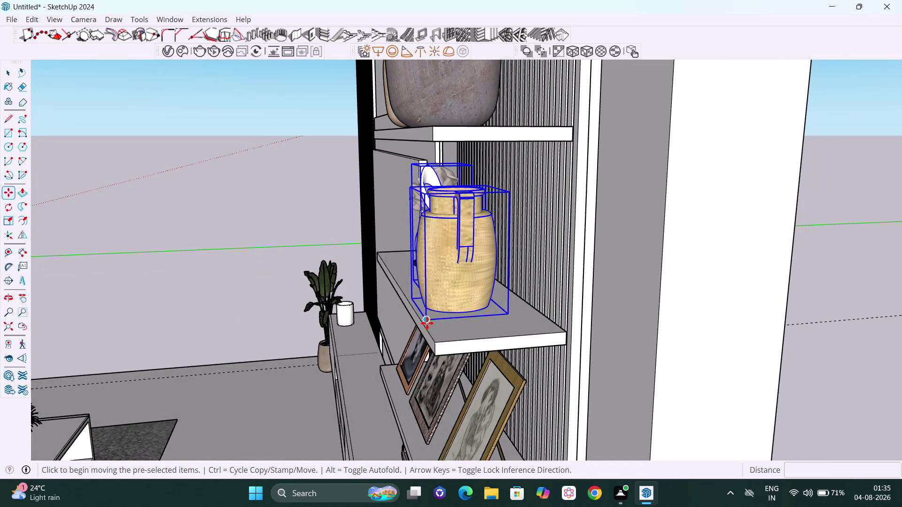
click(427, 323)
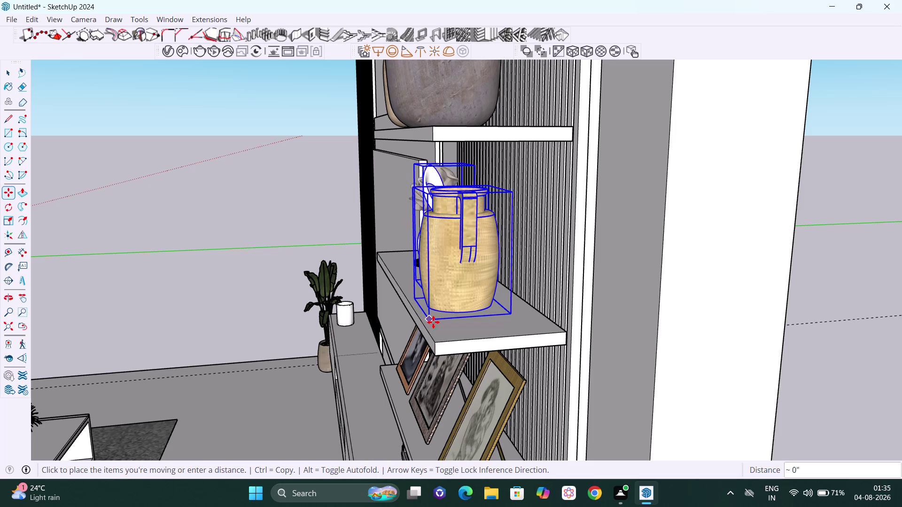
click(437, 323)
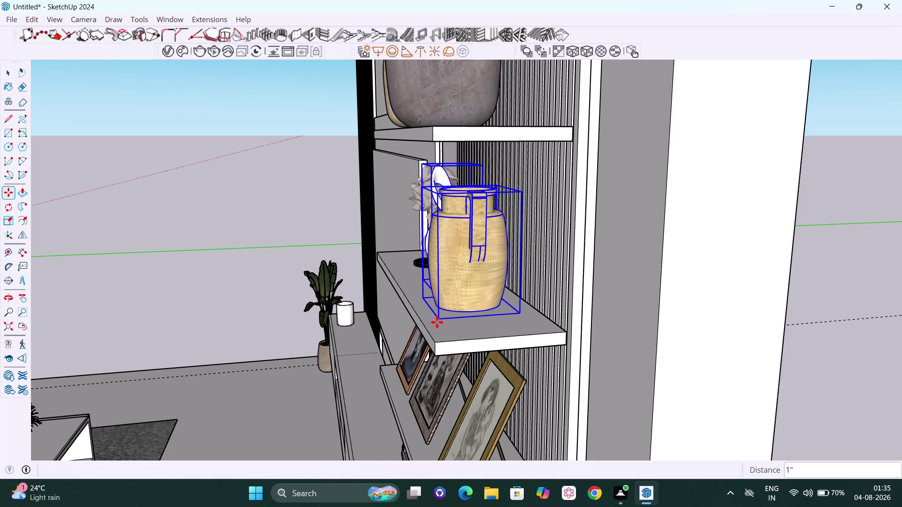
key(space)
click(777, 366)
click(808, 366)
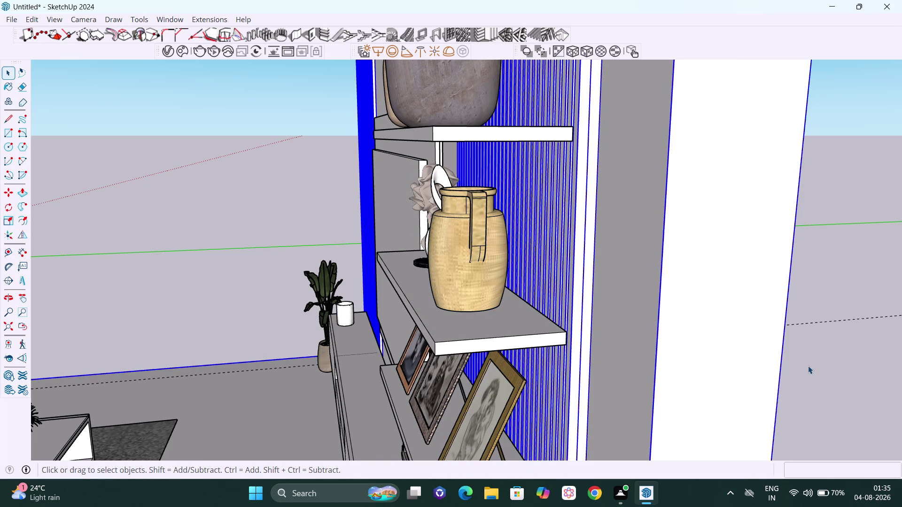
Orbit and zoom out to view the whole TV wall from the seating area.
scroll(down, 3)
middle_drag(504, 296, 736, 325)
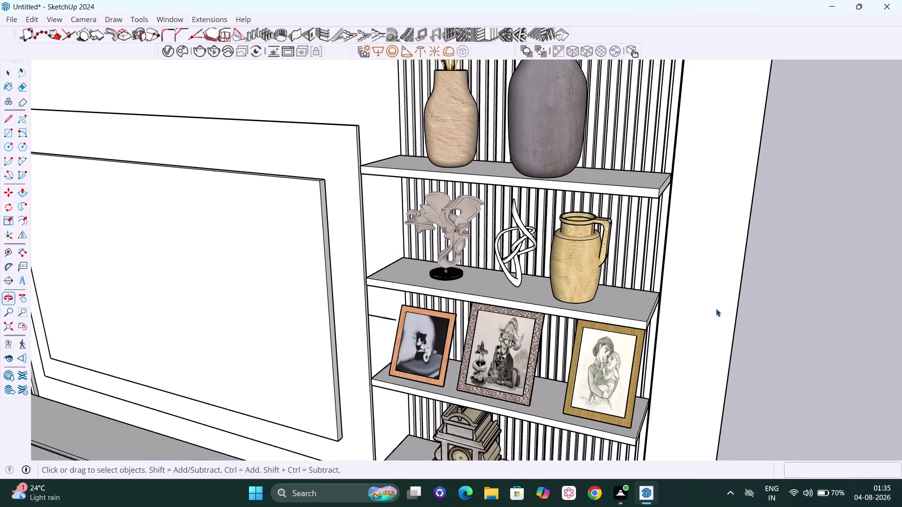
scroll(up, 3)
scroll(down, 3)
middle_drag(521, 302, 640, 226)
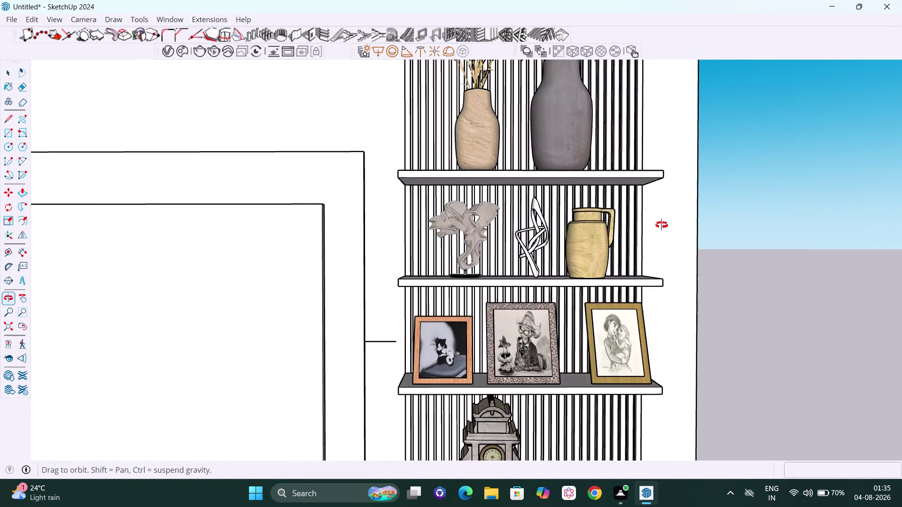
middle_drag(639, 227, 710, 223)
scroll(down, 3)
scroll(down, 3)
middle_drag(616, 319, 614, 319)
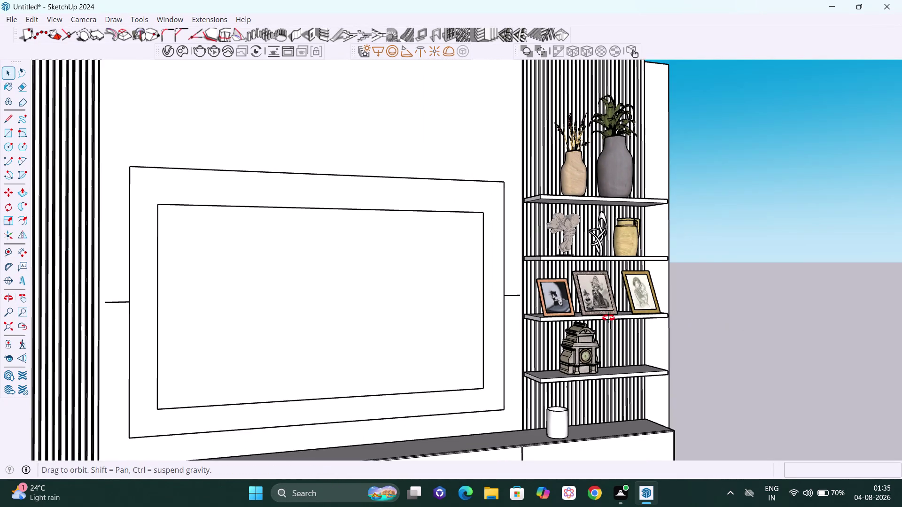
middle_drag(614, 319, 555, 315)
scroll(down, 3)
scroll(down, 3)
Orbit above the room to frame the TV wall and coffee table, and reopen 3D Warehouse.
middle_drag(688, 330, 558, 317)
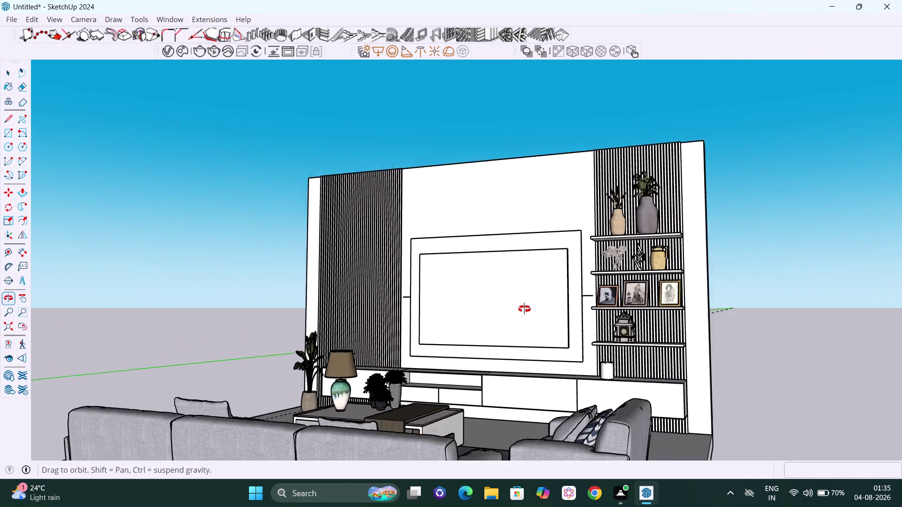
middle_drag(557, 316, 347, 315)
scroll(down, 3)
middle_drag(590, 347, 599, 334)
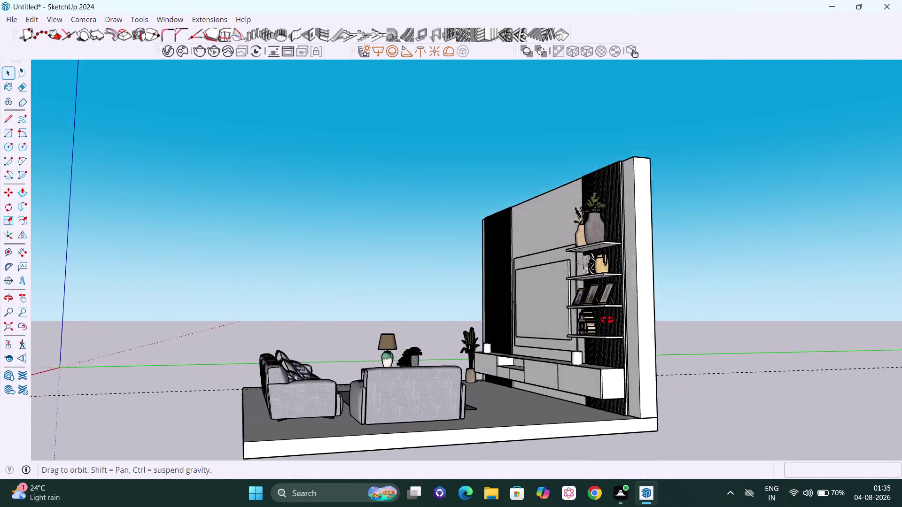
middle_drag(599, 334, 819, 419)
scroll(down, 3)
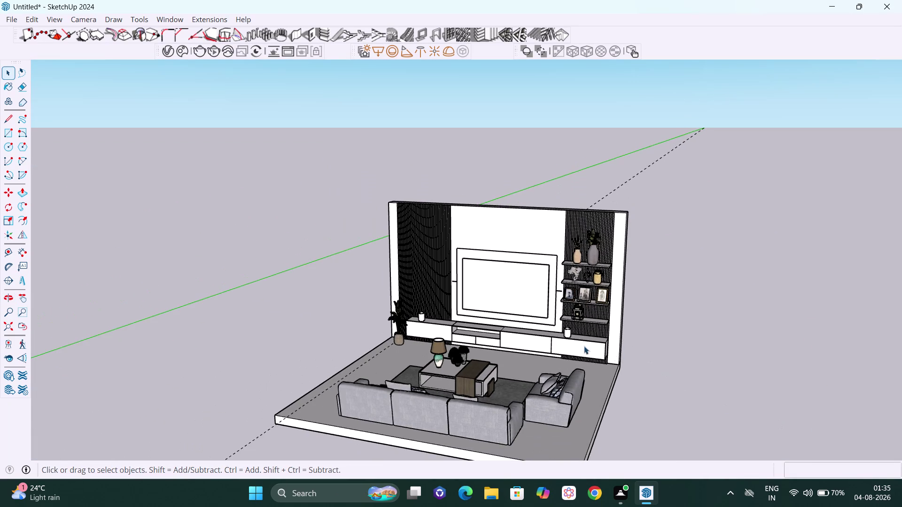
middle_drag(583, 346, 707, 431)
scroll(up, 3)
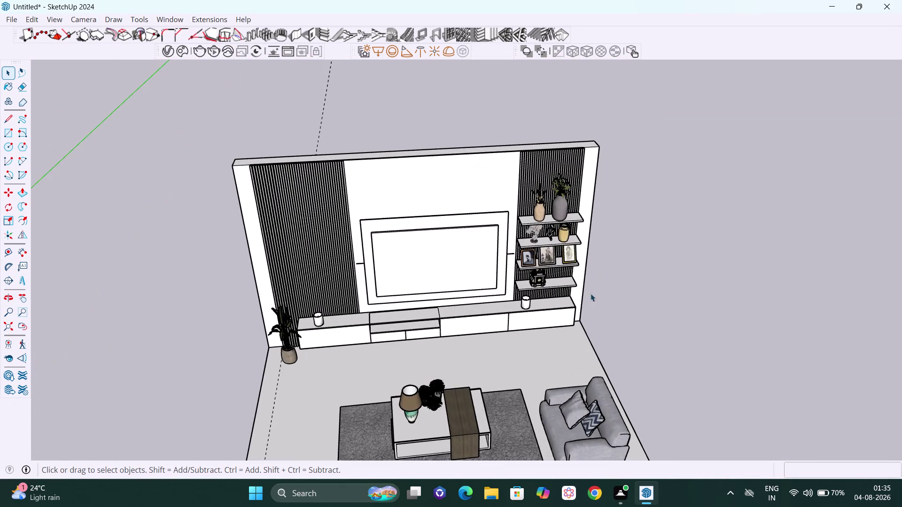
scroll(up, 3)
middle_drag(571, 323, 478, 263)
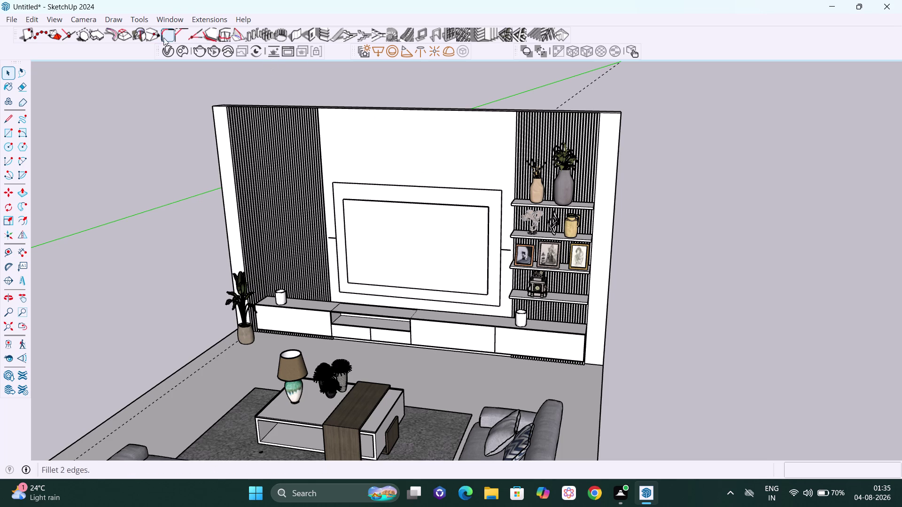
click(175, 18)
Replace the old CERAMIC search in 3D Warehouse with a search for BOOKS.
click(197, 109)
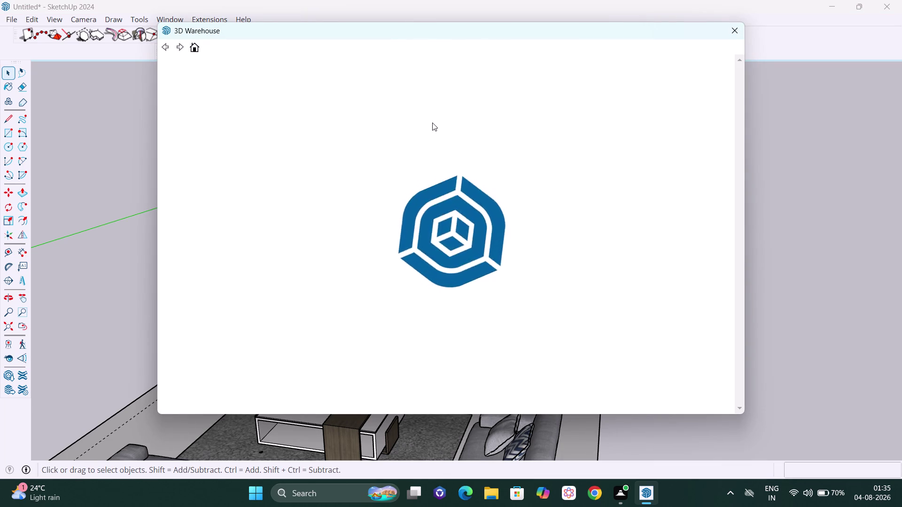
click(394, 78)
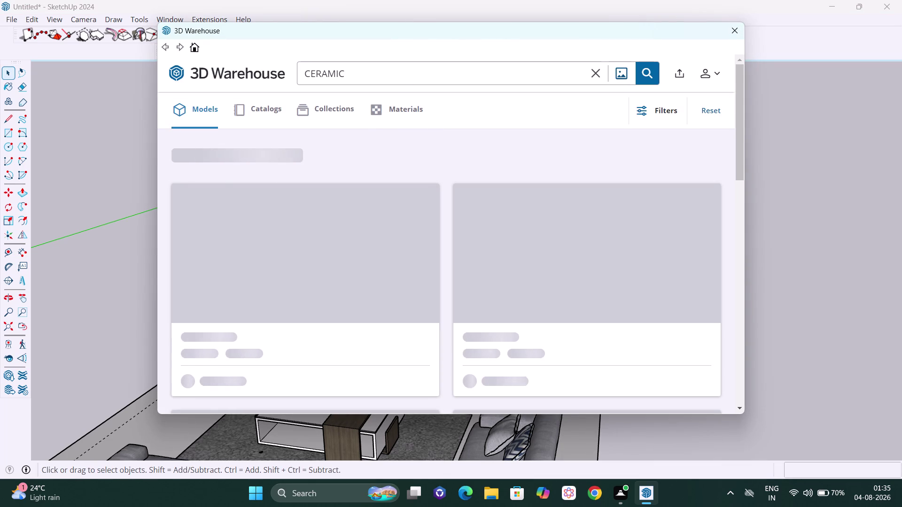
click(597, 73)
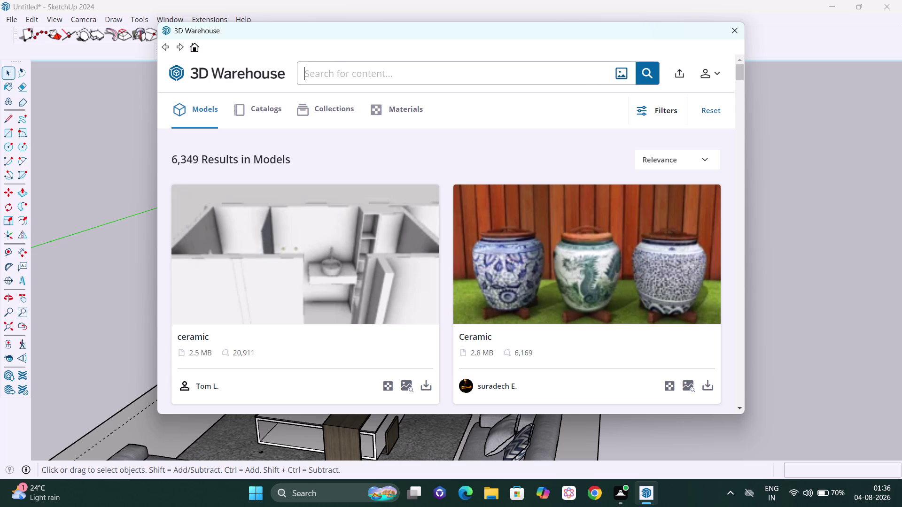
text(BOO)
text(K)
key(s)
key(Return)
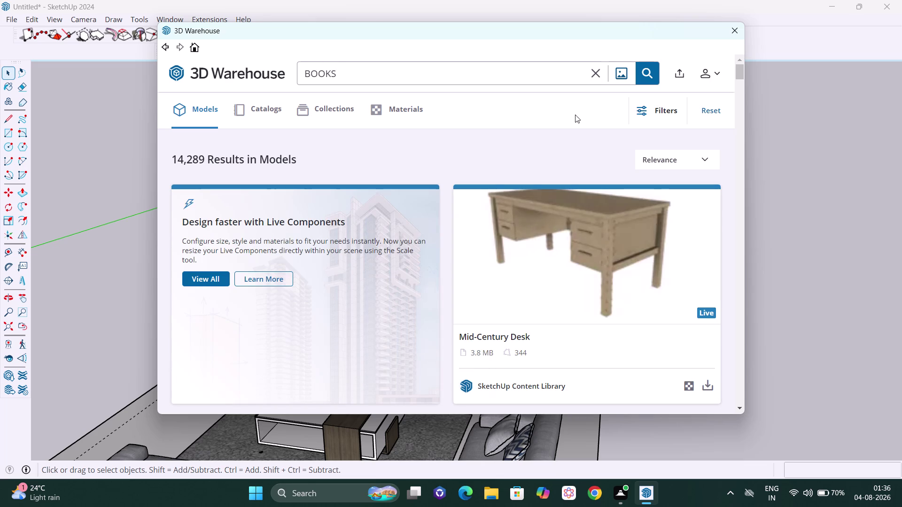
Scroll down the book results to the certified 'Book' stack model.
scroll(down, 3)
scroll(down, 3)
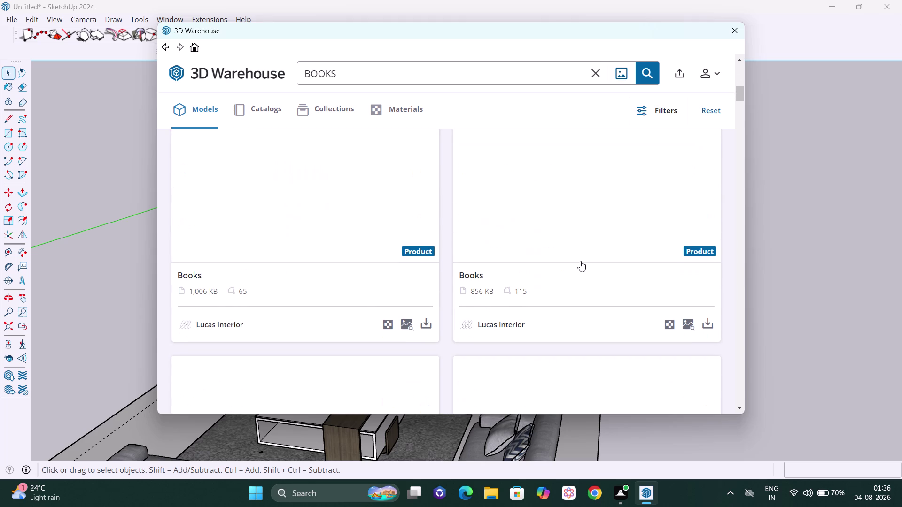
scroll(down, 3)
scroll(up, 3)
scroll(up, 3)
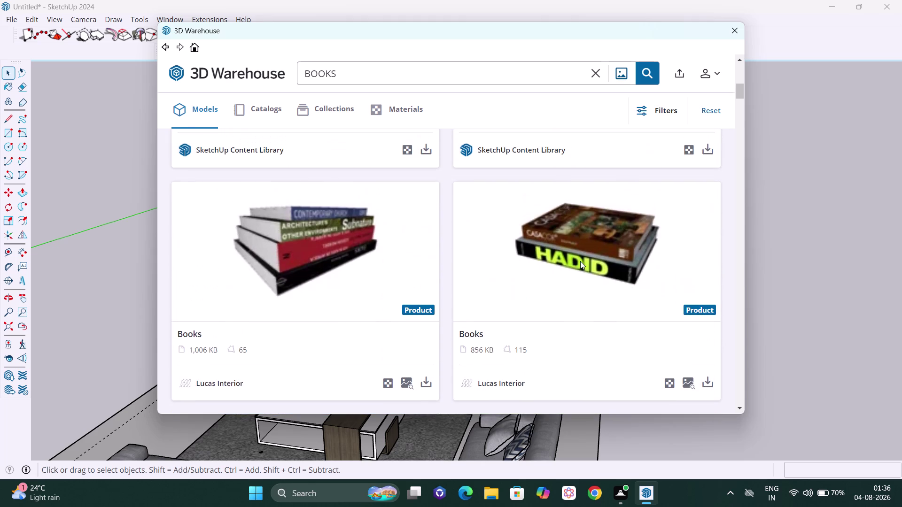
scroll(up, 3)
scroll(up, 3)
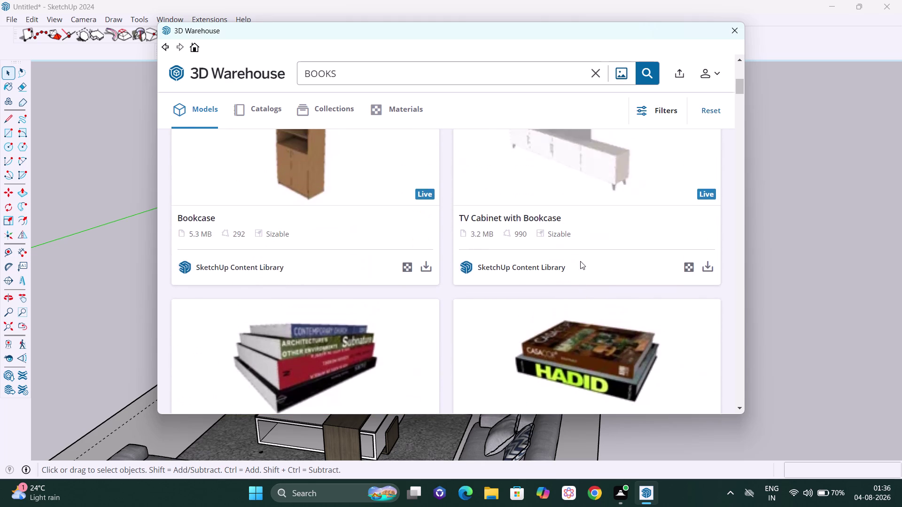
scroll(down, 3)
scroll(down, 3)
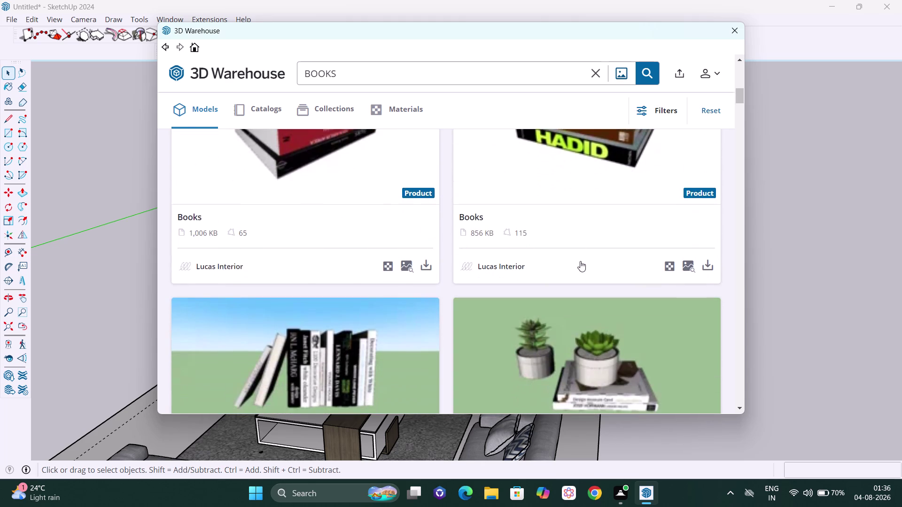
scroll(down, 3)
scroll(down, 3)
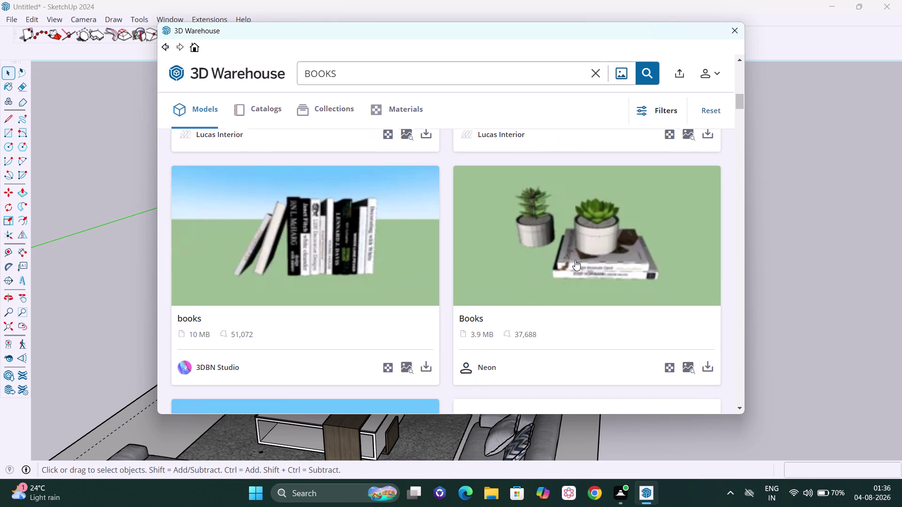
scroll(down, 3)
scroll(down, 3)
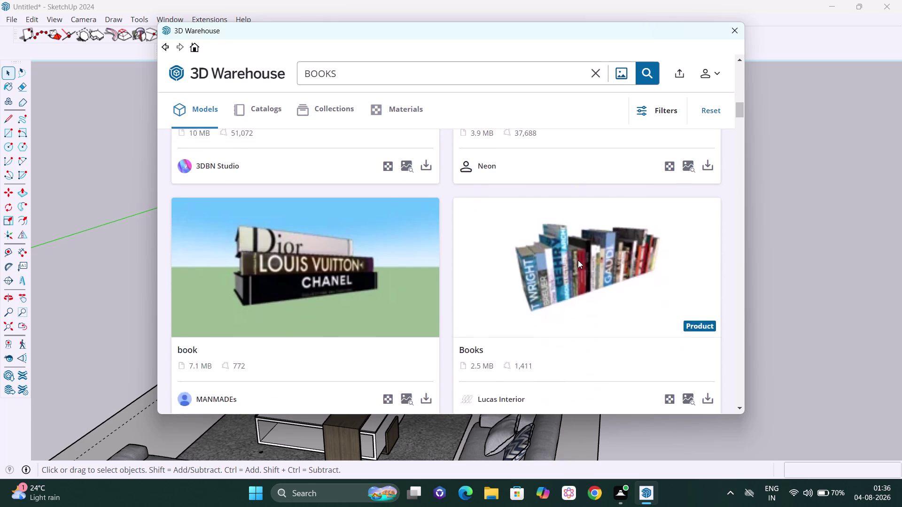
scroll(down, 3)
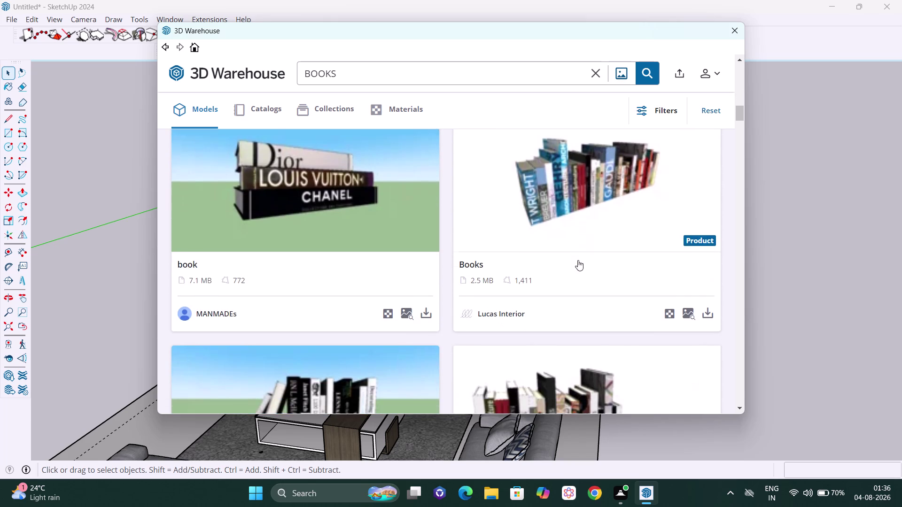
scroll(down, 3)
scroll(down, 3)
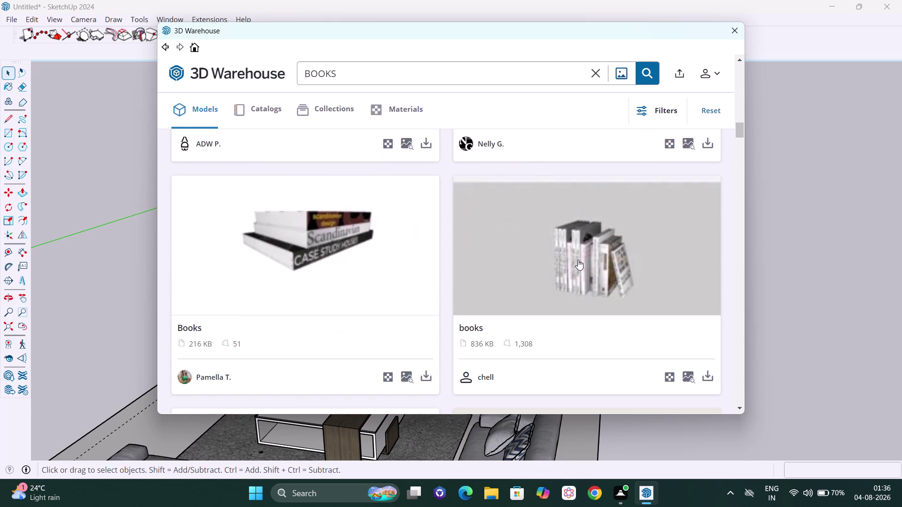
scroll(down, 3)
scroll(down, 3)
scroll(down, 3)
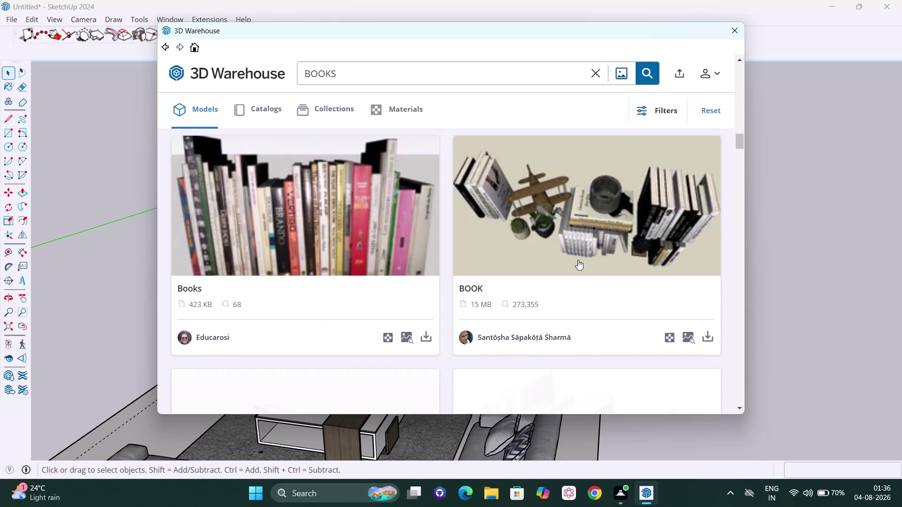
scroll(down, 3)
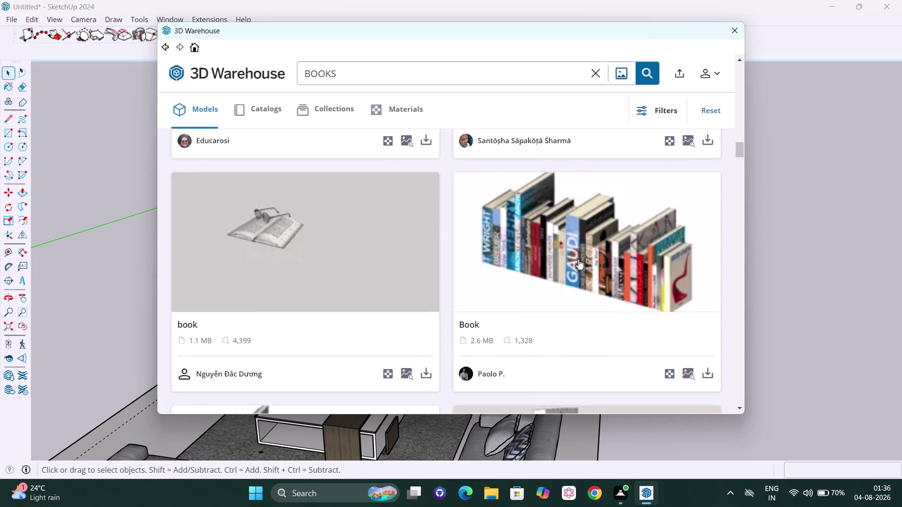
scroll(down, 3)
scroll(down, 3)
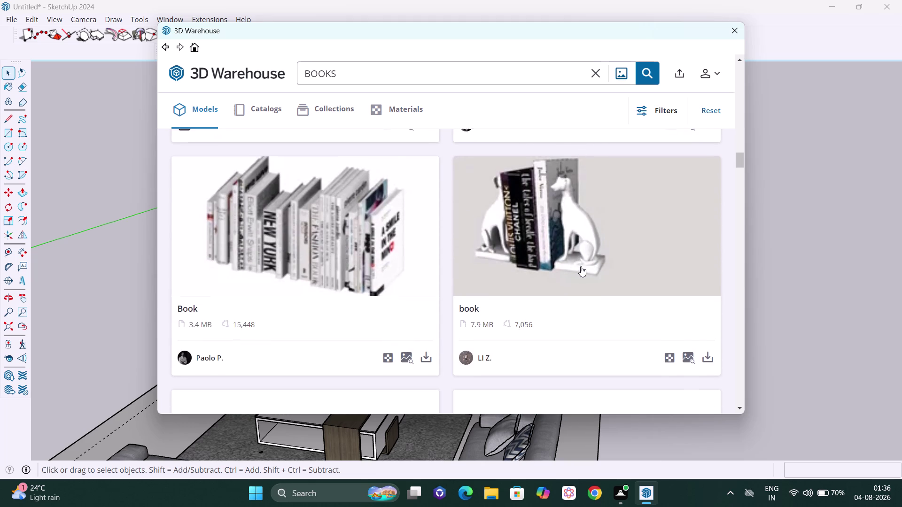
scroll(down, 3)
scroll(down, 3)
scroll(down, 3)
scroll(down, 3)
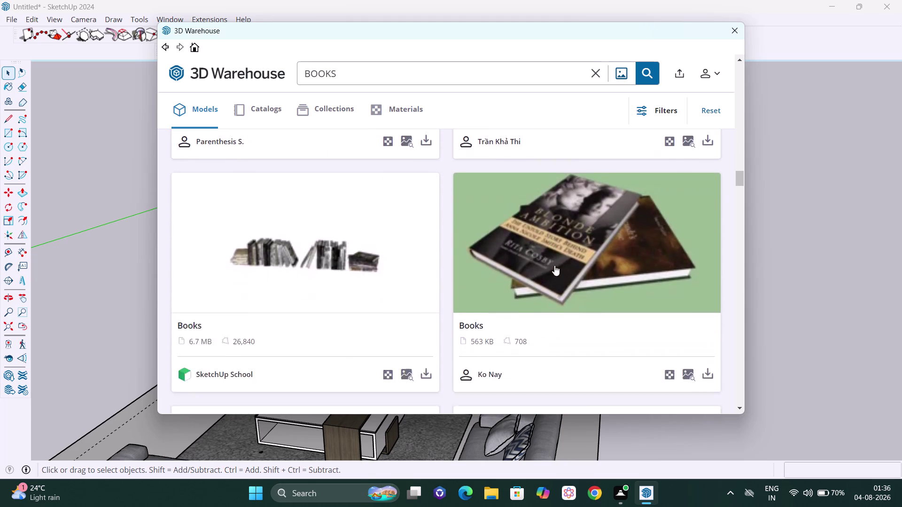
scroll(down, 3)
scroll(down, 3)
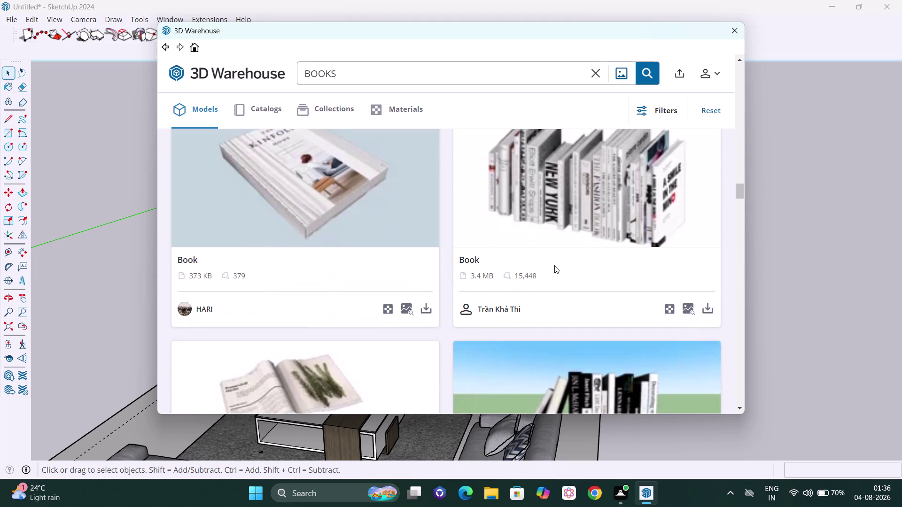
scroll(down, 3)
scroll(down, 3)
scroll(down, 3)
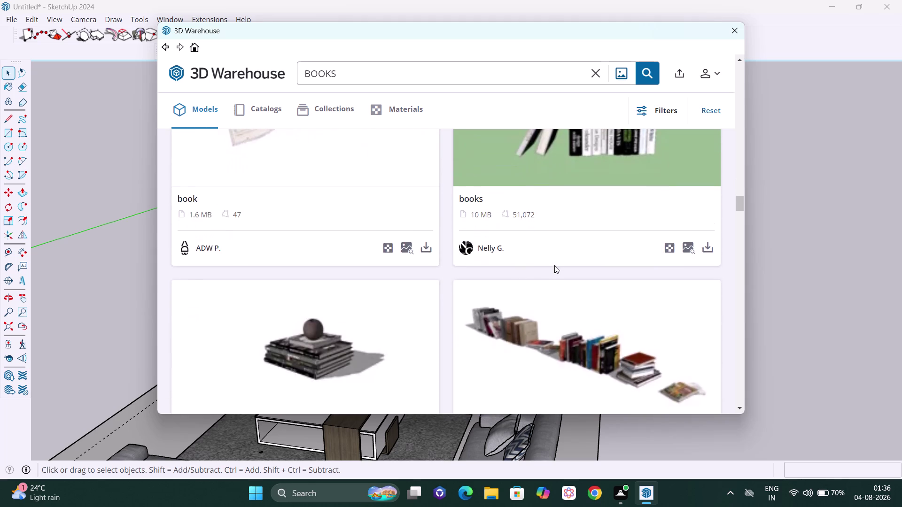
scroll(down, 3)
scroll(down, 3)
scroll(down, 3)
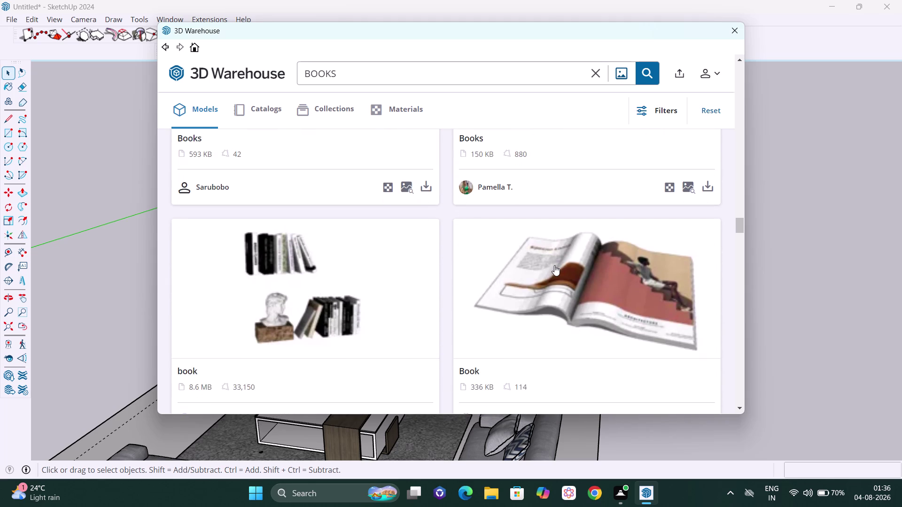
scroll(down, 3)
scroll(down, 3)
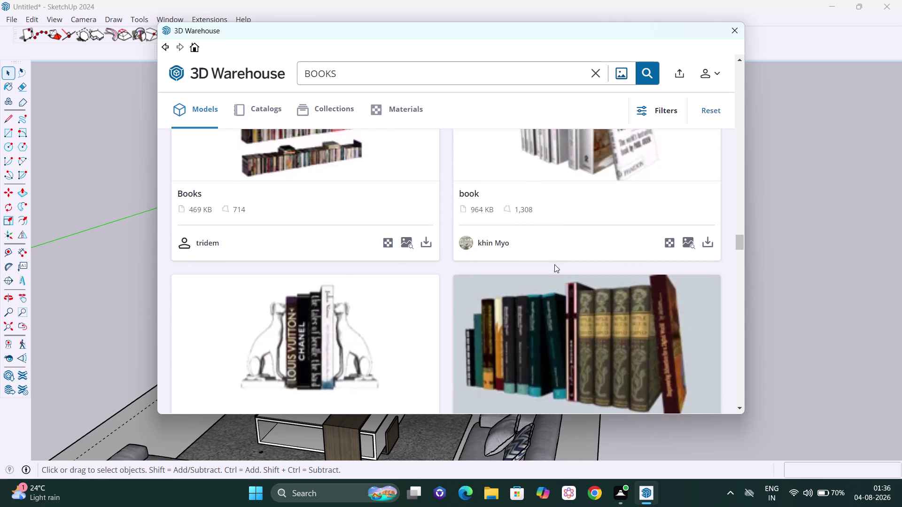
scroll(up, 3)
scroll(down, 3)
scroll(down, 3)
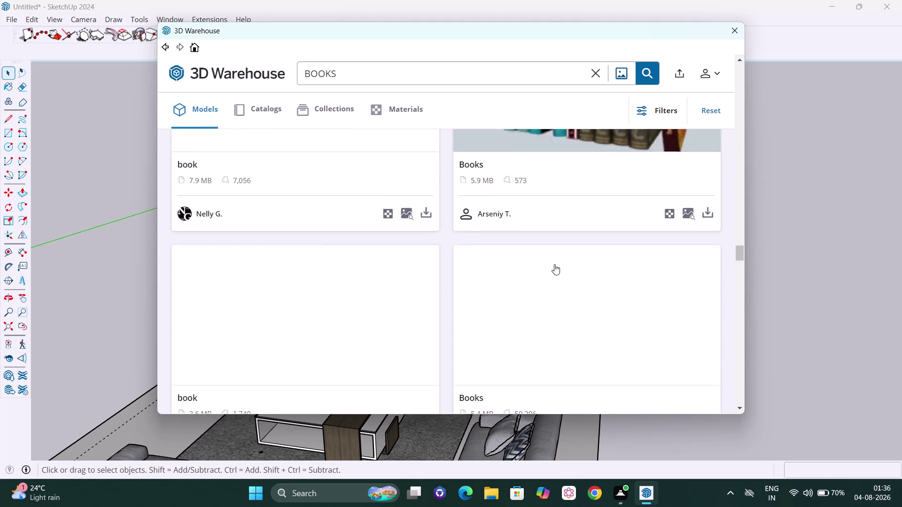
scroll(down, 3)
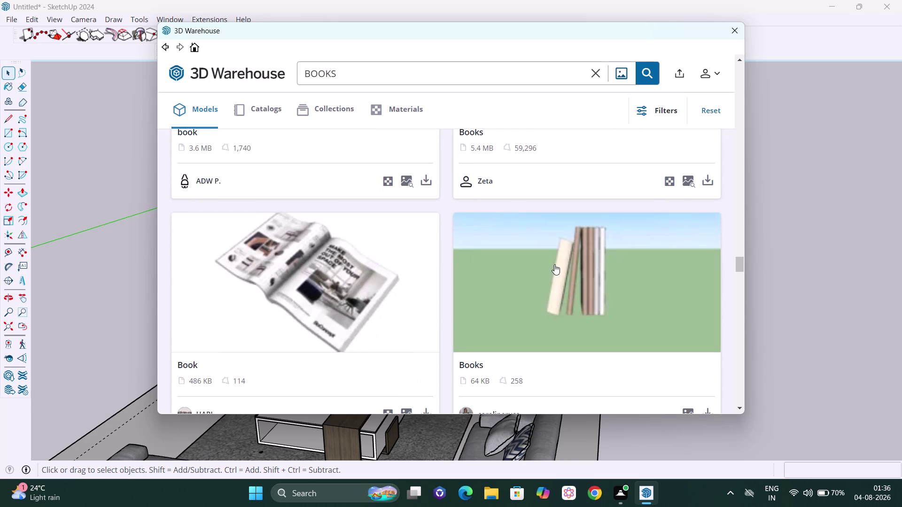
scroll(up, 3)
scroll(down, 3)
scroll(down, 3)
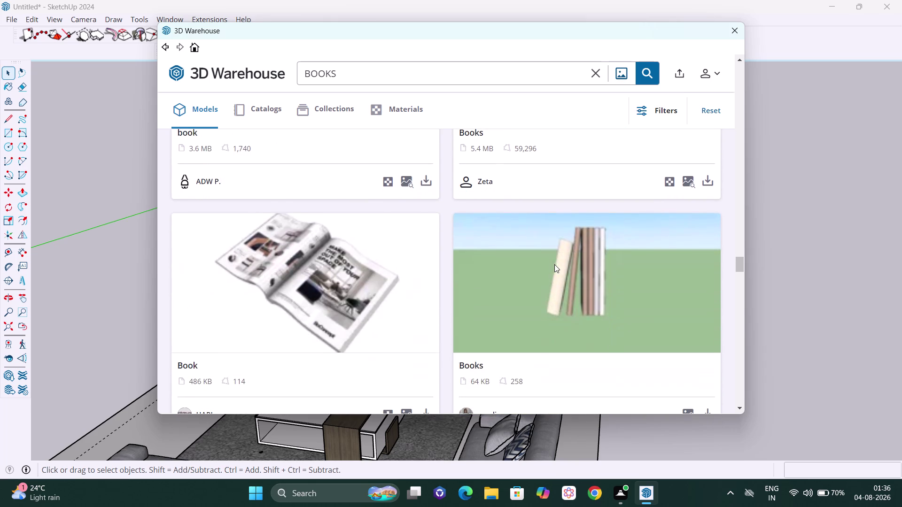
scroll(down, 3)
scroll(down, 3)
scroll(down, 3)
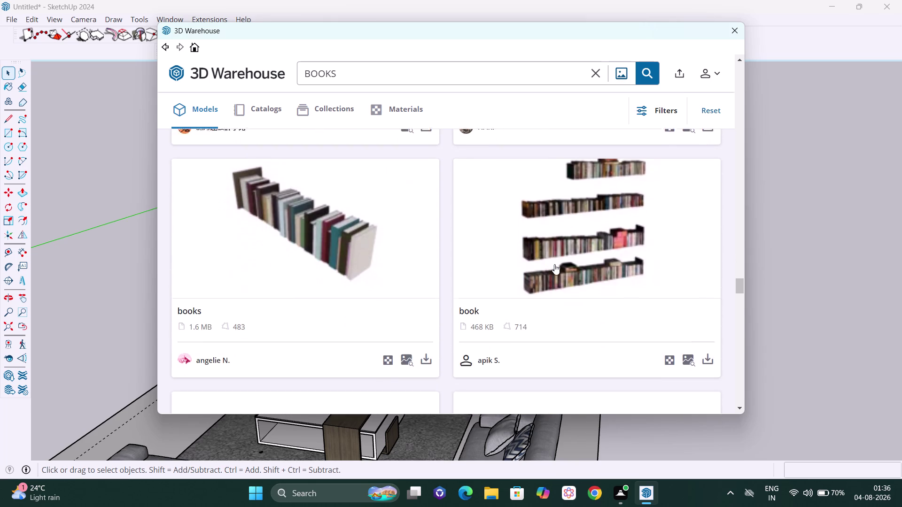
scroll(down, 3)
scroll(down, 3)
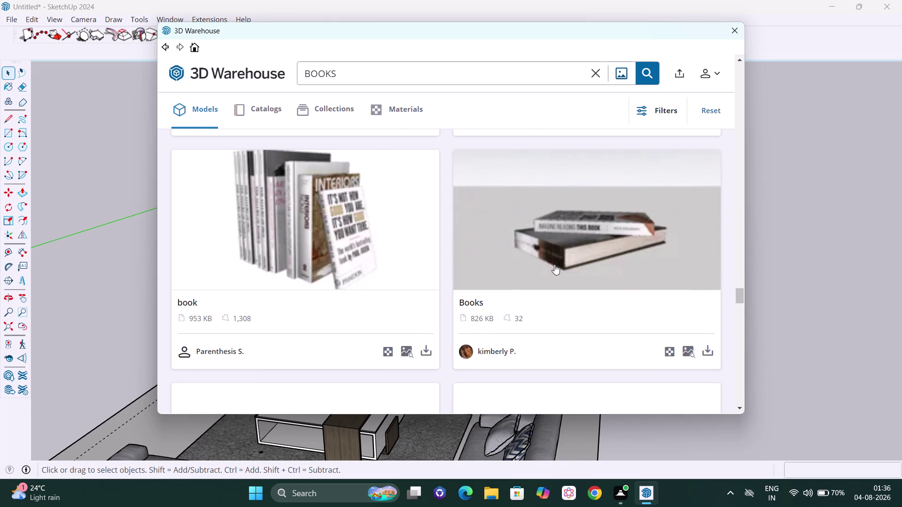
scroll(down, 3)
scroll(down, 3)
scroll(down, 3)
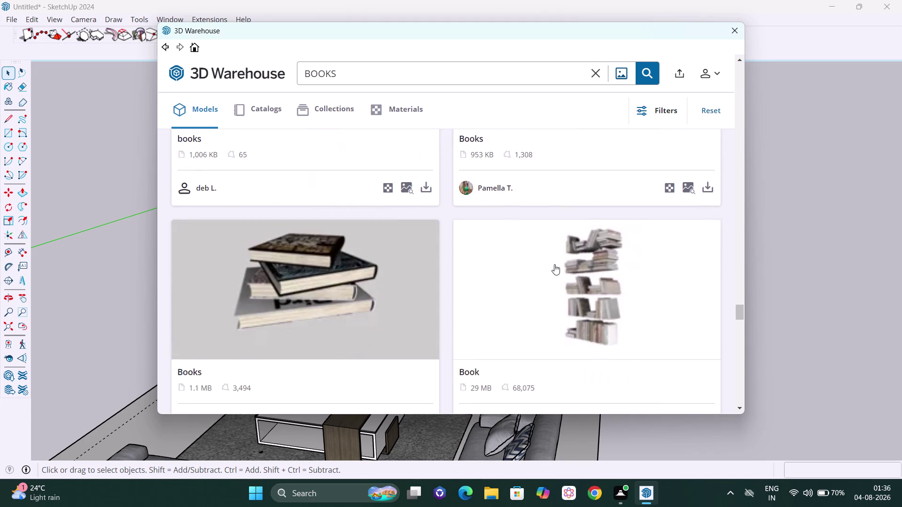
scroll(down, 3)
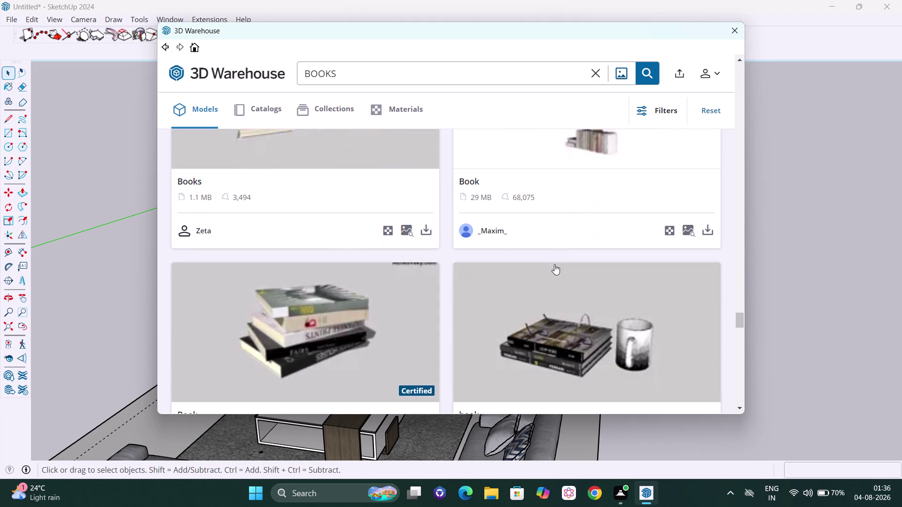
scroll(up, 3)
scroll(down, 3)
scroll(down, 3)
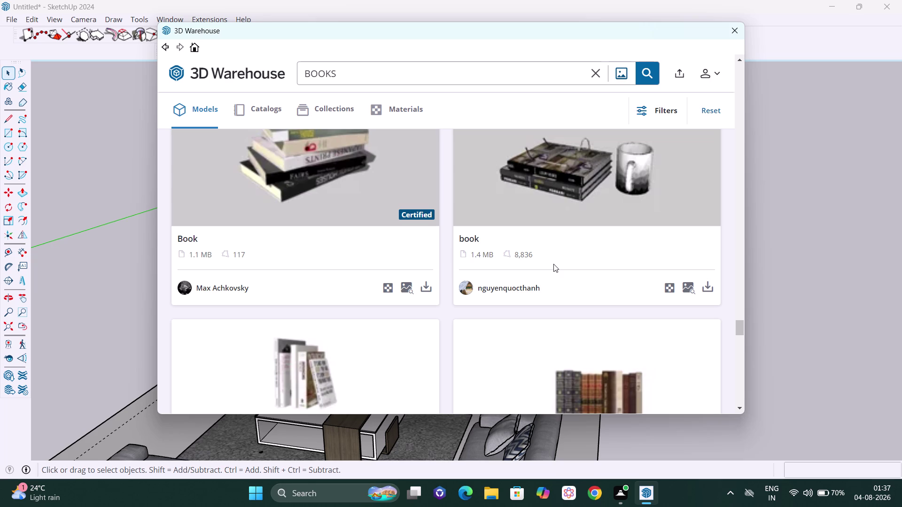
scroll(down, 3)
scroll(down, 3)
scroll(down, 3)
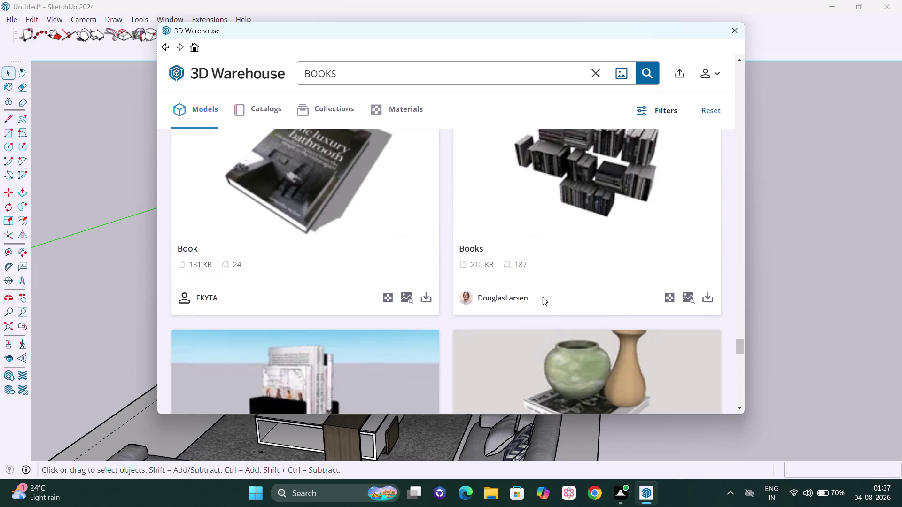
scroll(down, 3)
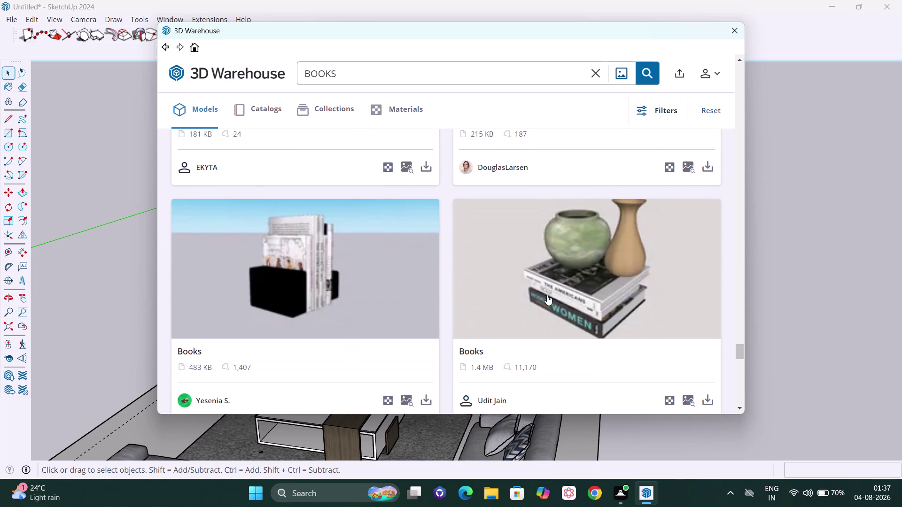
scroll(down, 3)
scroll(down, 3)
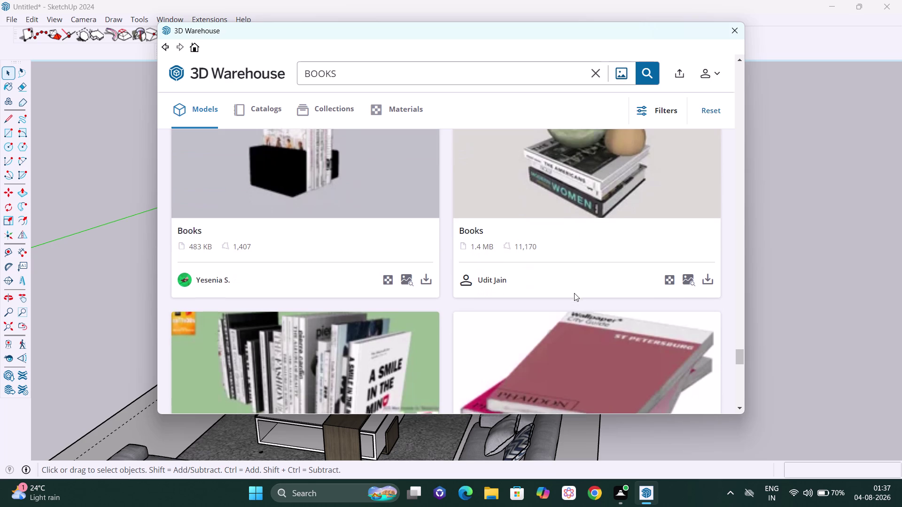
scroll(down, 3)
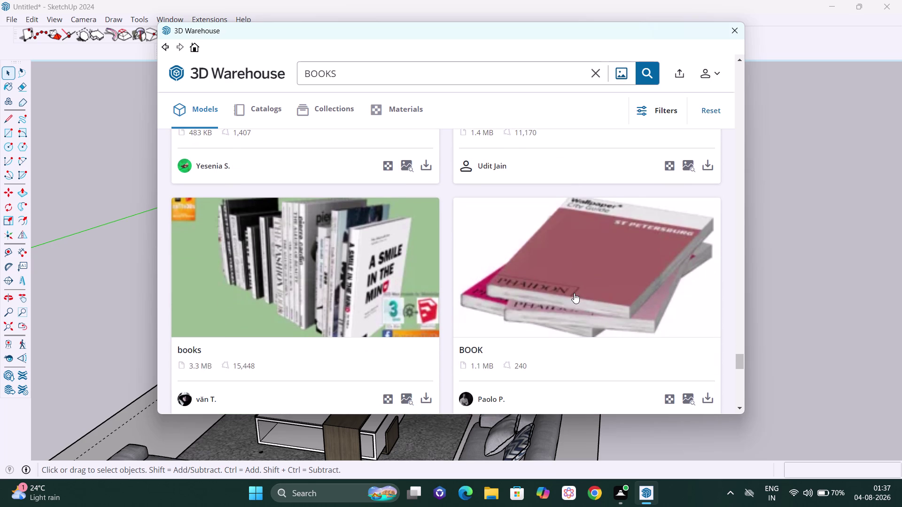
scroll(down, 3)
scroll(down, 3)
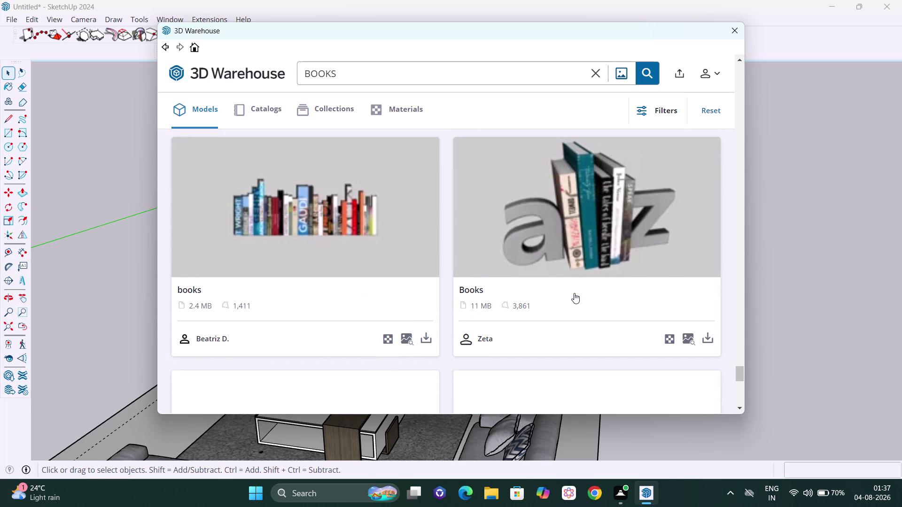
scroll(down, 3)
scroll(down, 3)
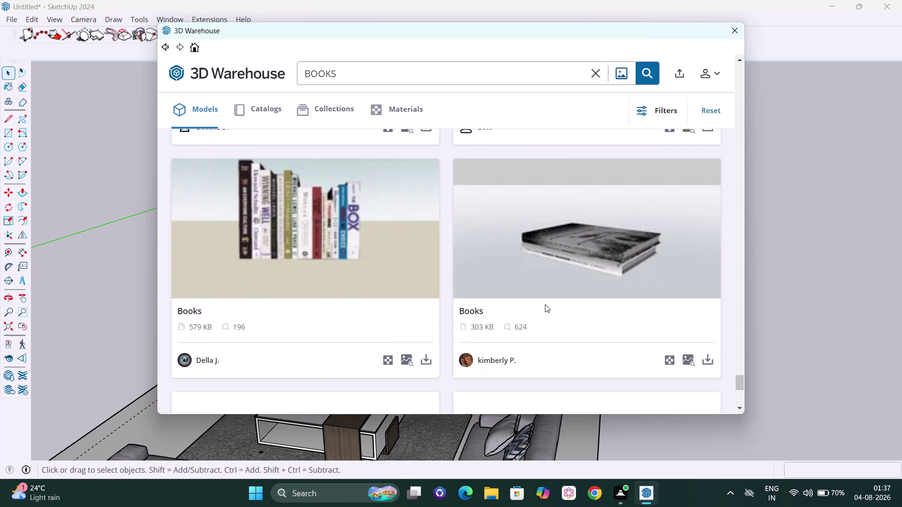
scroll(down, 3)
scroll(down, 3)
scroll(down, 3)
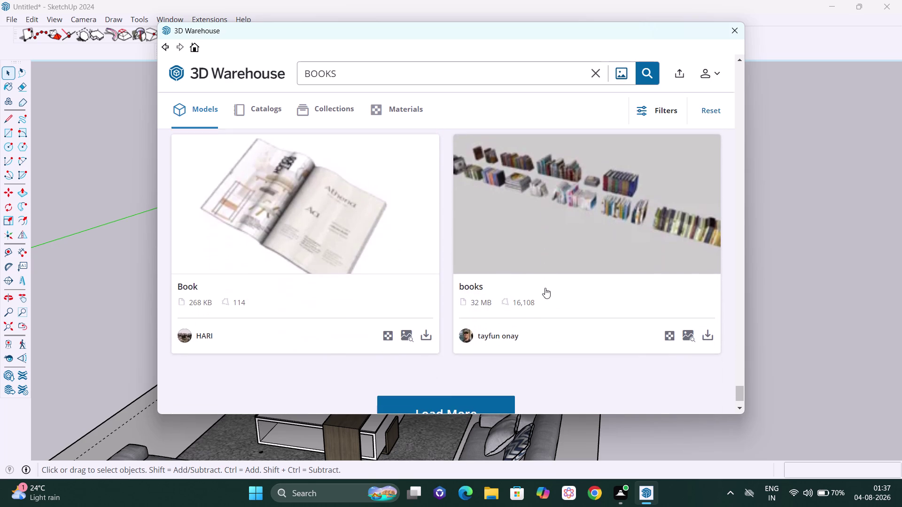
scroll(down, 3)
scroll(down, 3)
scroll(up, 3)
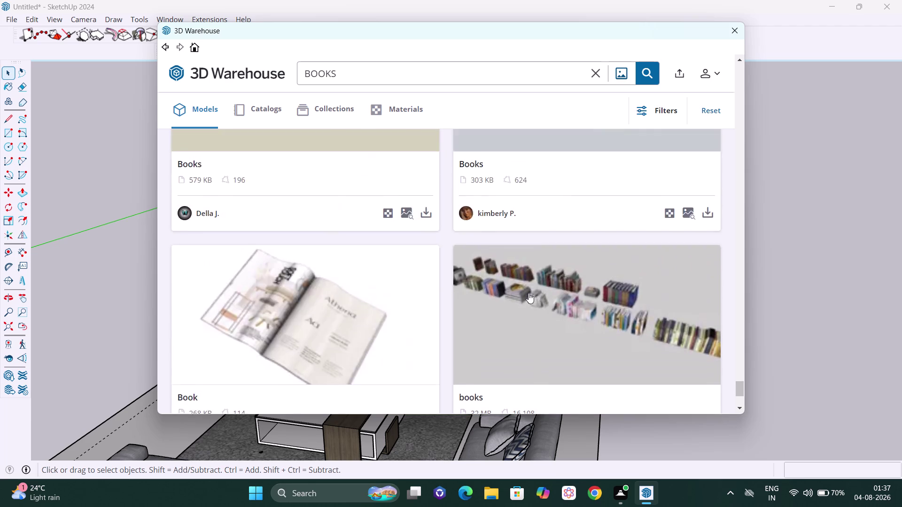
scroll(up, 3)
scroll(up, 3)
scroll(up, 3)
scroll(up, 3)
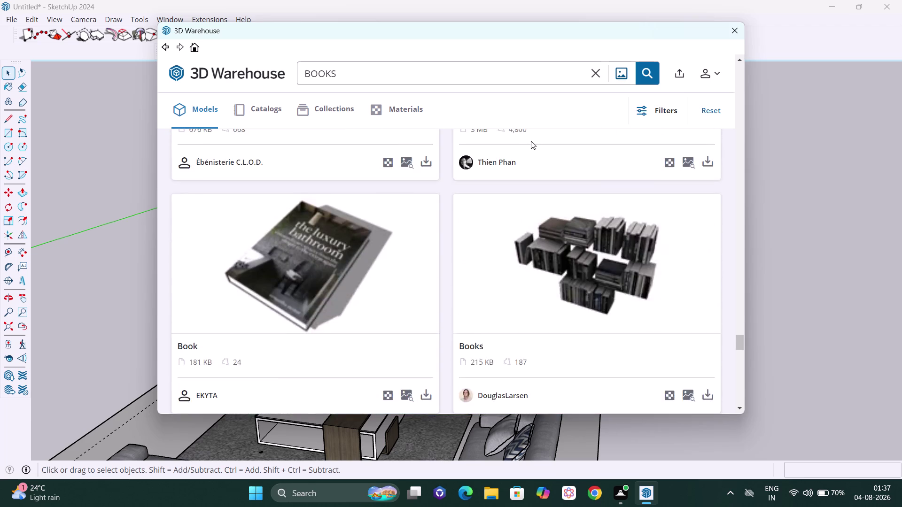
scroll(up, 3)
scroll(up, 3)
scroll(up, 3)
scroll(up, 3)
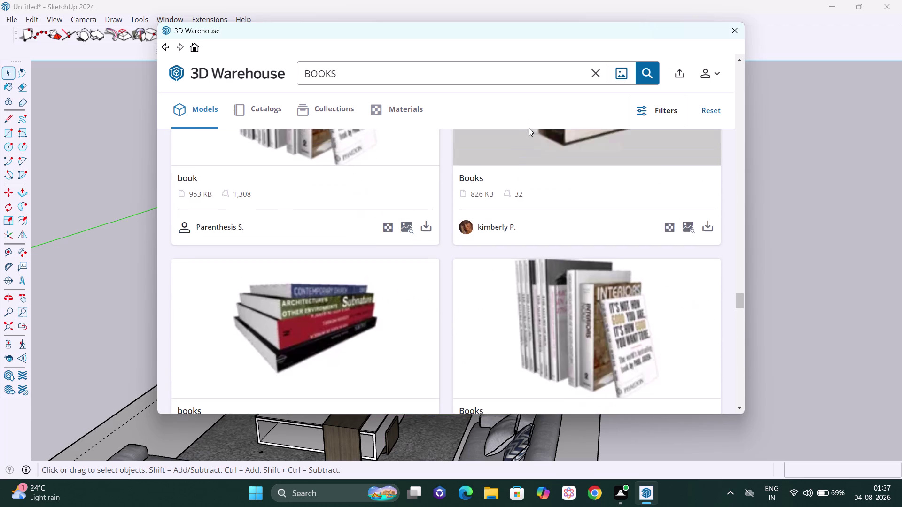
scroll(down, 3)
scroll(down, 3)
scroll(down, 3)
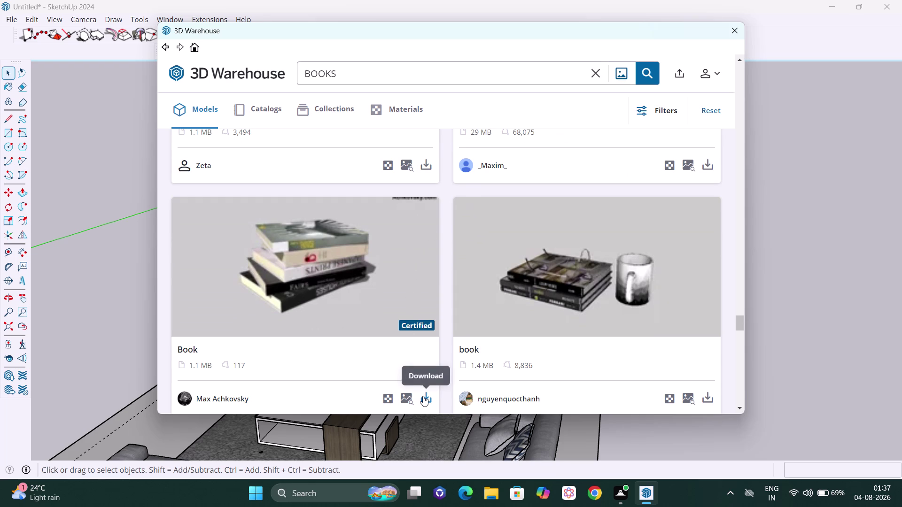
Download the certified book stack and drop it onto the coffee table's lower shelf.
click(422, 396)
click(388, 236)
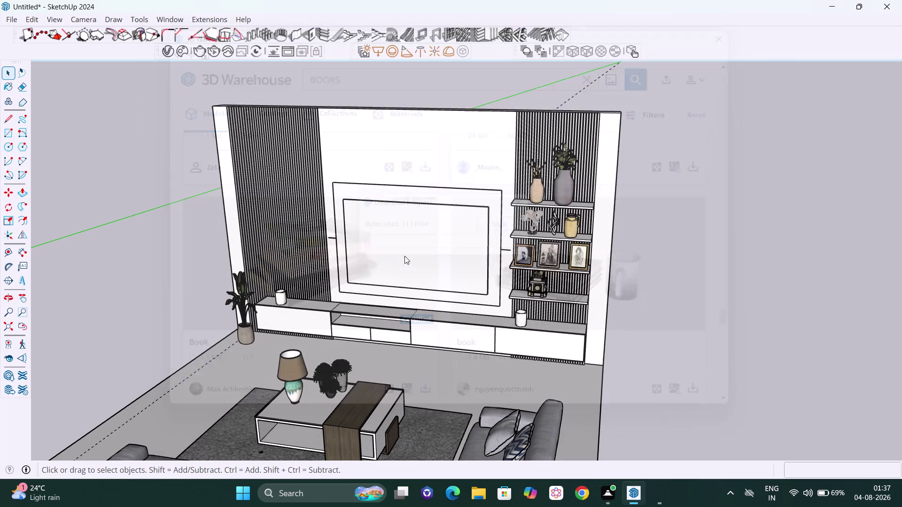
scroll(down, 3)
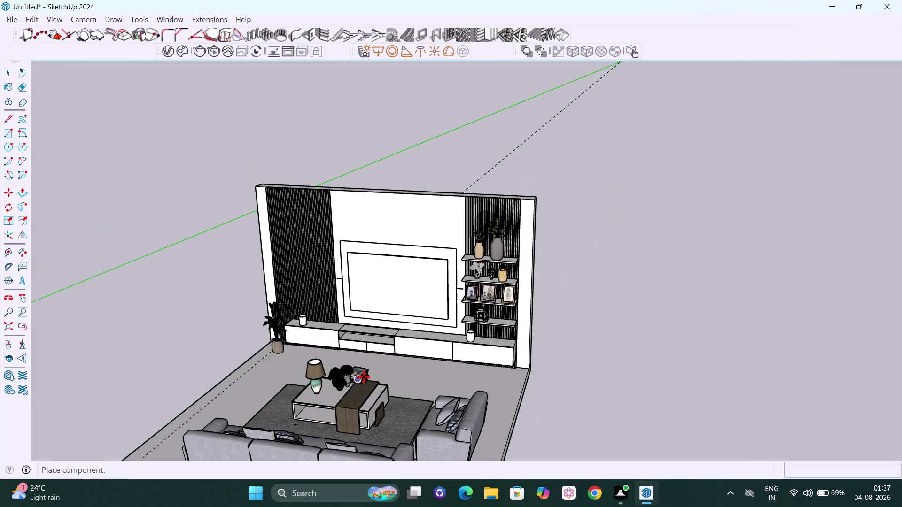
middle_drag(360, 431, 387, 422)
scroll(up, 3)
scroll(up, 3)
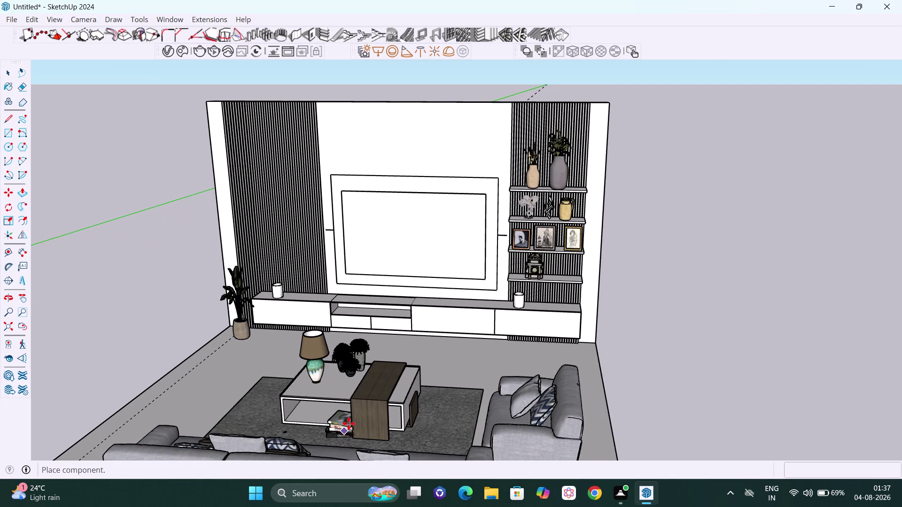
middle_drag(348, 433, 375, 423)
scroll(up, 3)
scroll(up, 3)
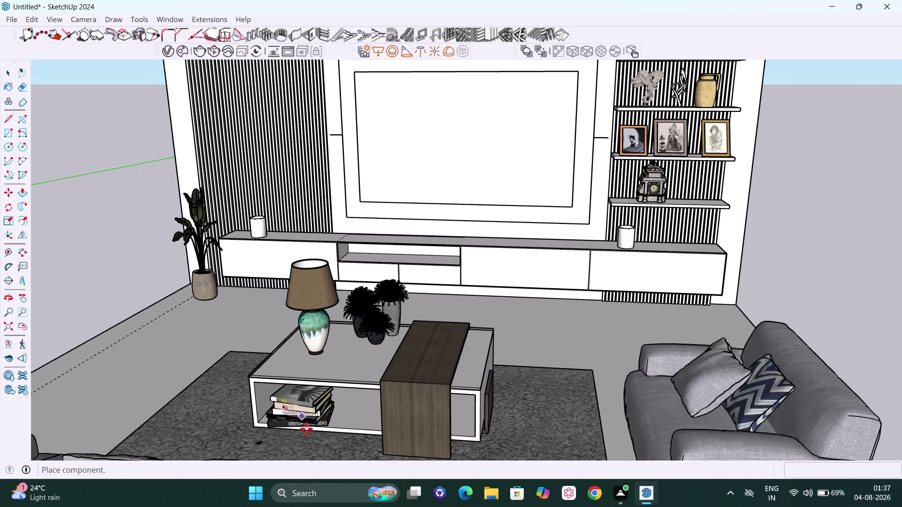
scroll(up, 3)
middle_drag(314, 431, 370, 405)
middle_drag(367, 405, 364, 448)
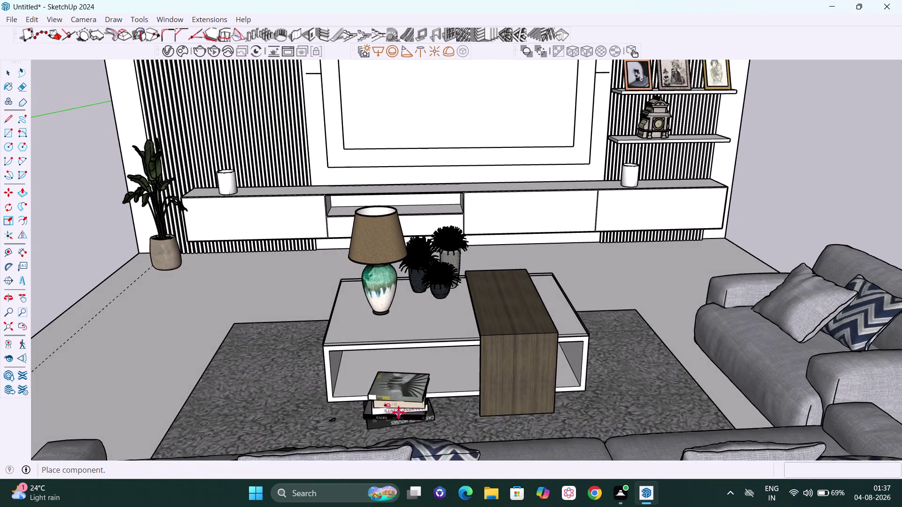
scroll(up, 3)
scroll(up, 3)
middle_drag(396, 380, 435, 361)
scroll(up, 3)
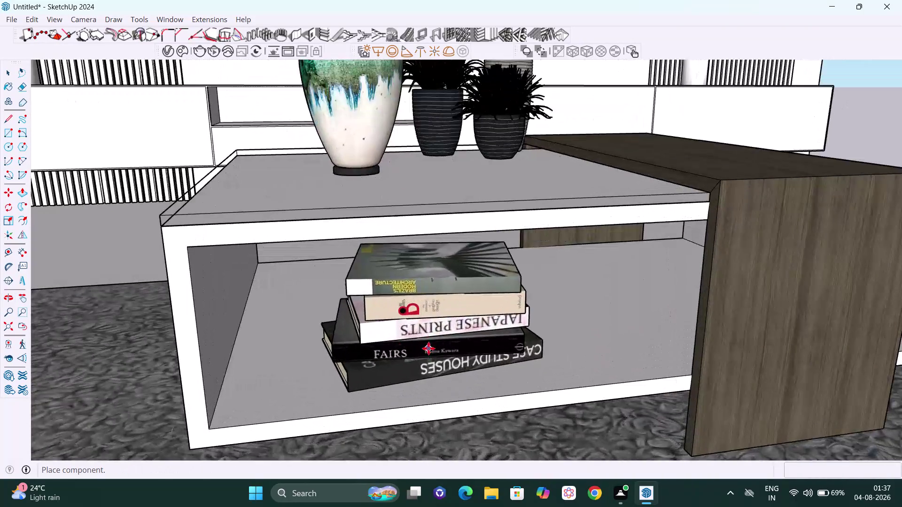
scroll(up, 3)
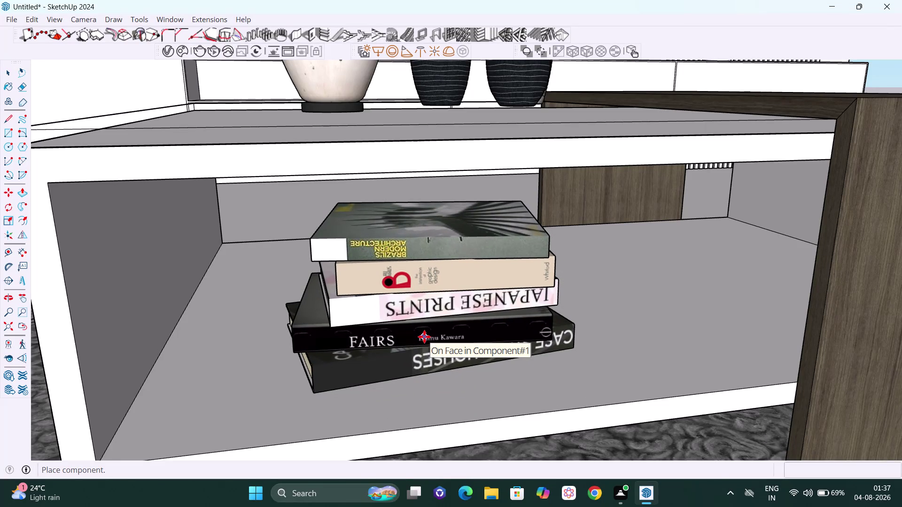
click(425, 337)
Return to Select and orbit around to inspect the placed book stack.
key(space)
scroll(down, 3)
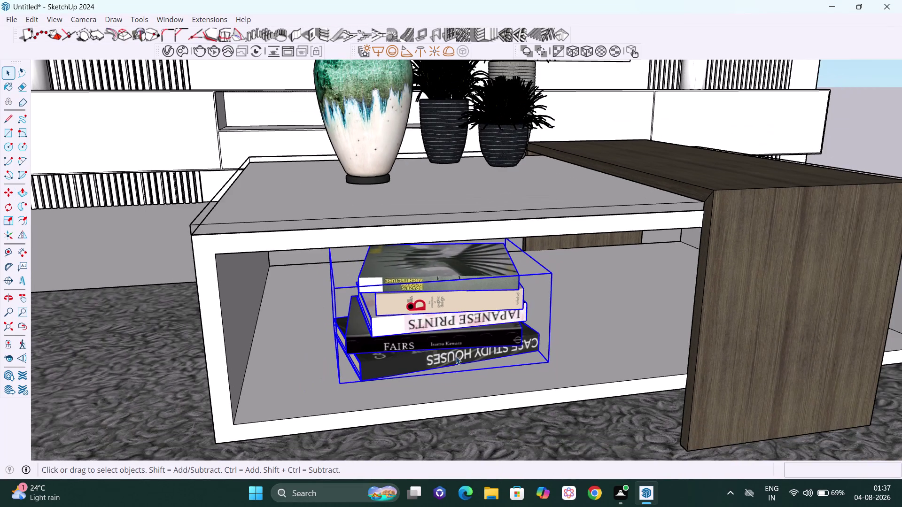
middle_drag(455, 365, 440, 343)
scroll(up, 3)
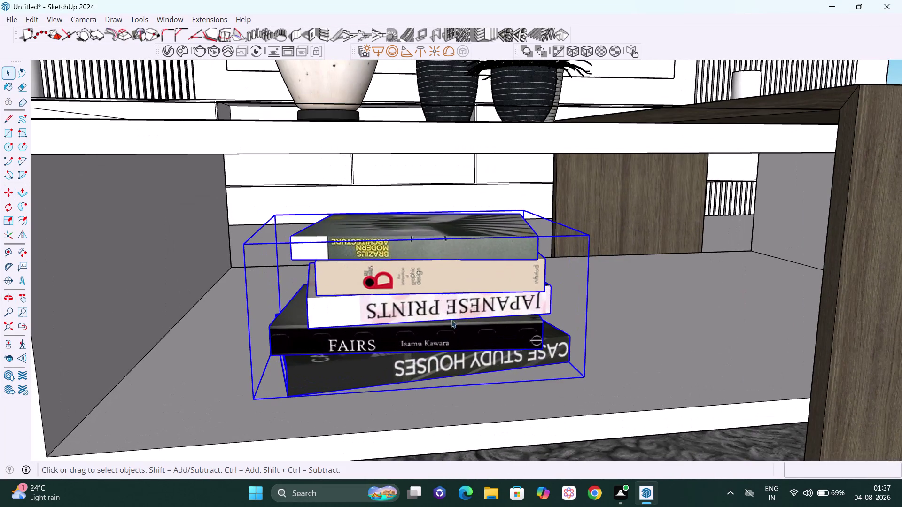
key(space)
scroll(down, 3)
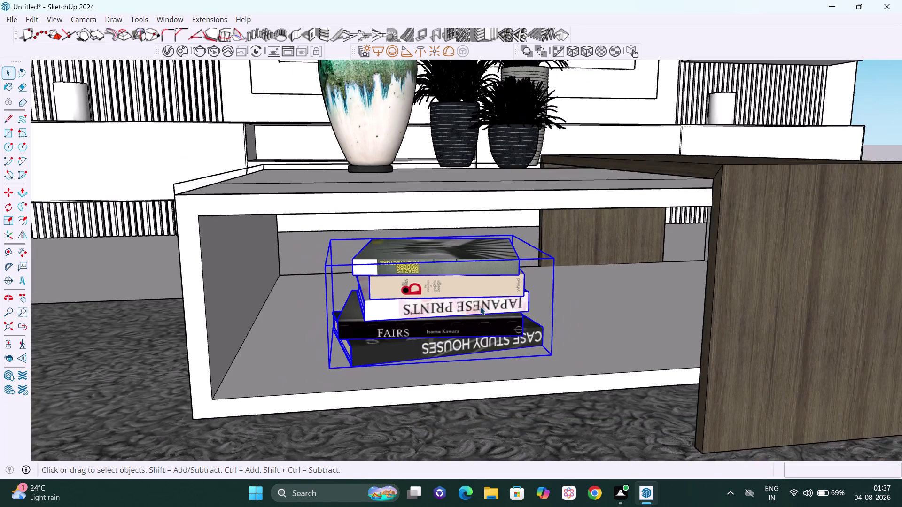
scroll(down, 3)
scroll(down, 3)
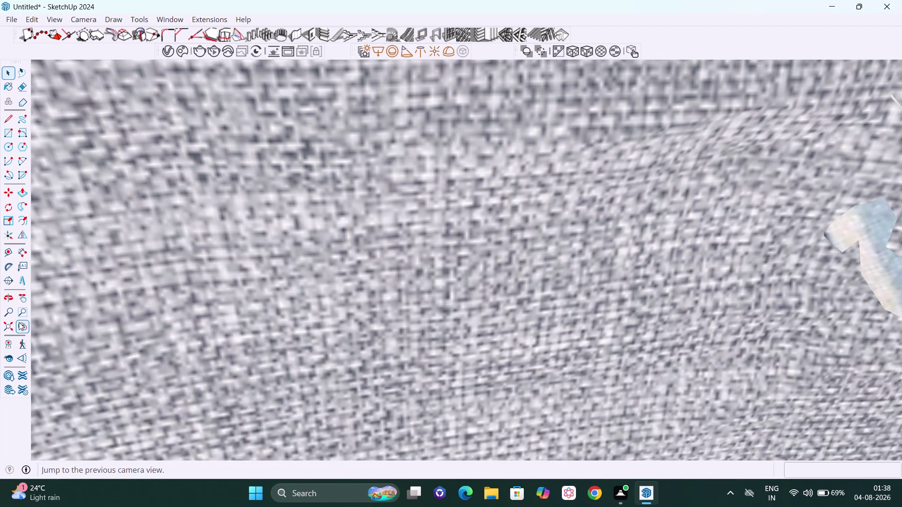
click(9, 323)
click(724, 225)
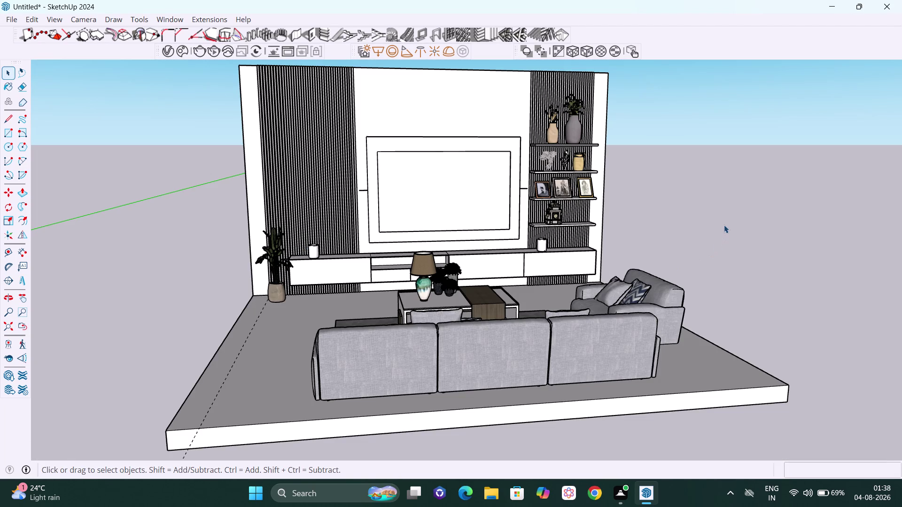
scroll(up, 3)
scroll(up, 3)
scroll(down, 3)
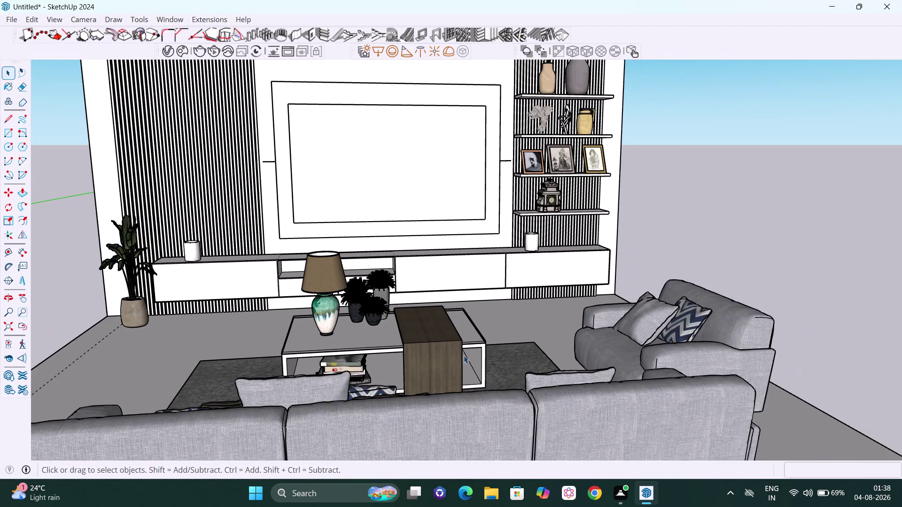
middle_drag(437, 362, 304, 361)
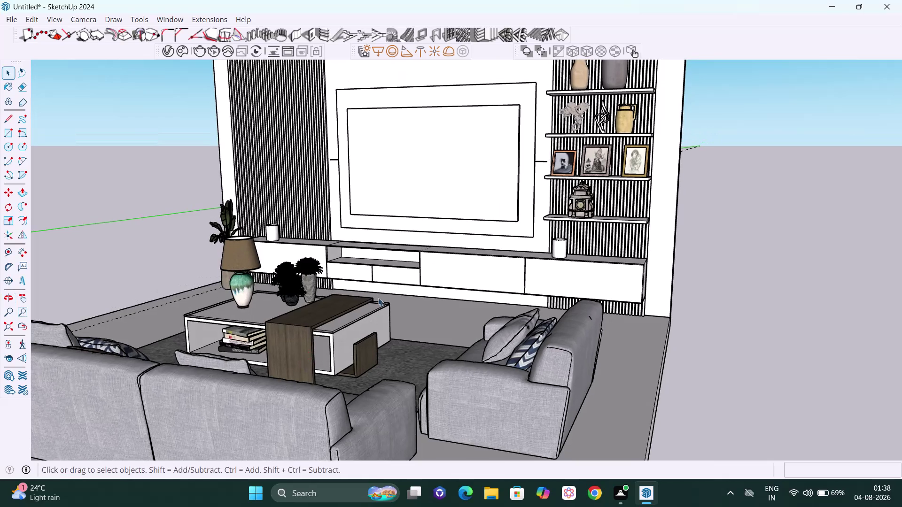
scroll(up, 3)
scroll(down, 3)
middle_drag(385, 265, 409, 243)
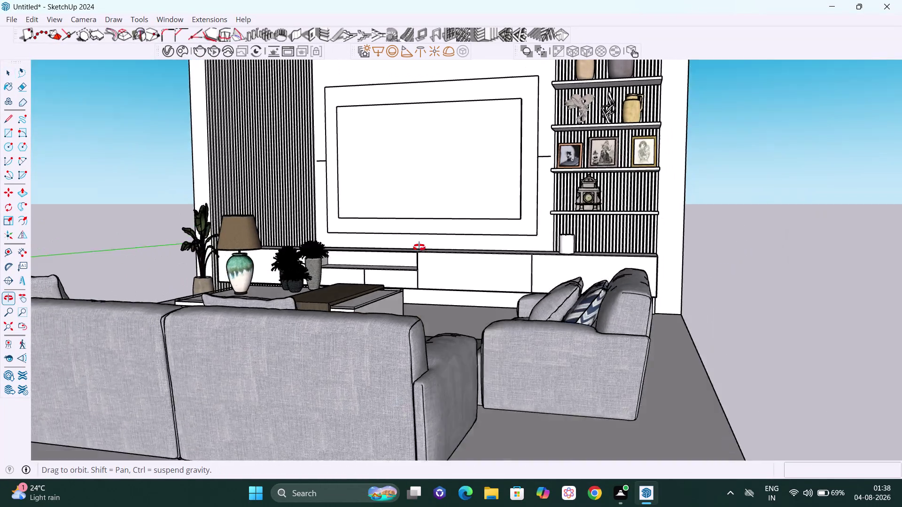
middle_drag(409, 242, 458, 317)
scroll(up, 3)
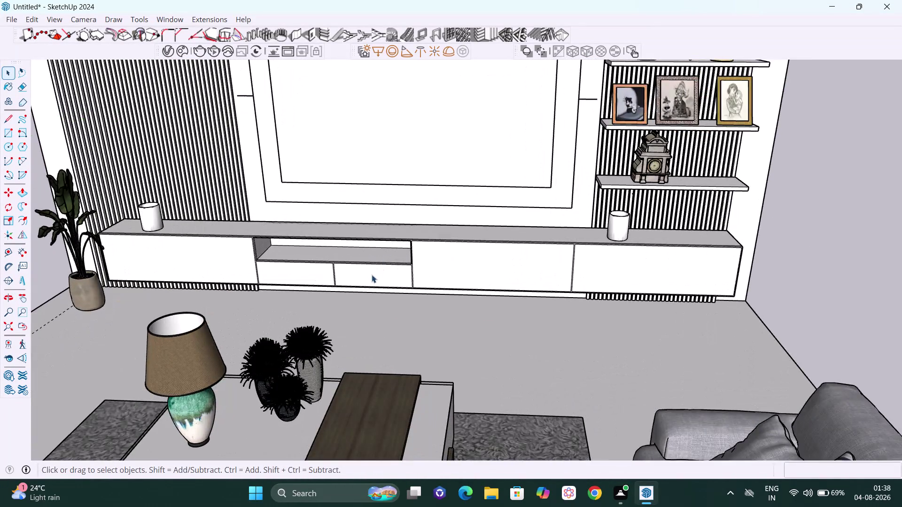
middle_drag(375, 278, 428, 275)
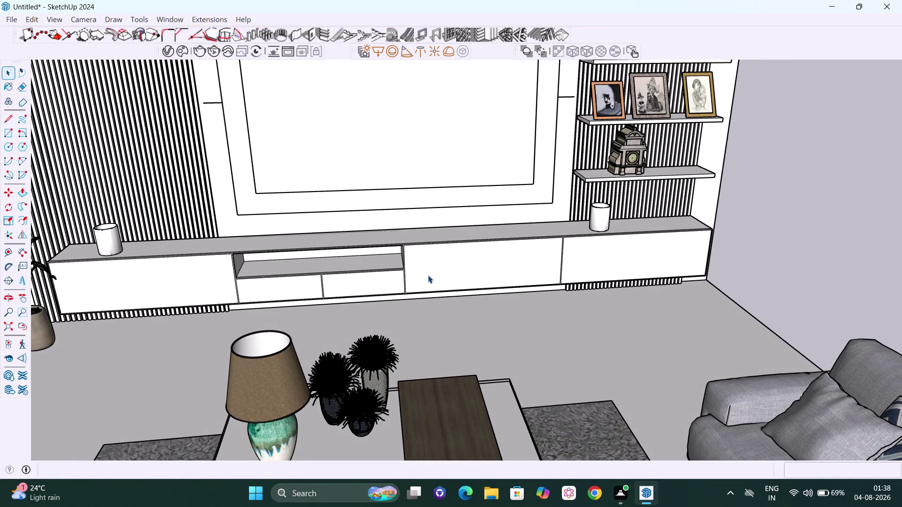